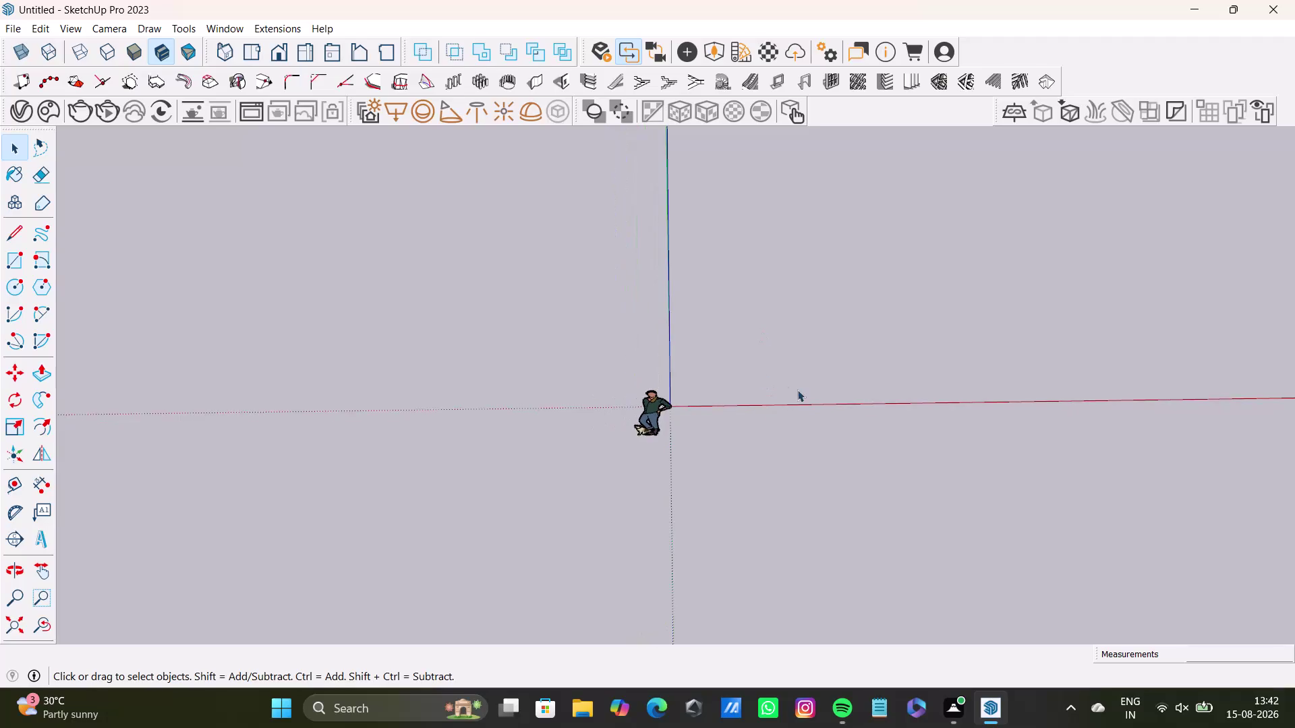
Orbit and zoom the SketchUp view to look down at the model origin and axes.
middle_drag(792, 390, 630, 297)
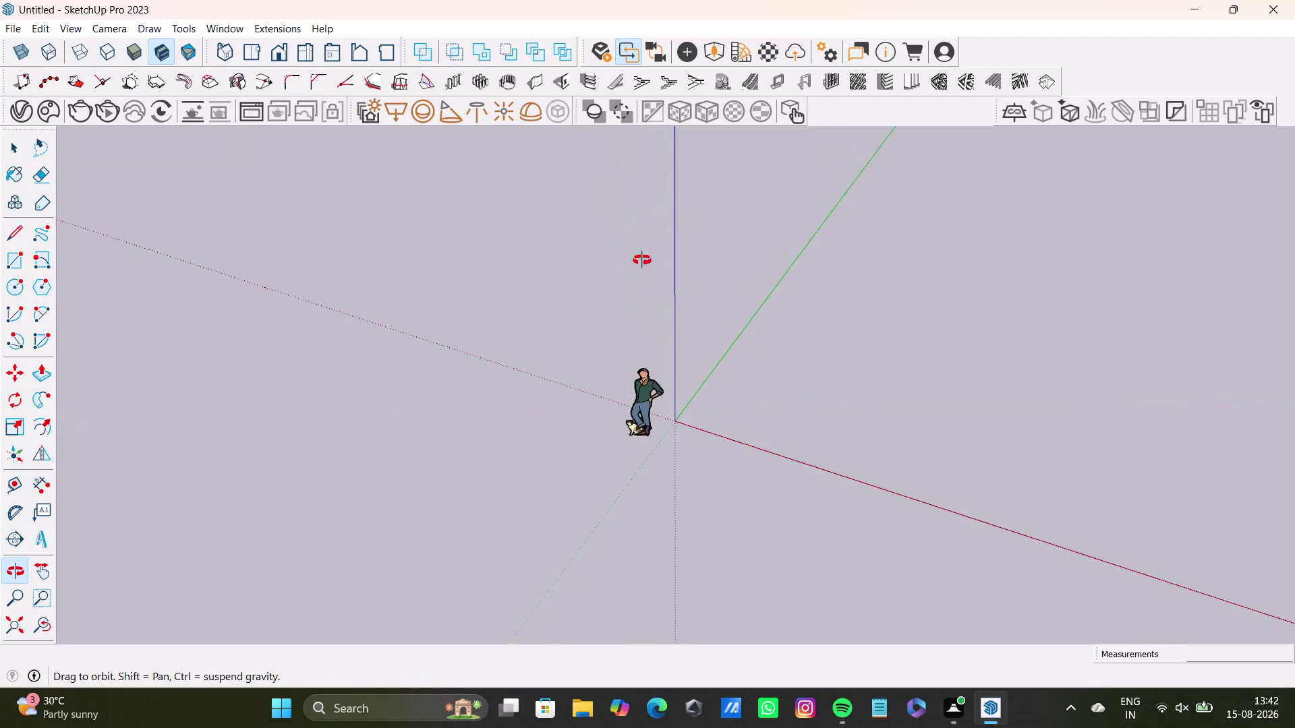
middle_drag(629, 296, 683, 219)
scroll(up, 3)
middle_drag(781, 271, 375, 247)
scroll(up, 3)
middle_drag(476, 301, 580, 240)
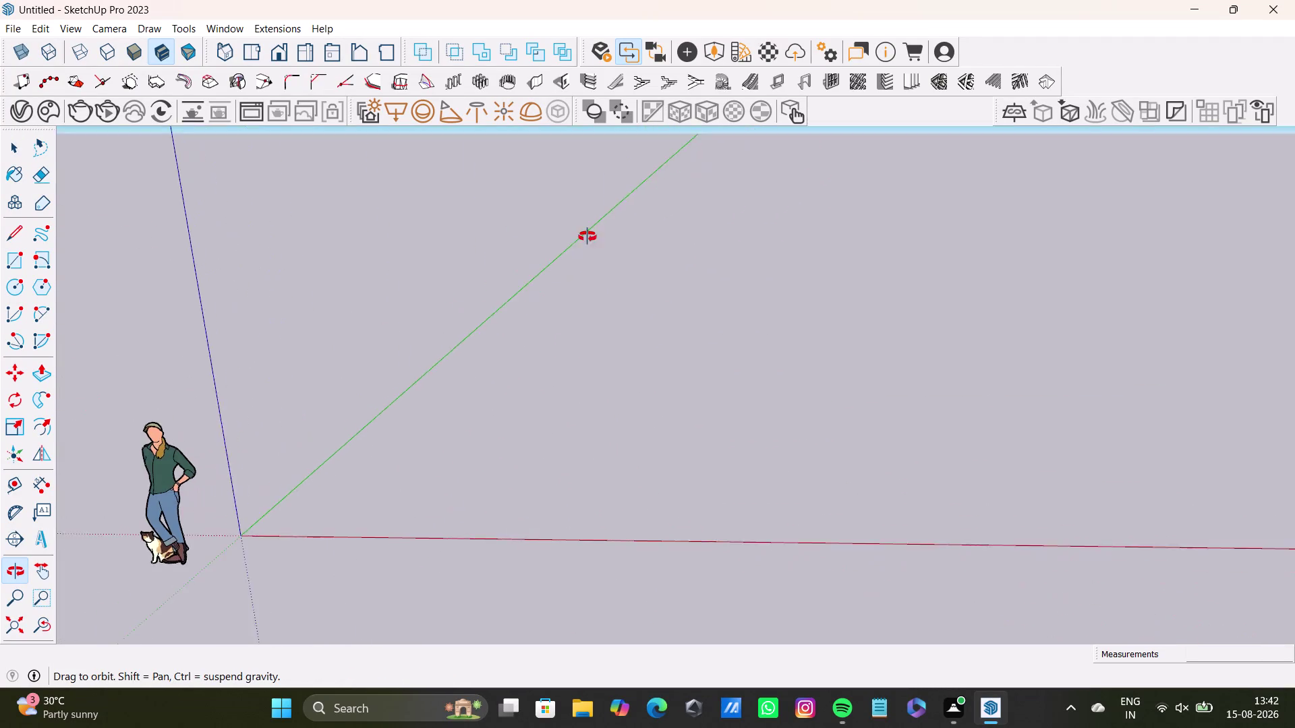
middle_drag(581, 240, 543, 455)
scroll(down, 3)
middle_drag(557, 421, 556, 294)
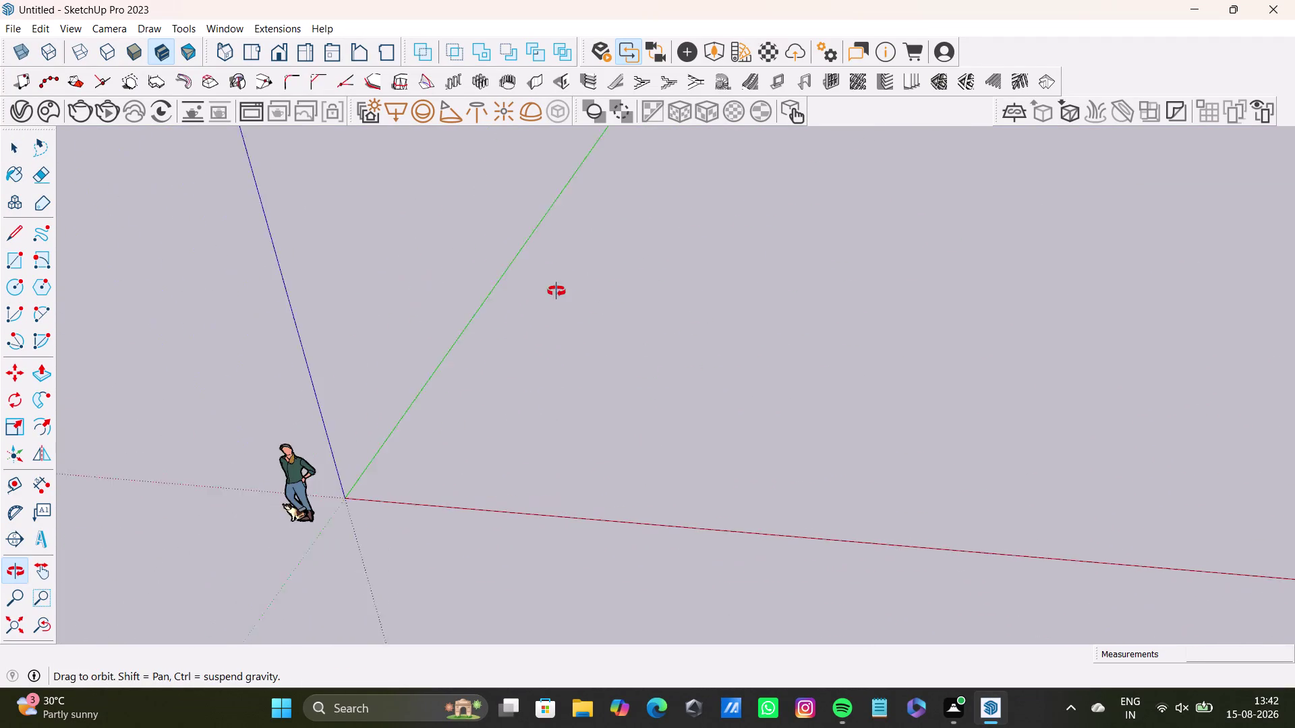
middle_drag(556, 294, 567, 225)
middle_drag(619, 303, 501, 280)
middle_drag(632, 396, 485, 384)
scroll(up, 3)
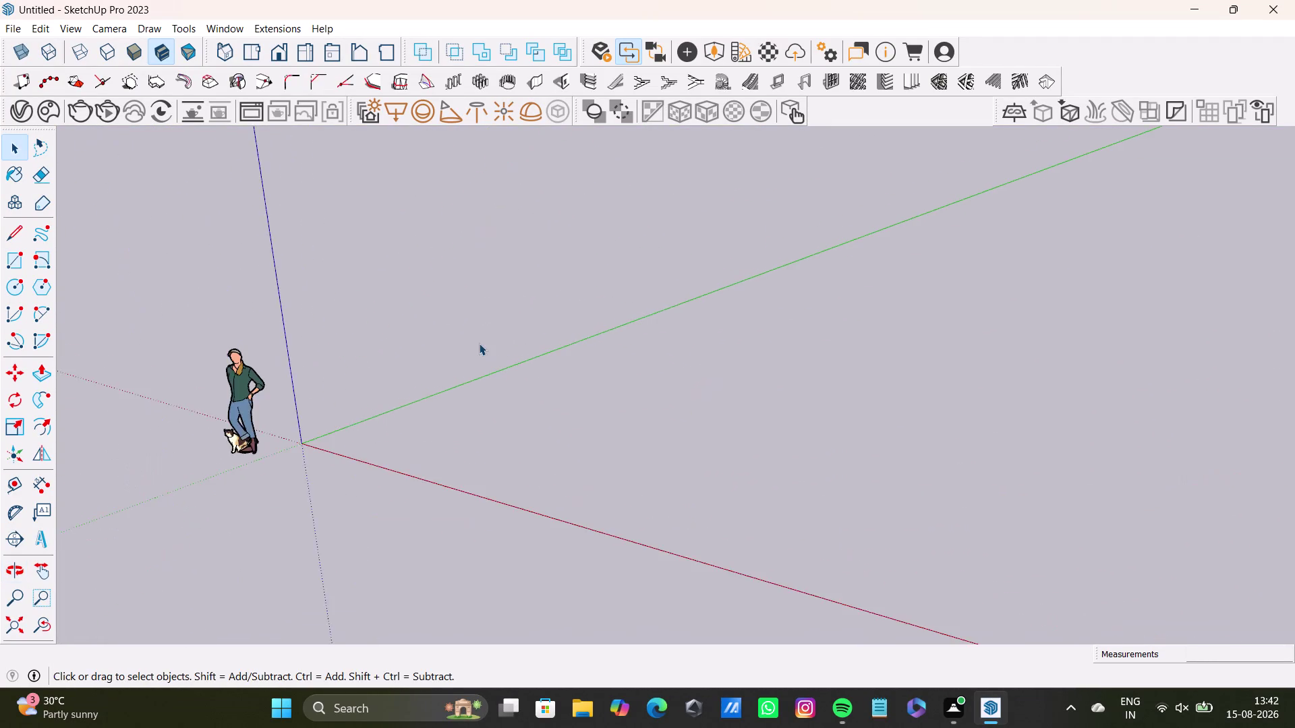
scroll(up, 3)
middle_drag(490, 345, 591, 273)
middle_drag(592, 300, 629, 477)
scroll(down, 3)
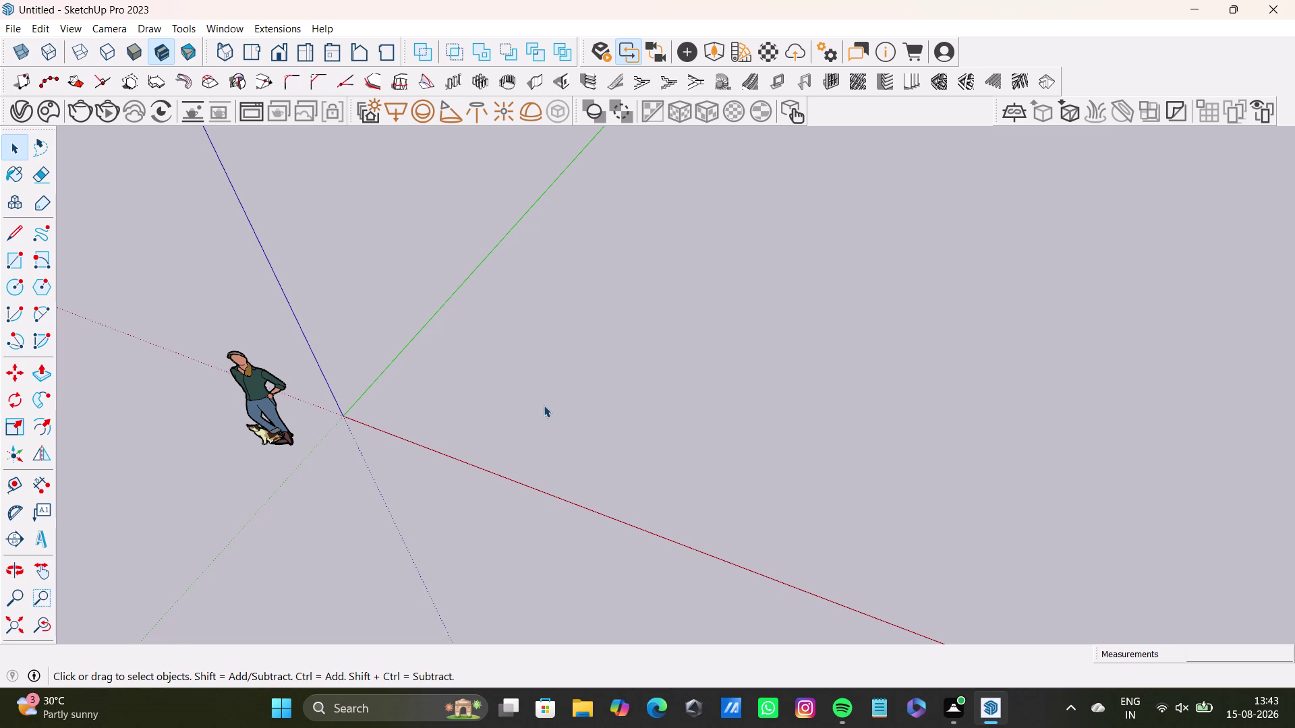
Search 'calc' from the taskbar and launch Calculator.
click(363, 710)
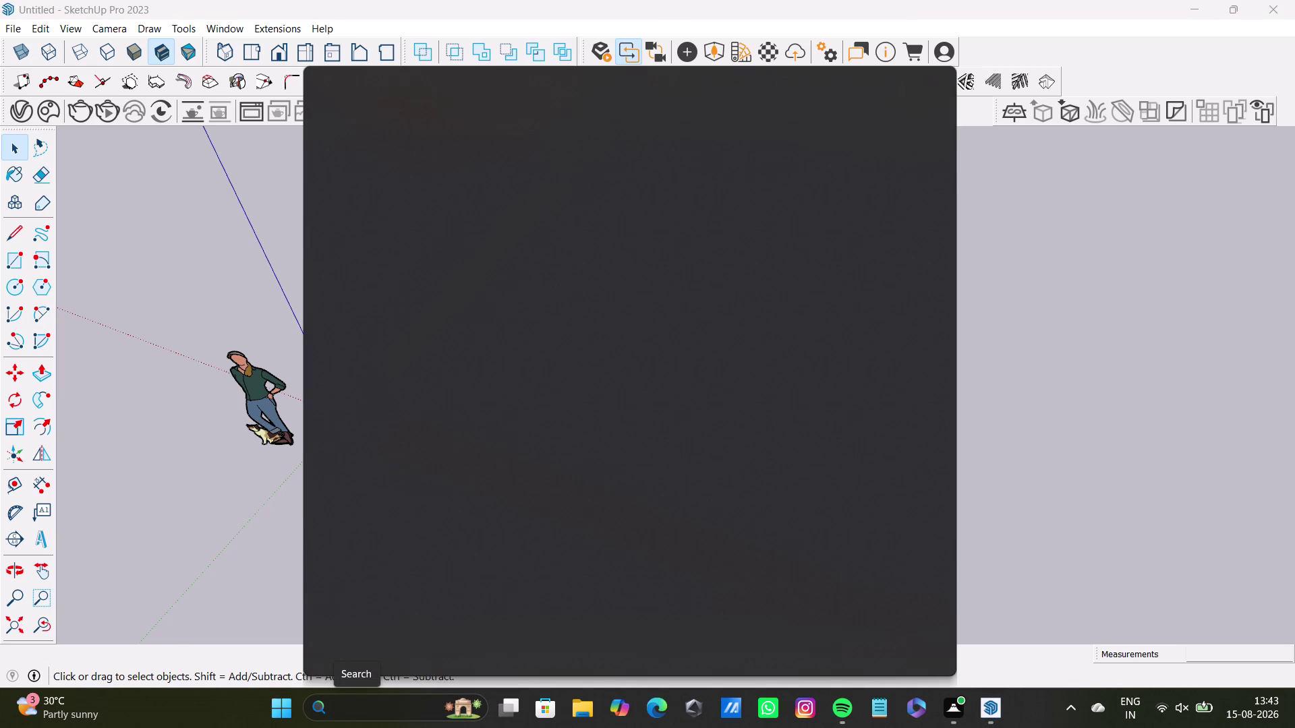
text(ca)
key(l)
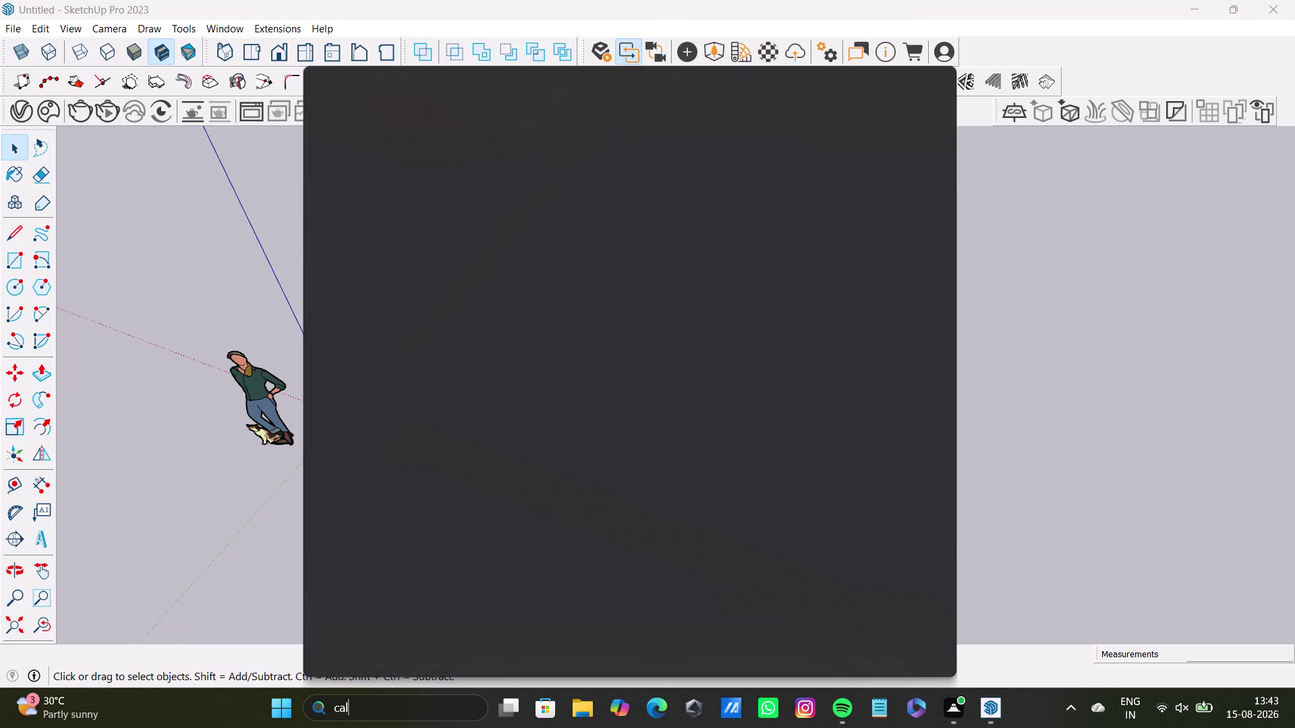
key(Return)
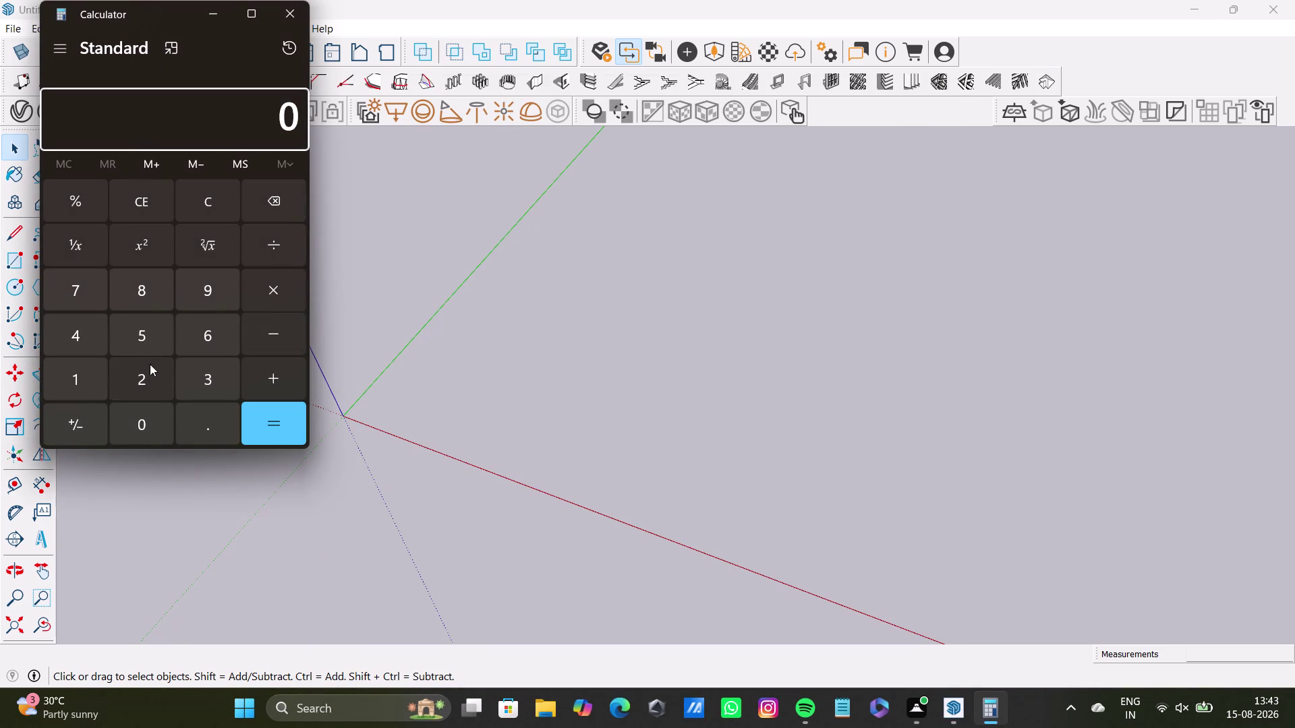
Enter 27 in Calculator, erasing the wrongly entered digits.
click(86, 385)
click(195, 389)
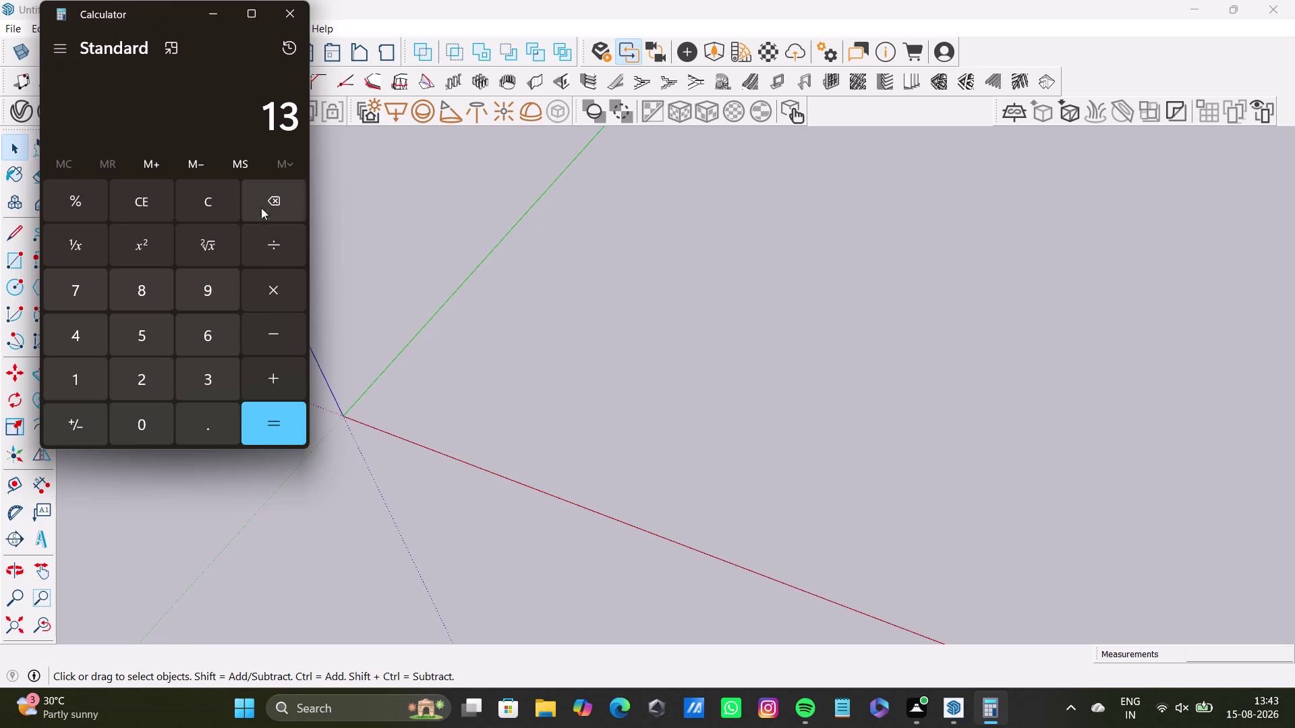
click(272, 387)
click(77, 373)
click(76, 317)
click(279, 378)
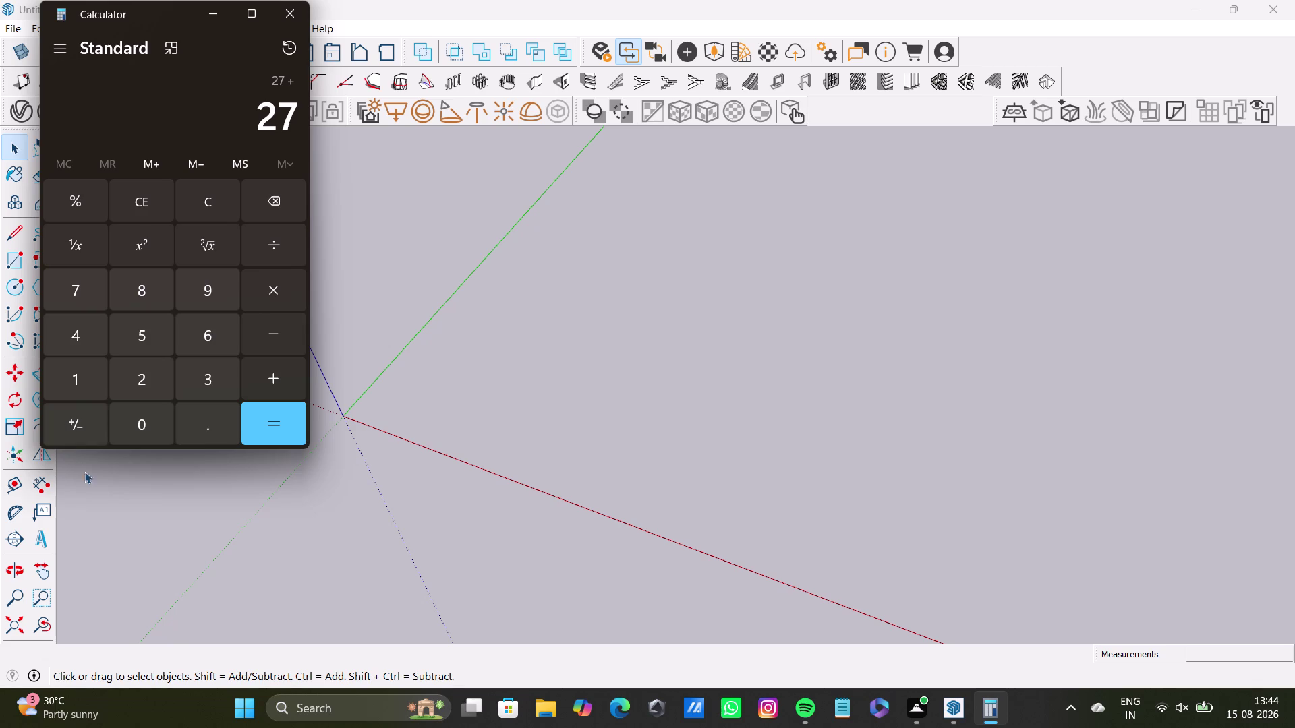
Add 13 to 27 and get the total of 40.
click(77, 382)
click(197, 372)
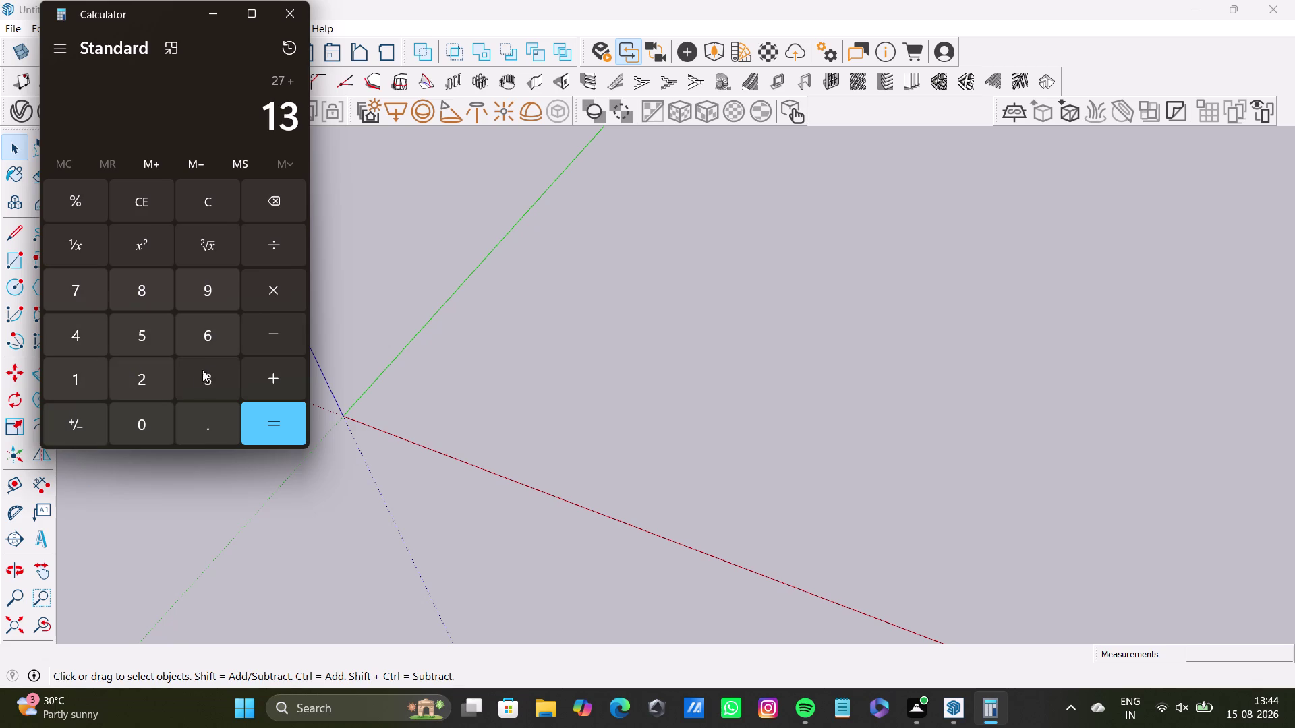
click(274, 422)
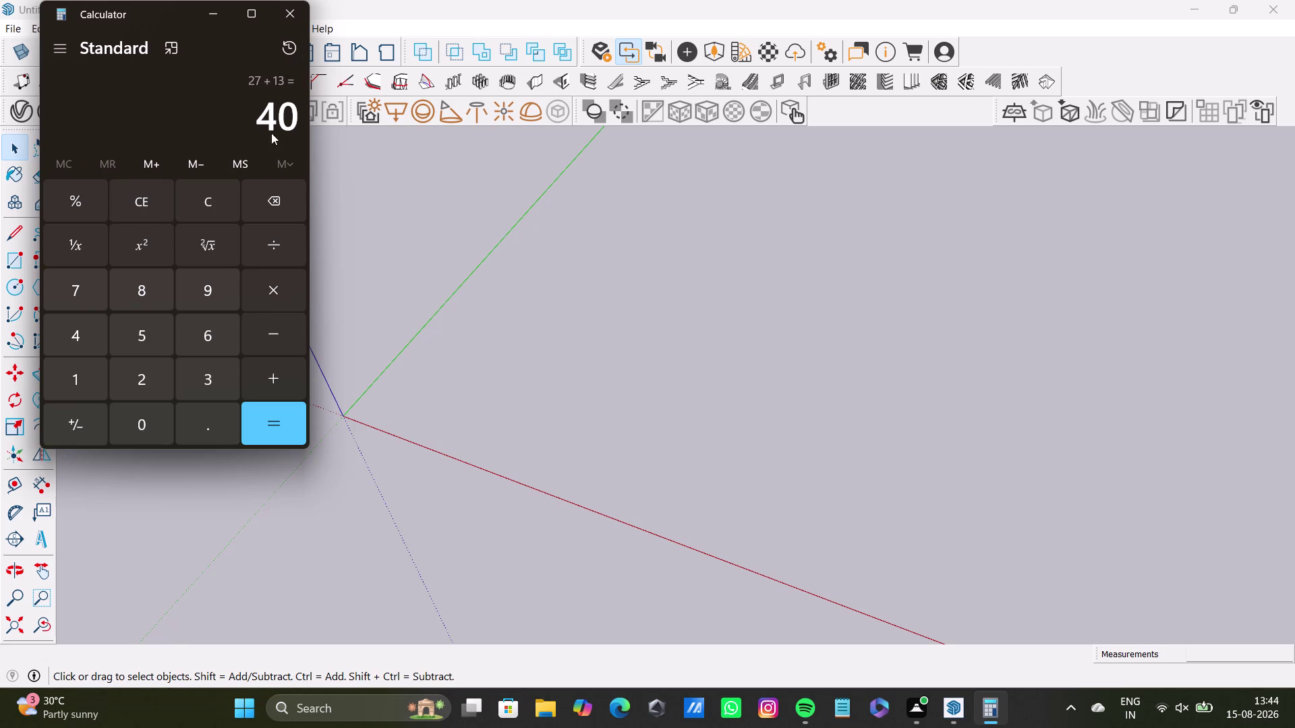
click(272, 198)
click(272, 199)
click(281, 160)
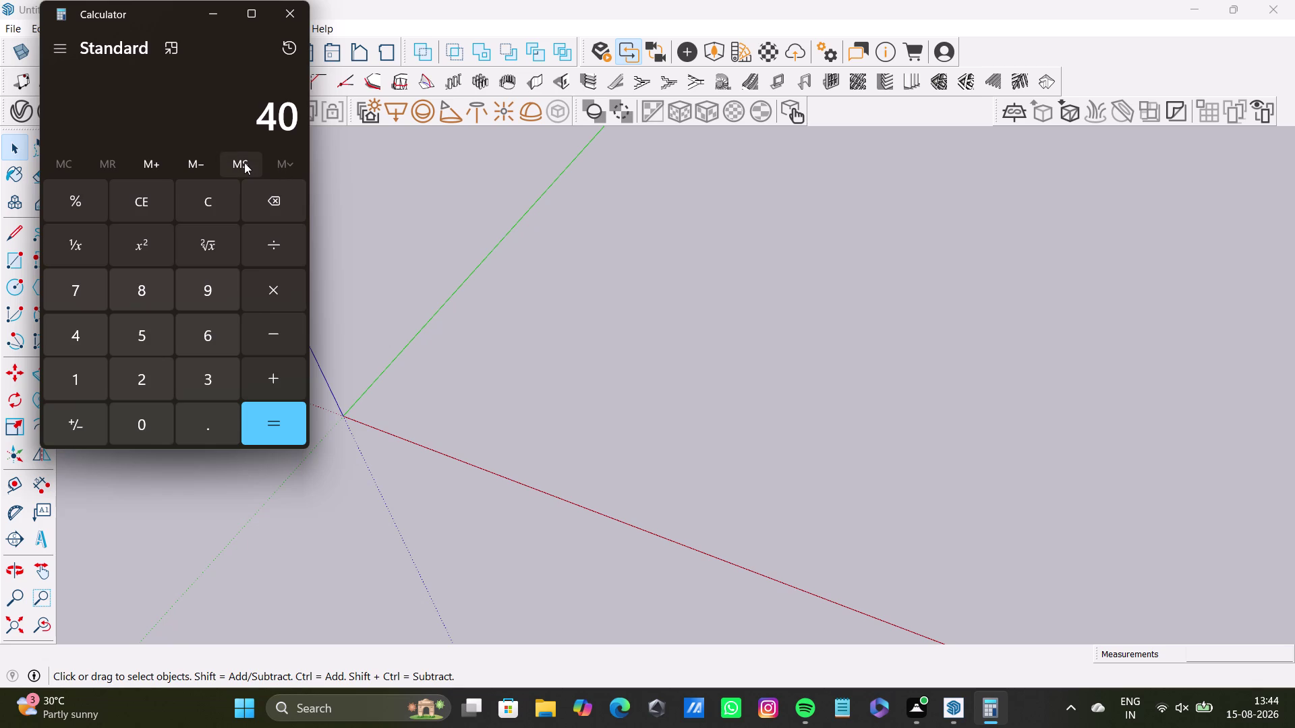
Save 40 to memory and move the compact, always-on-top calculator away from the model.
click(245, 162)
click(247, 164)
click(269, 111)
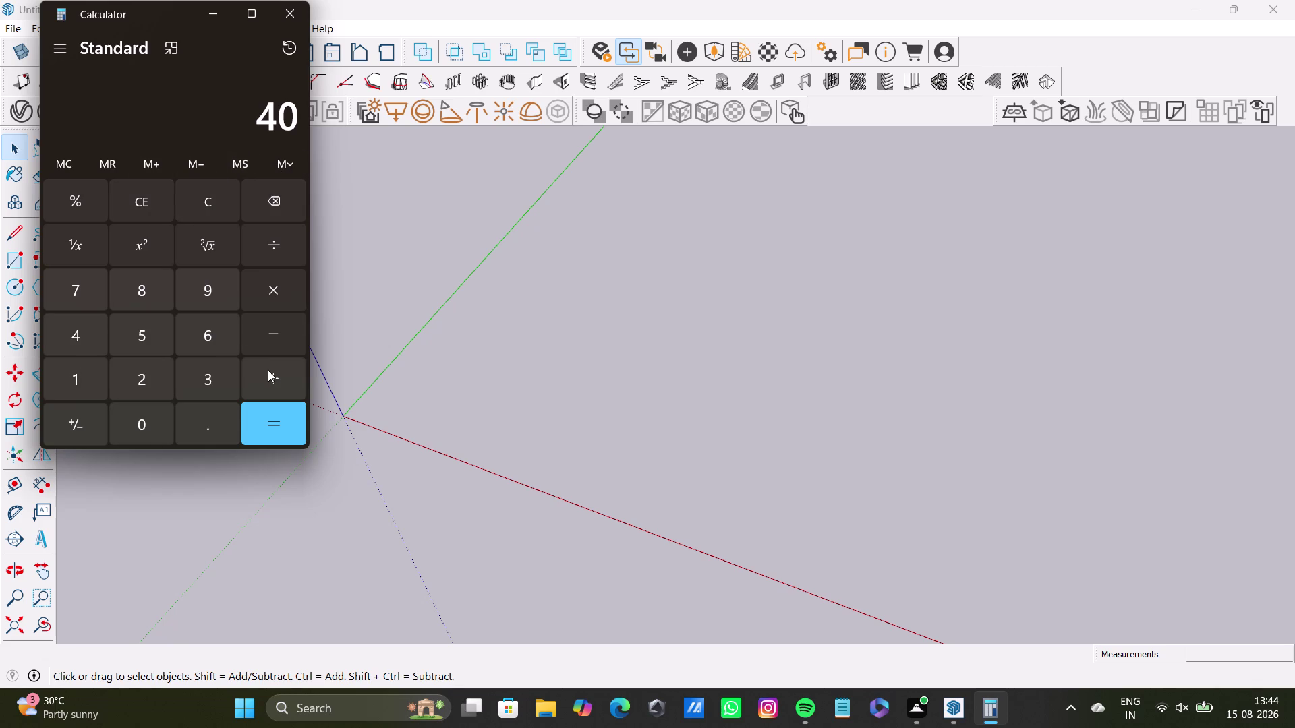
click(269, 373)
click(268, 196)
click(173, 42)
drag(1187, 45, 347, 104)
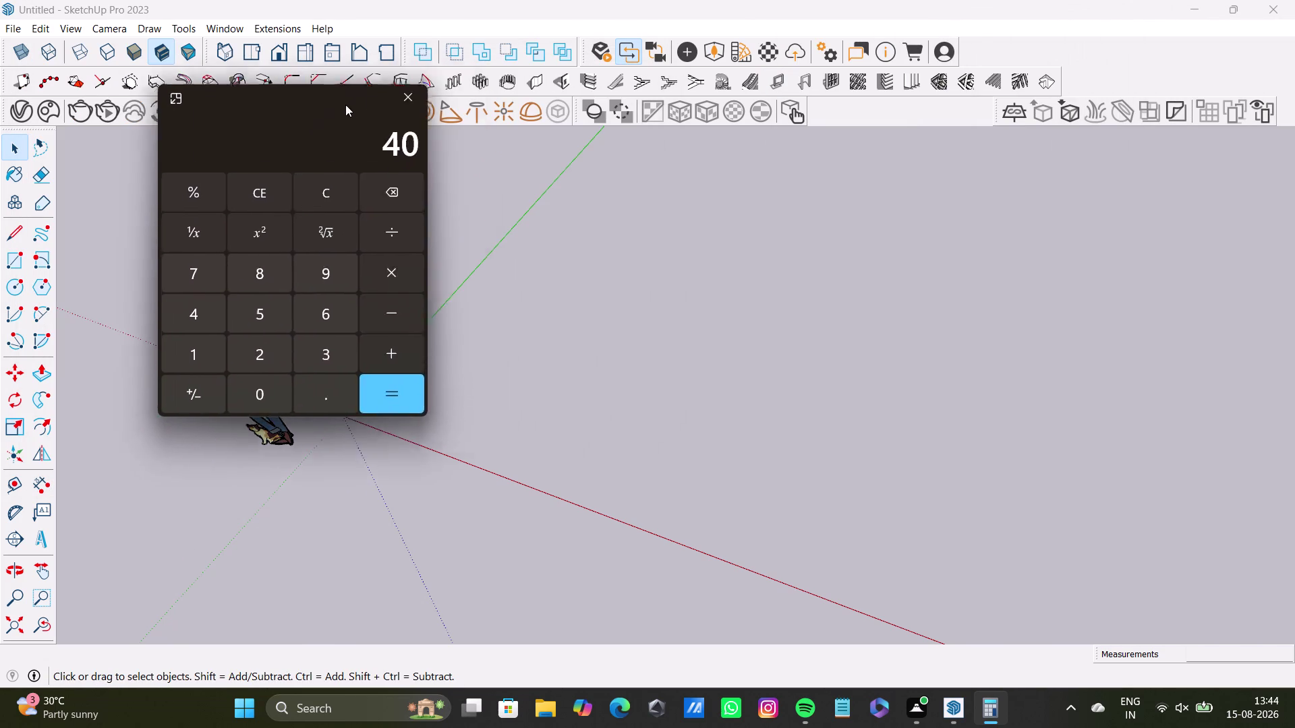
drag(347, 104, 202, 69)
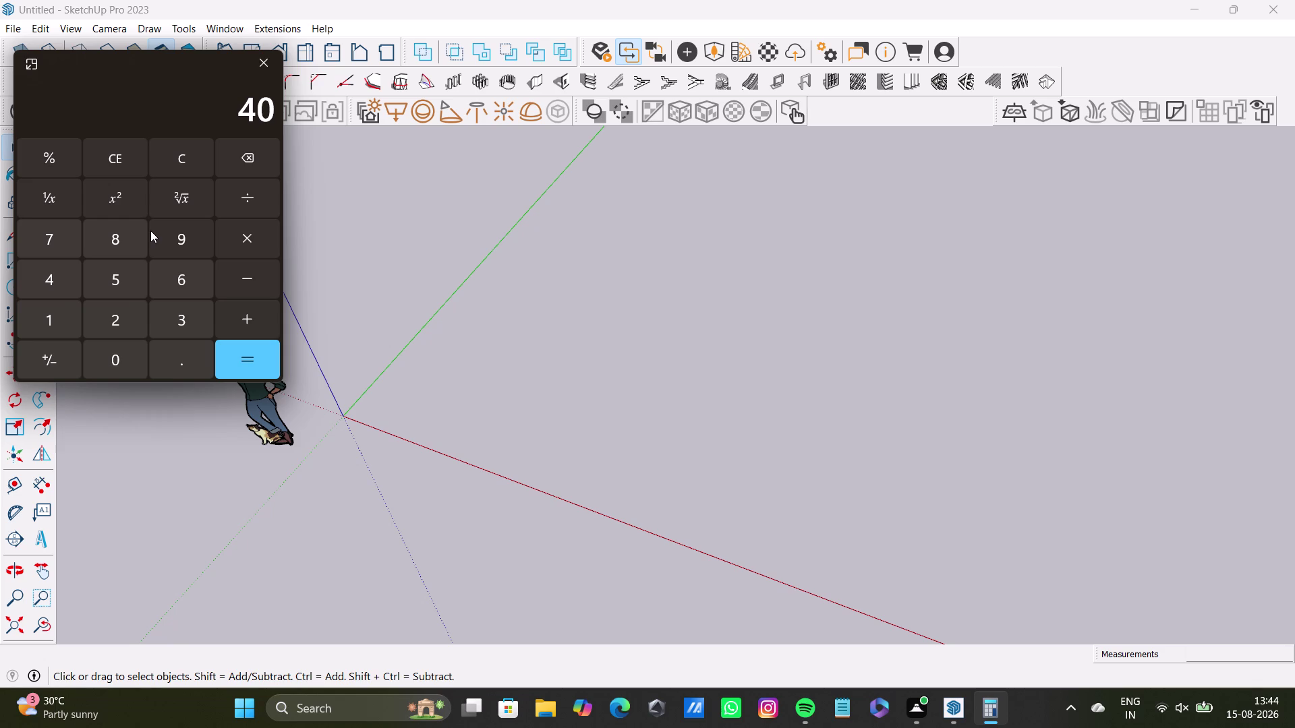
Add 13 to the stored 40 in Calculator, reaching 53.
click(124, 159)
drag(53, 318, 60, 316)
click(178, 316)
click(238, 313)
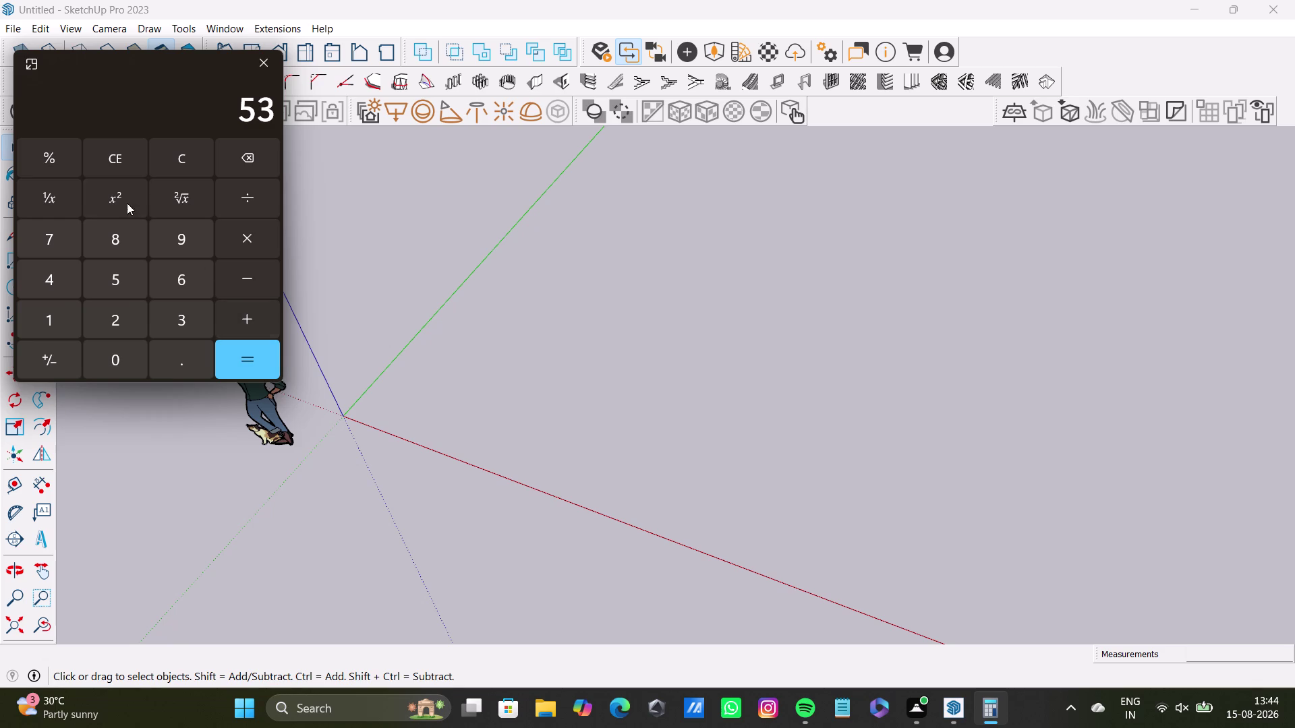
Clear Calculator and start entering the next dimension value.
click(45, 152)
triple_click(124, 156)
triple_click(174, 153)
drag(54, 332, 81, 331)
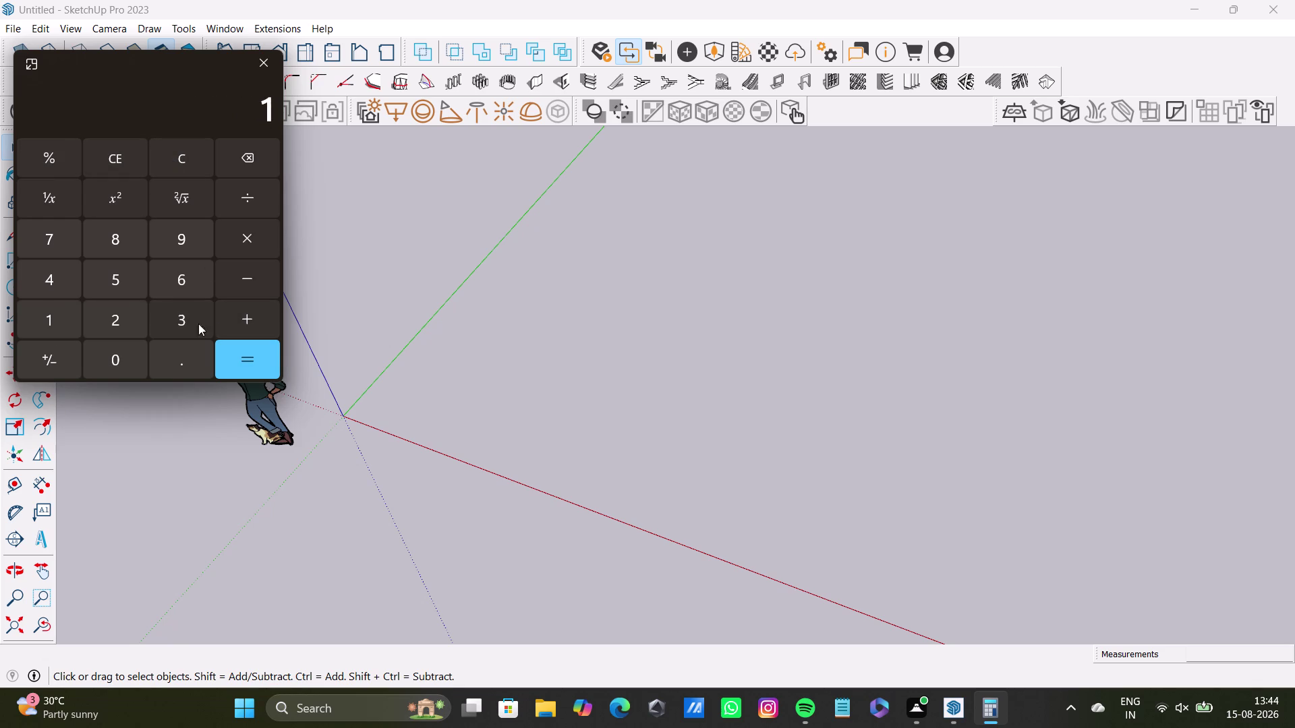
click(197, 321)
click(243, 323)
double_click(246, 155)
click(122, 153)
click(157, 157)
drag(40, 319, 54, 319)
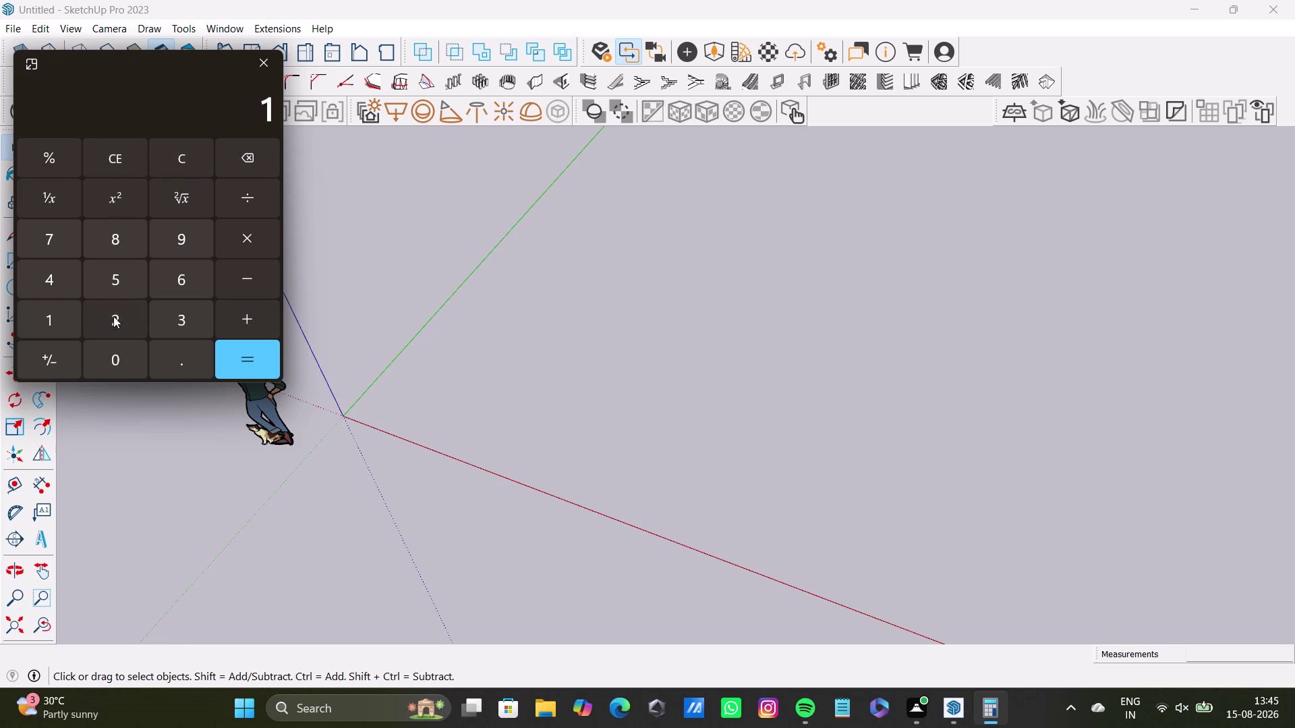
Enter 12 and then 9 as the next values.
click(115, 317)
click(241, 320)
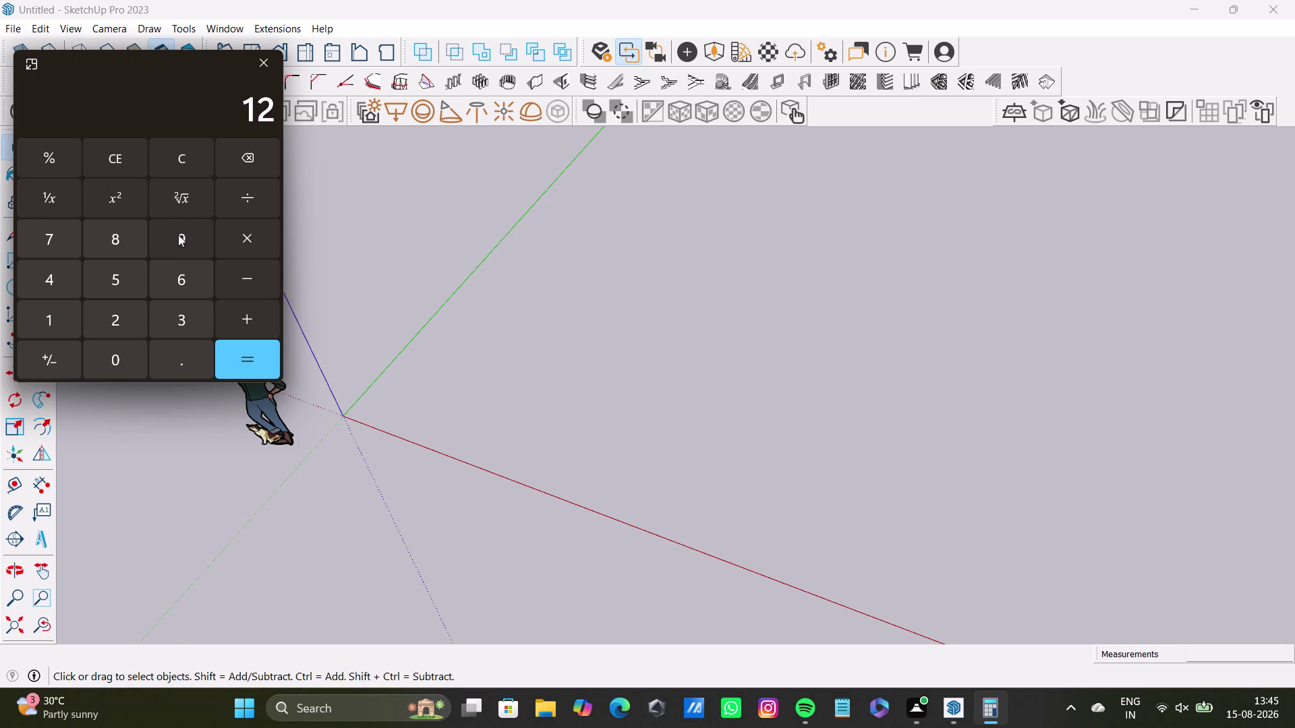
click(183, 238)
click(244, 317)
click(181, 238)
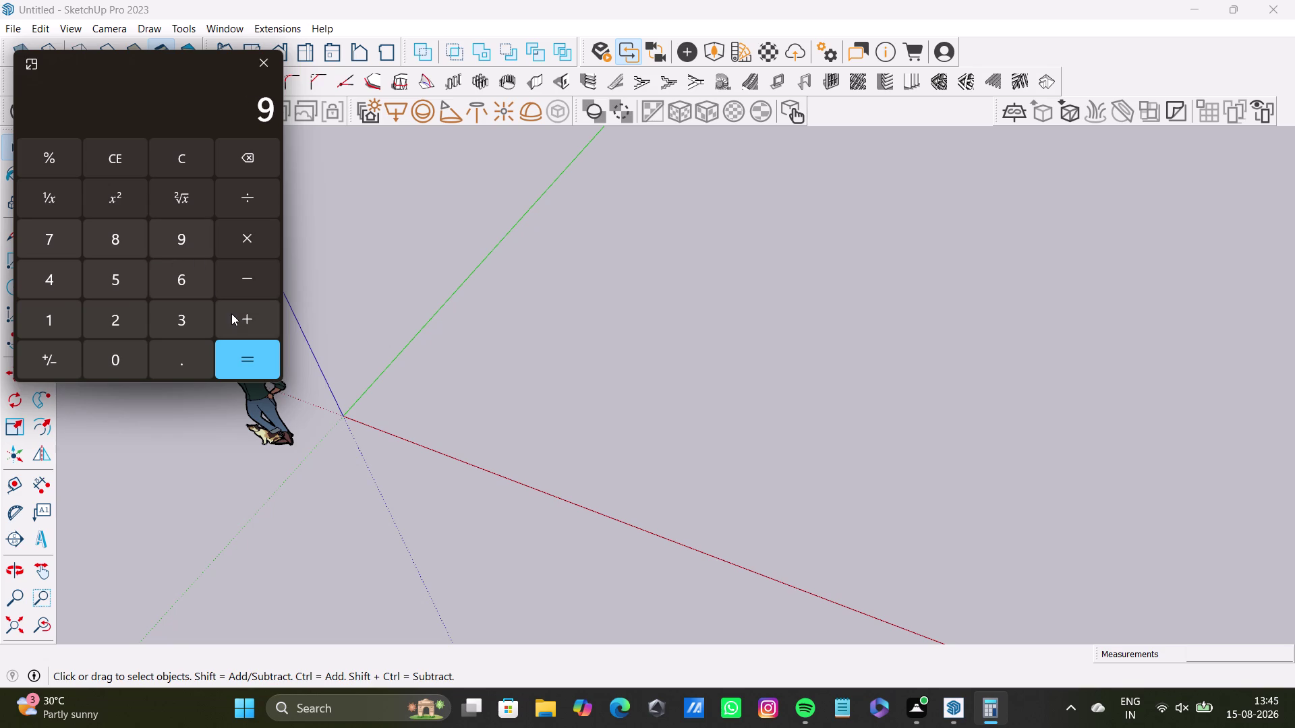
Add the numbers together, get the final result, and close Calculator.
click(237, 321)
click(57, 321)
click(131, 320)
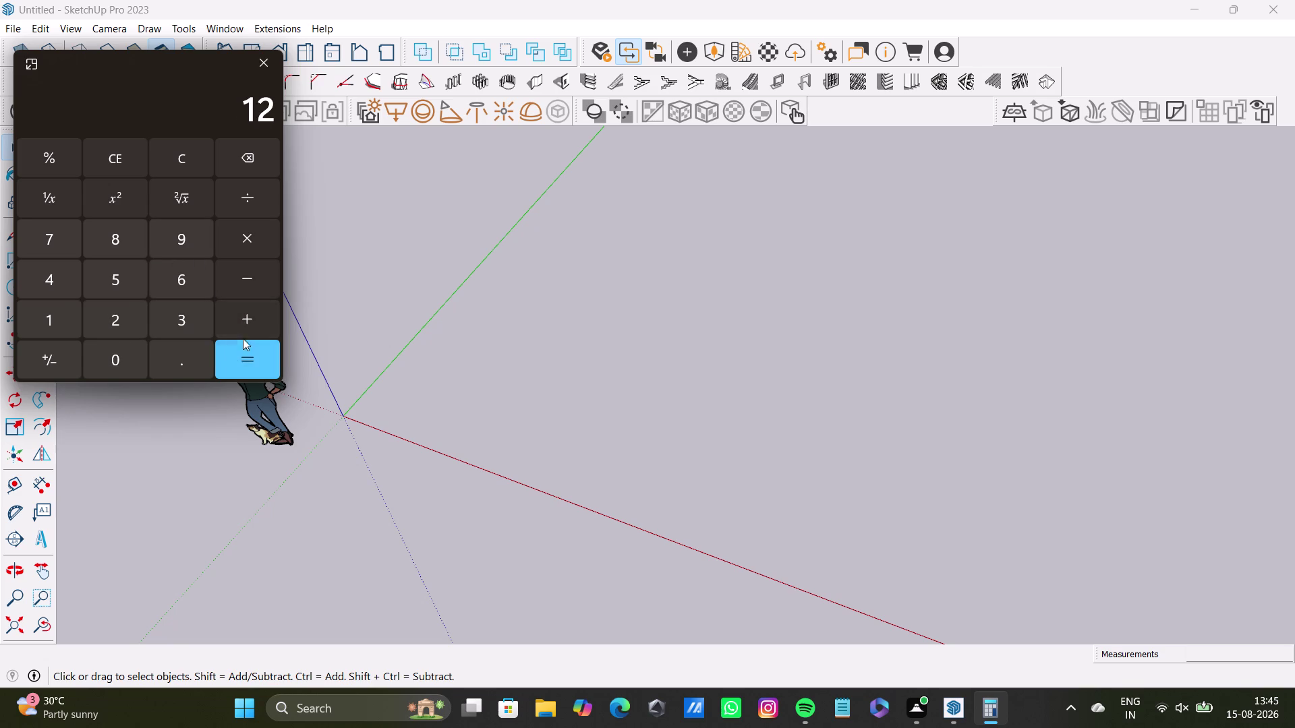
click(246, 357)
click(263, 63)
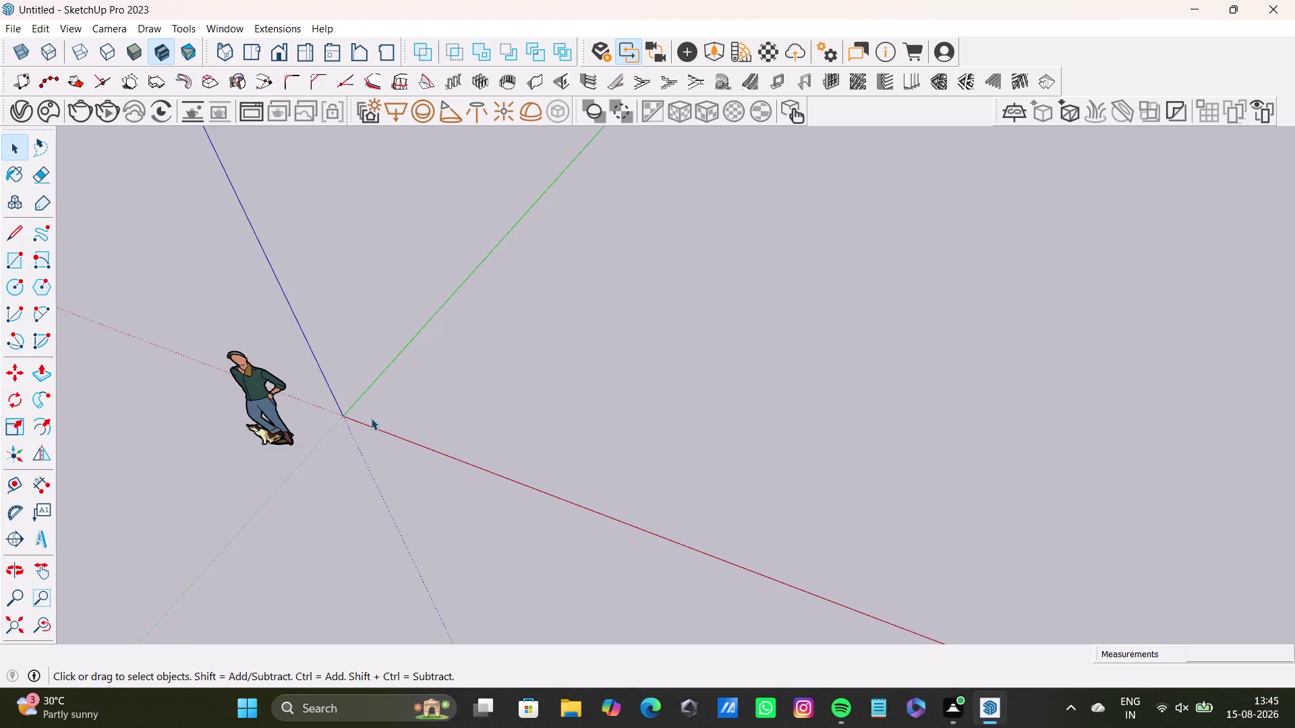
Orbit to frame the origin and axes, and select the Rectangle tool.
scroll(down, 3)
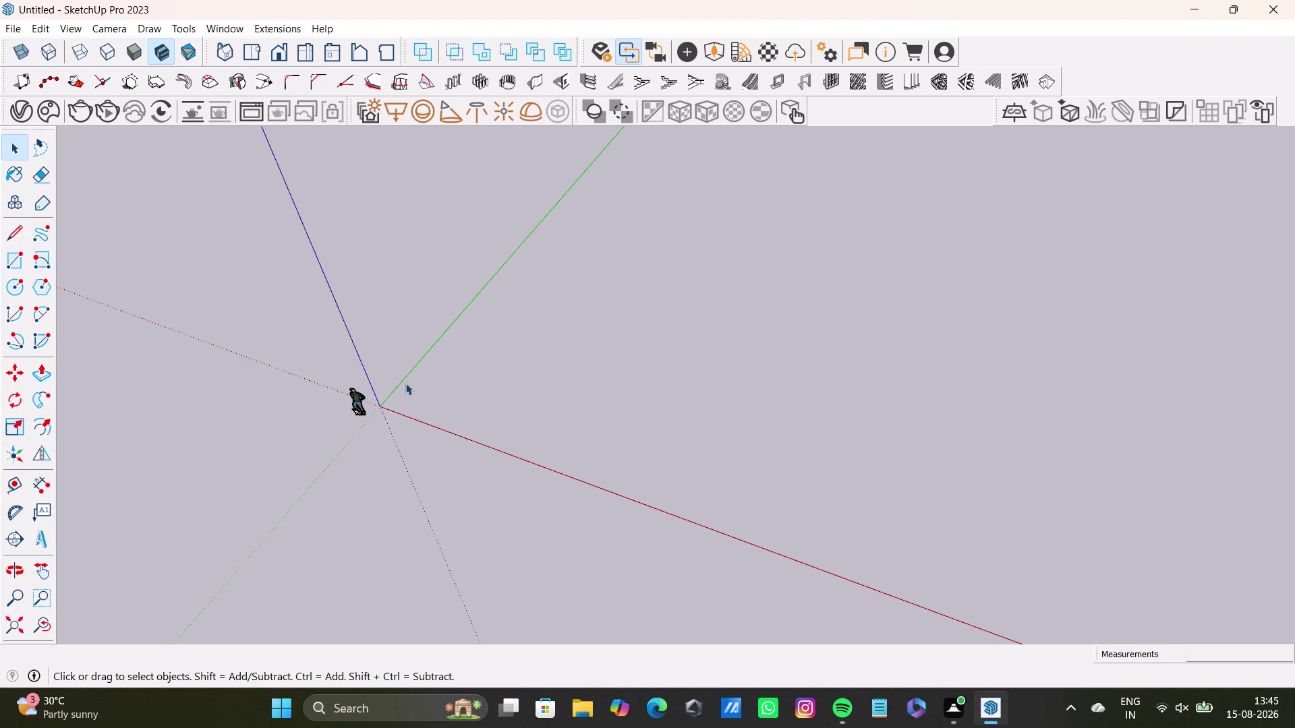
scroll(down, 3)
middle_drag(538, 403, 479, 418)
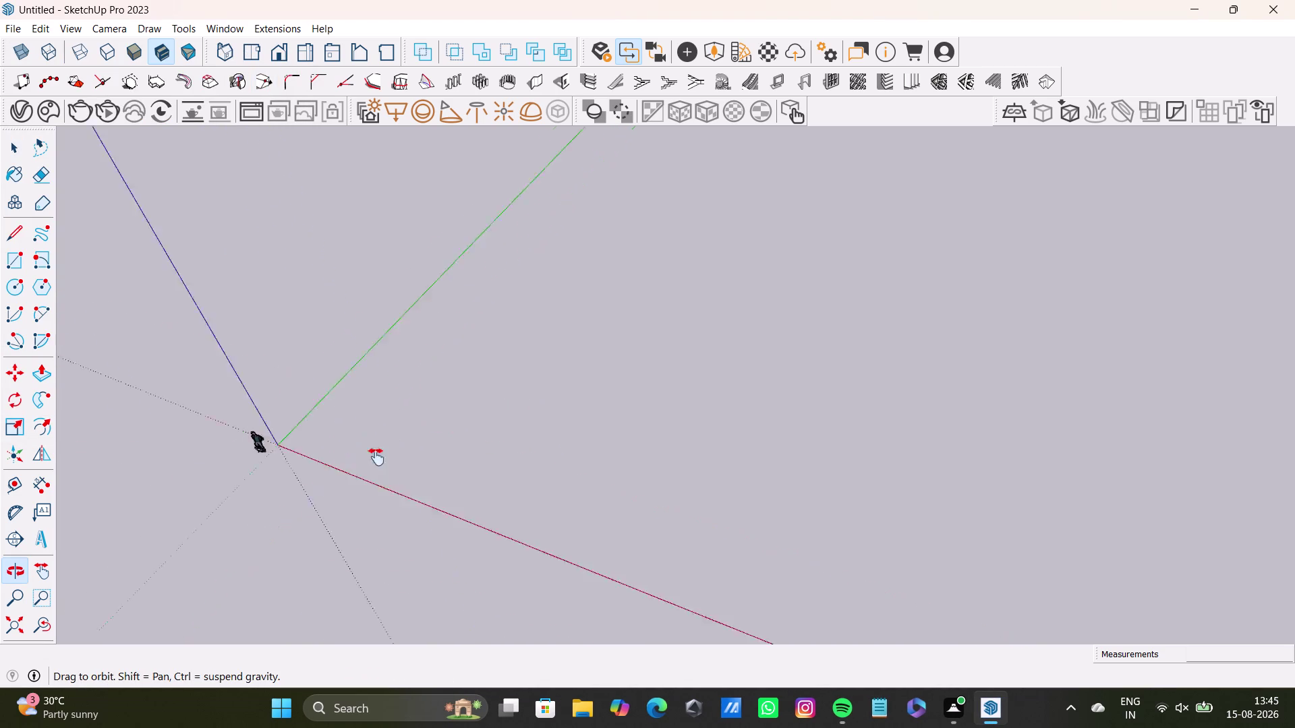
middle_drag(480, 418, 317, 522)
middle_drag(330, 511, 592, 340)
scroll(up, 3)
middle_drag(375, 337, 512, 153)
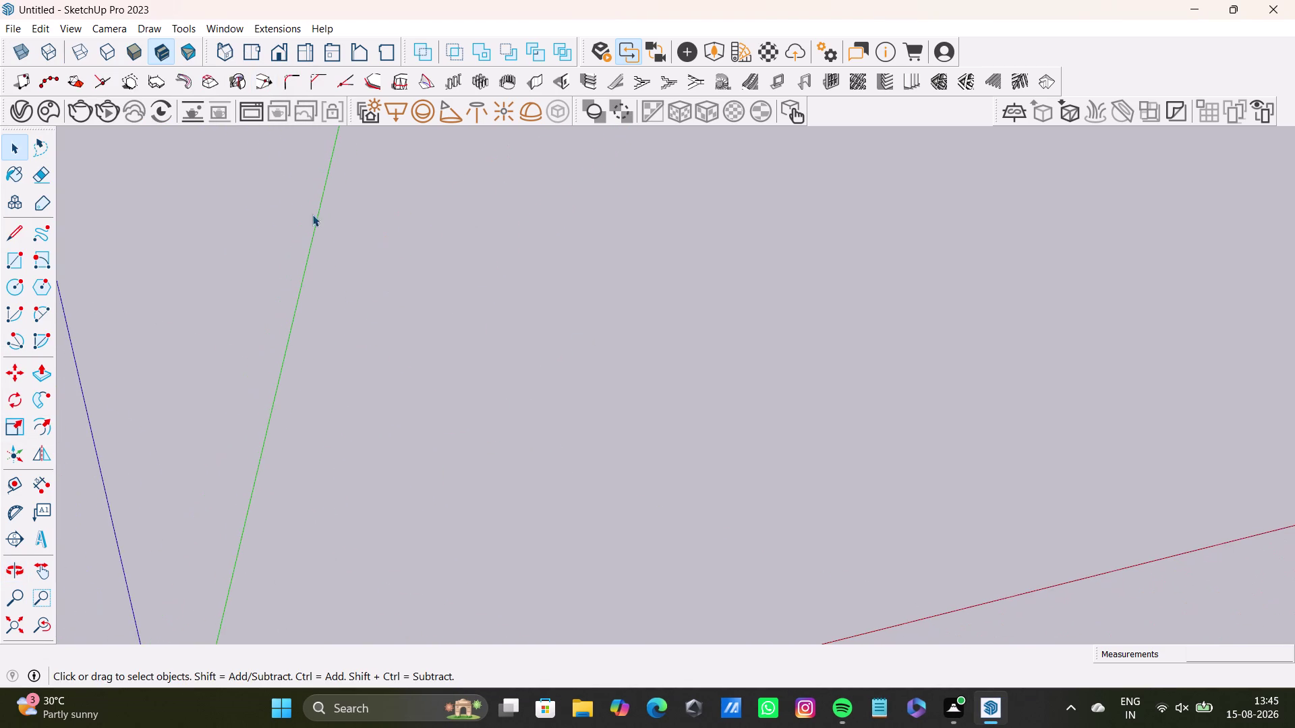
scroll(down, 3)
middle_drag(681, 464, 333, 335)
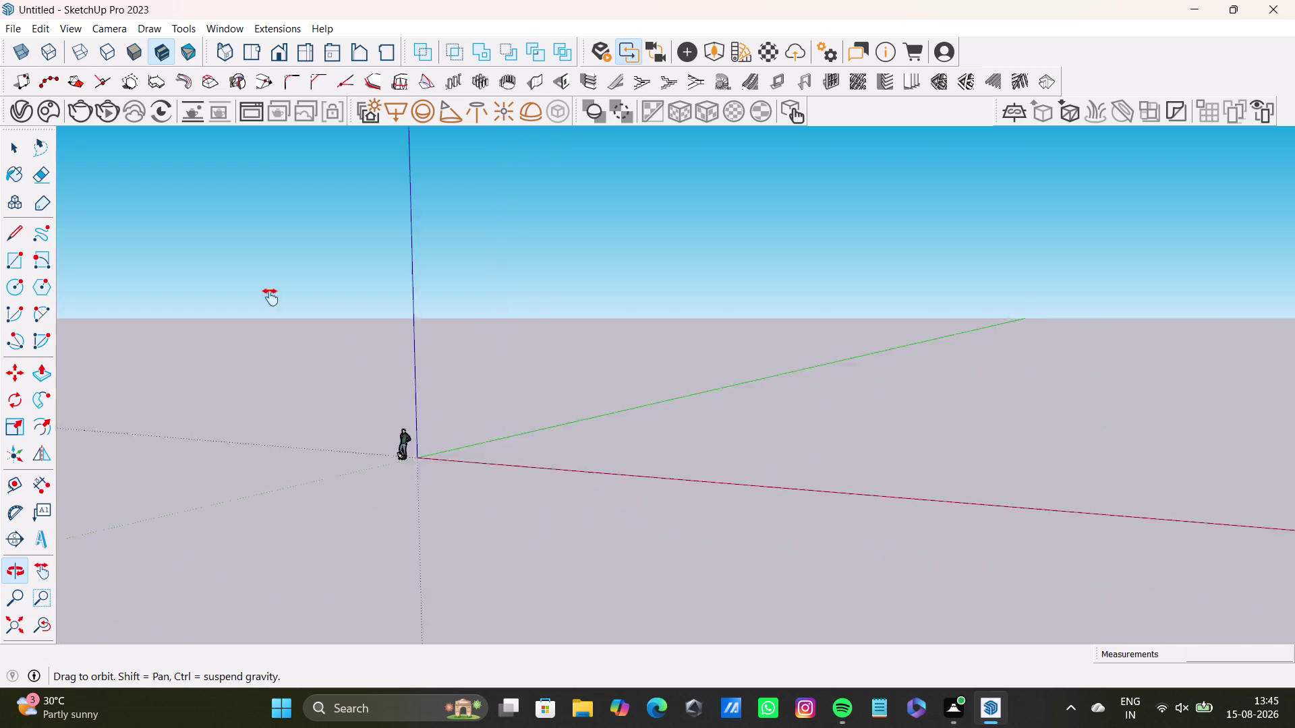
middle_drag(334, 335, 161, 235)
middle_drag(303, 340, 365, 420)
scroll(down, 3)
middle_drag(350, 352, 510, 483)
scroll(up, 3)
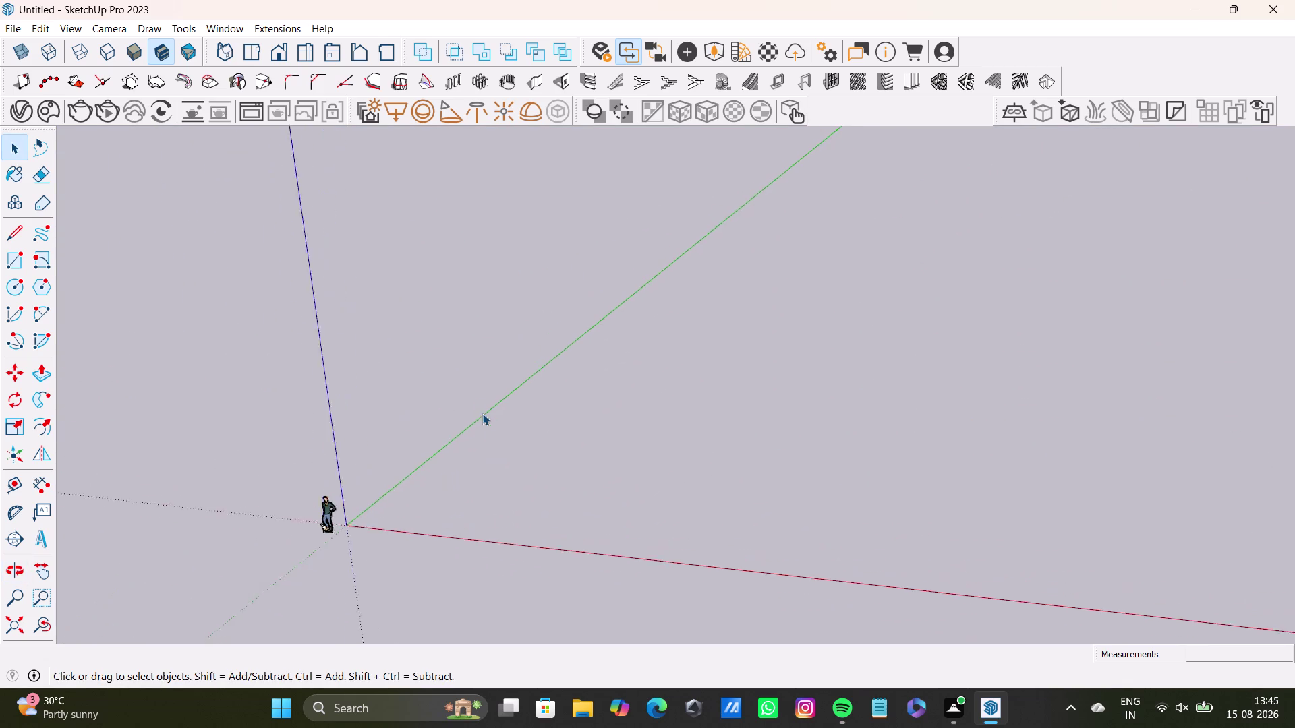
scroll(up, 3)
middle_drag(465, 344, 413, 267)
middle_drag(432, 299, 603, 363)
middle_drag(566, 368, 480, 320)
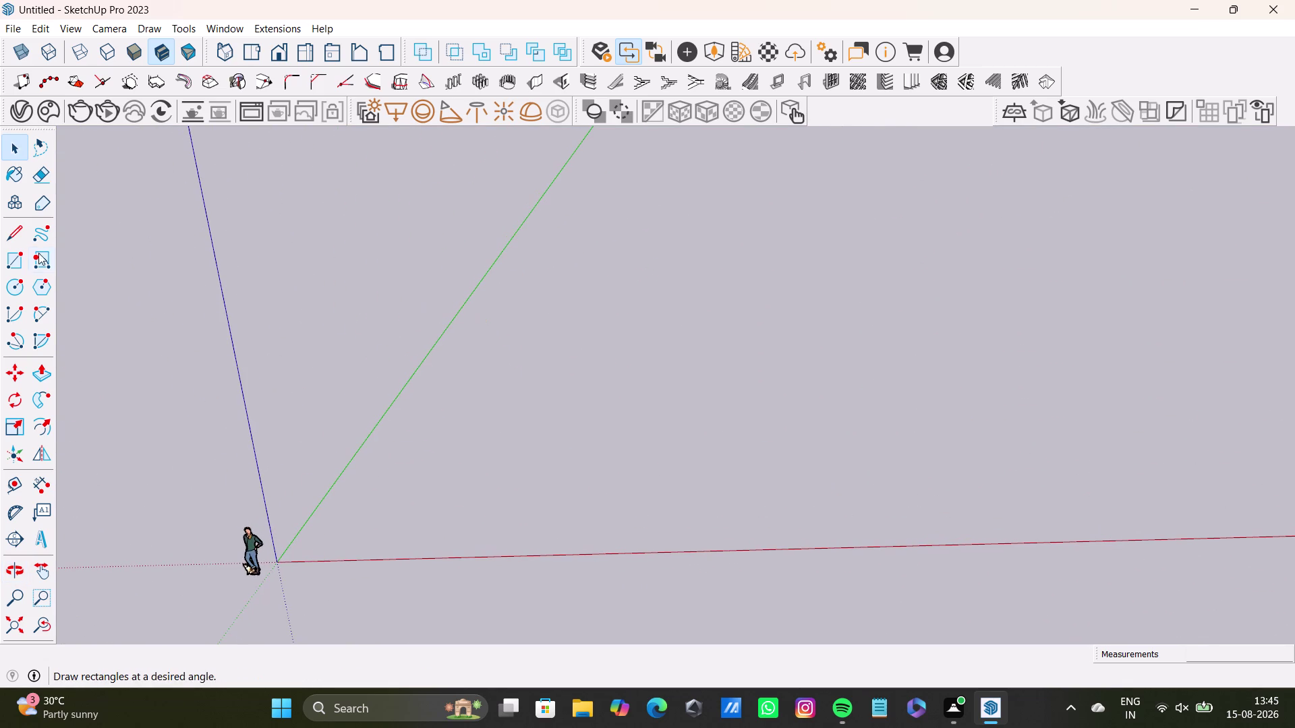
click(12, 267)
scroll(up, 3)
middle_drag(435, 467, 448, 369)
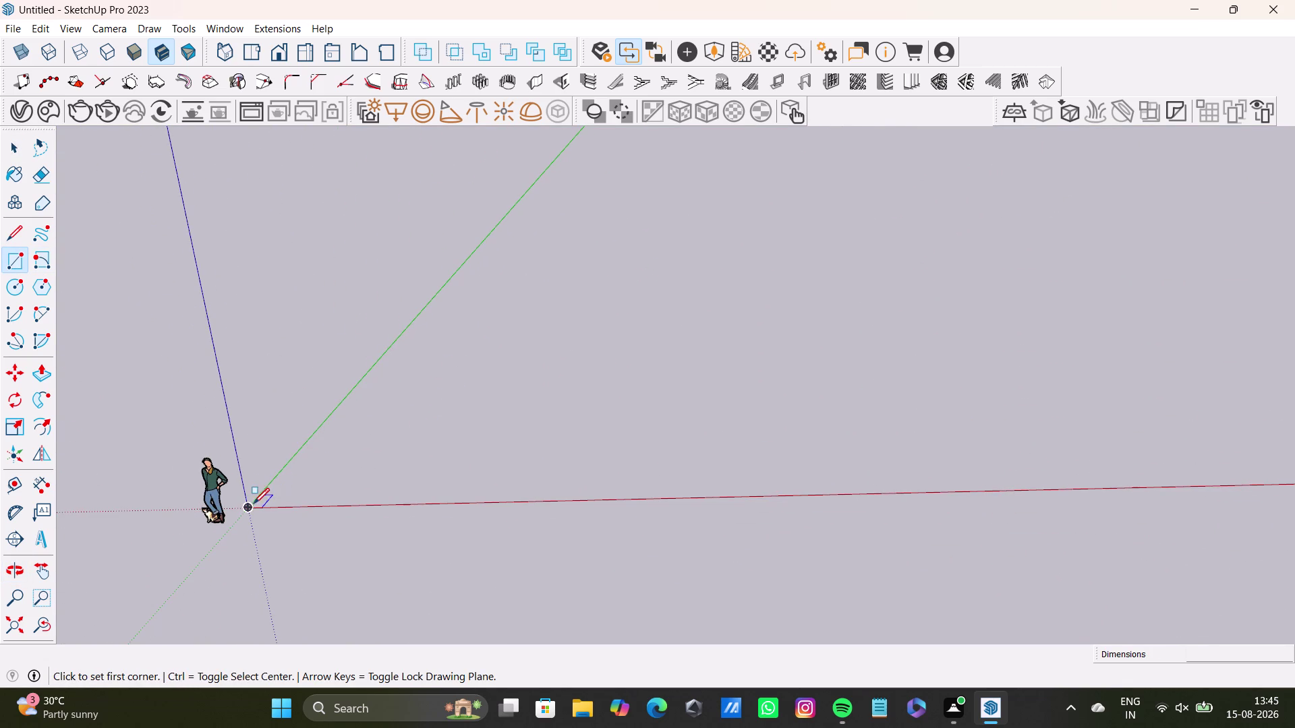
Start the floor rectangle at the origin and clear the mistyped size entry.
drag(253, 506, 281, 492)
key(2)
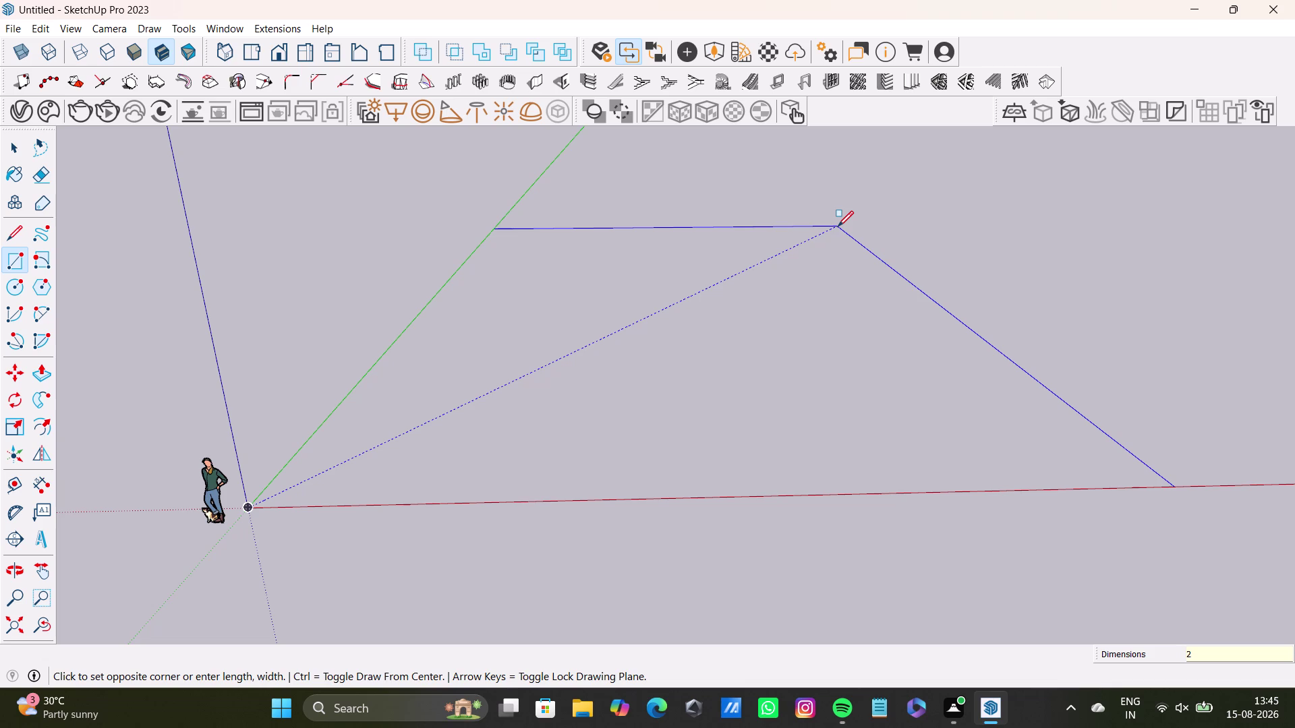
text(=45')
key(comma)
key(BackSpace)
key(BackSpace)
key(BackSpace)
key(BackSpace)
key(BackSpace)
key(BackSpace)
key(BackSpace)
key(BackSpace)
key(ctrl+4)
key(5)
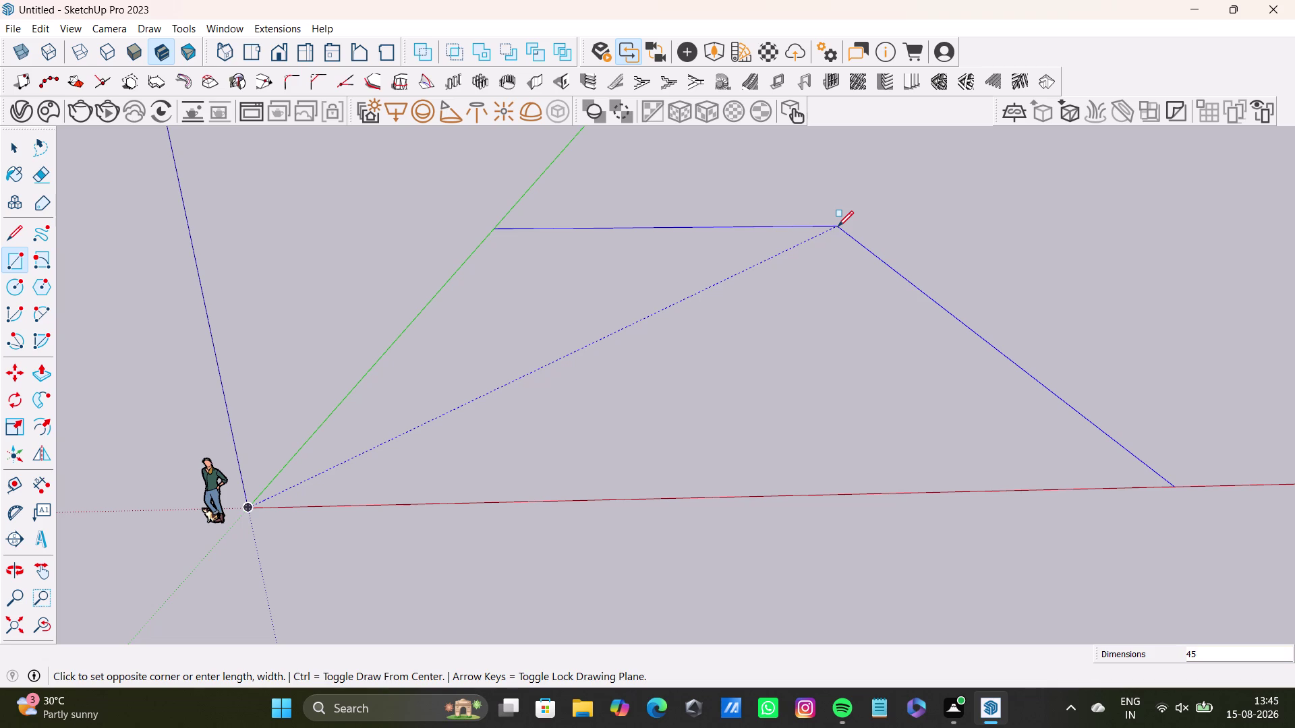
Enter 45',45' to complete the square floor face, then orbit to view it.
key(apostrophe)
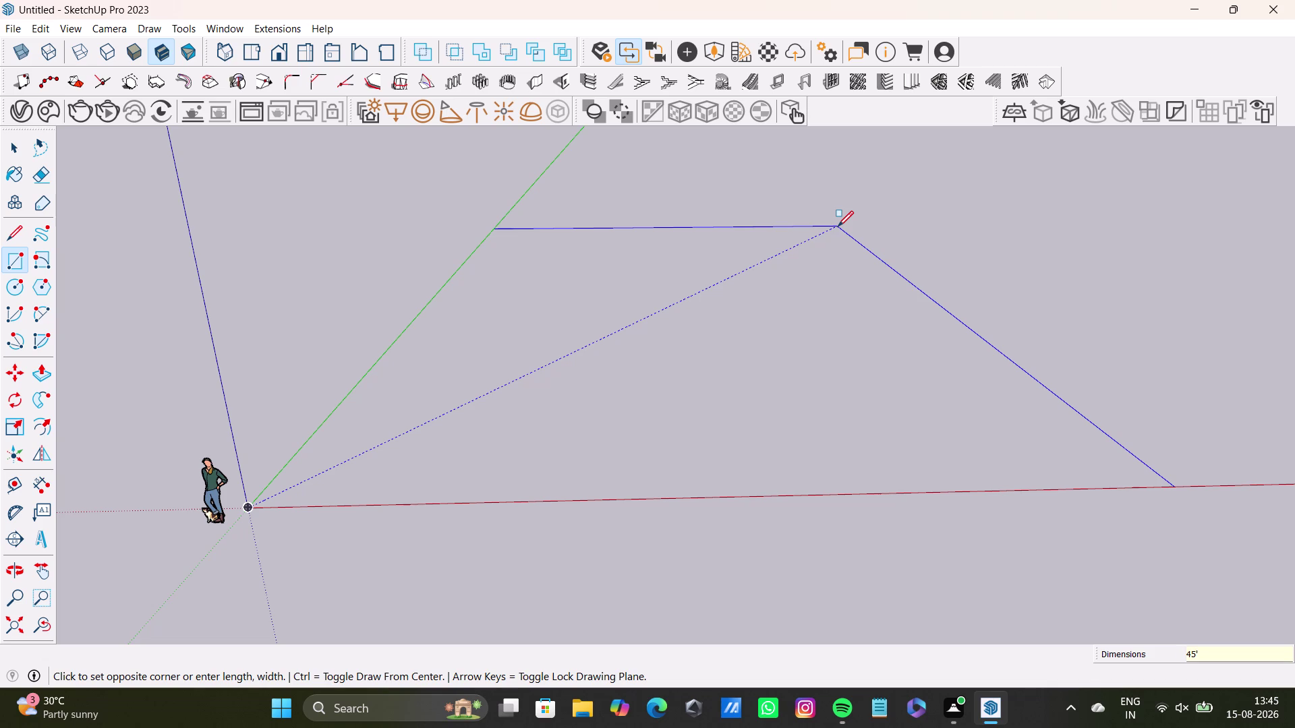
text(45)
key(BackSpace)
key(5)
key(apostrophe)
key(Return)
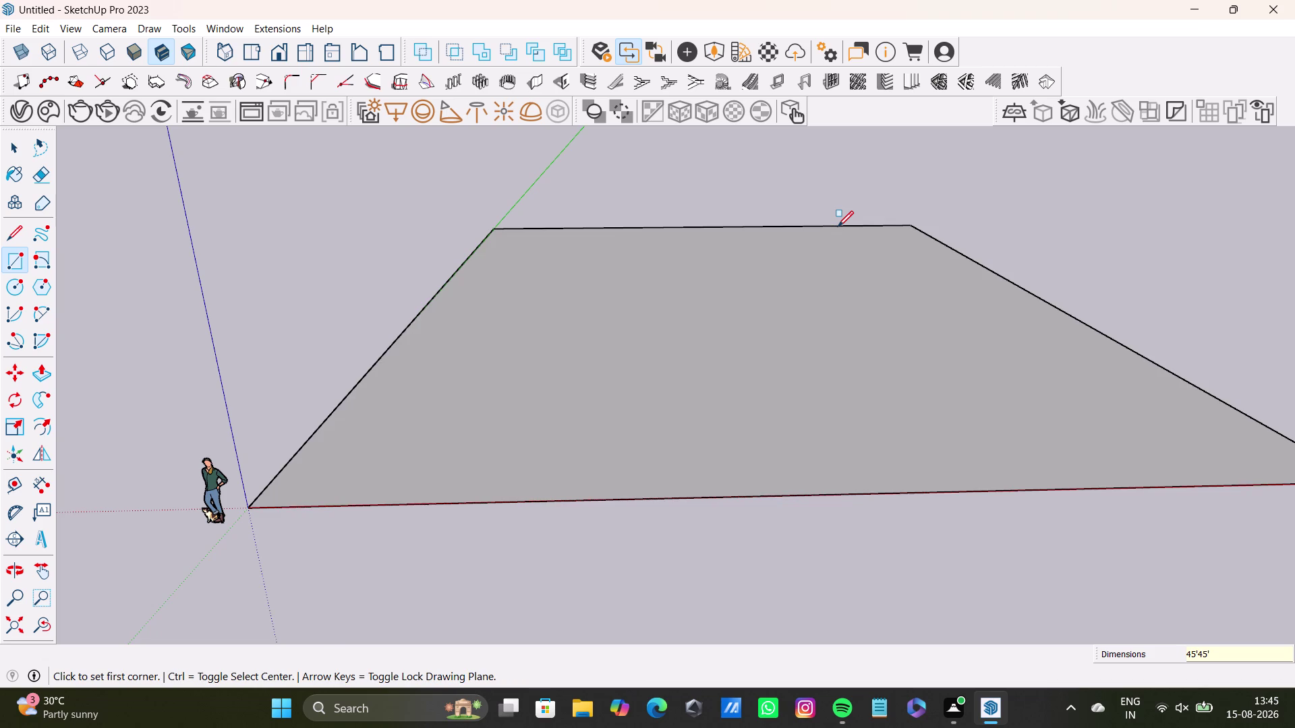
scroll(down, 3)
scroll(up, 3)
scroll(down, 3)
middle_drag(767, 342, 768, 503)
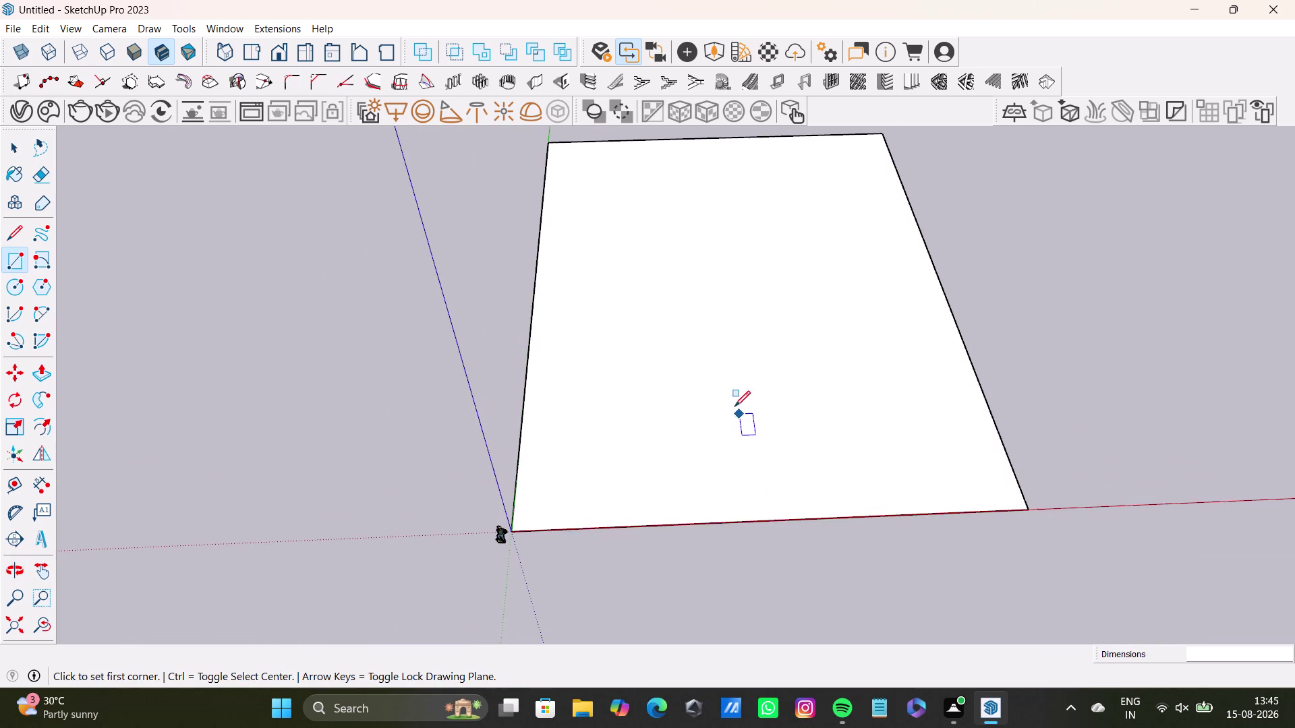
Orbit around the 45' floor face to an overhead angle.
scroll(up, 3)
scroll(down, 3)
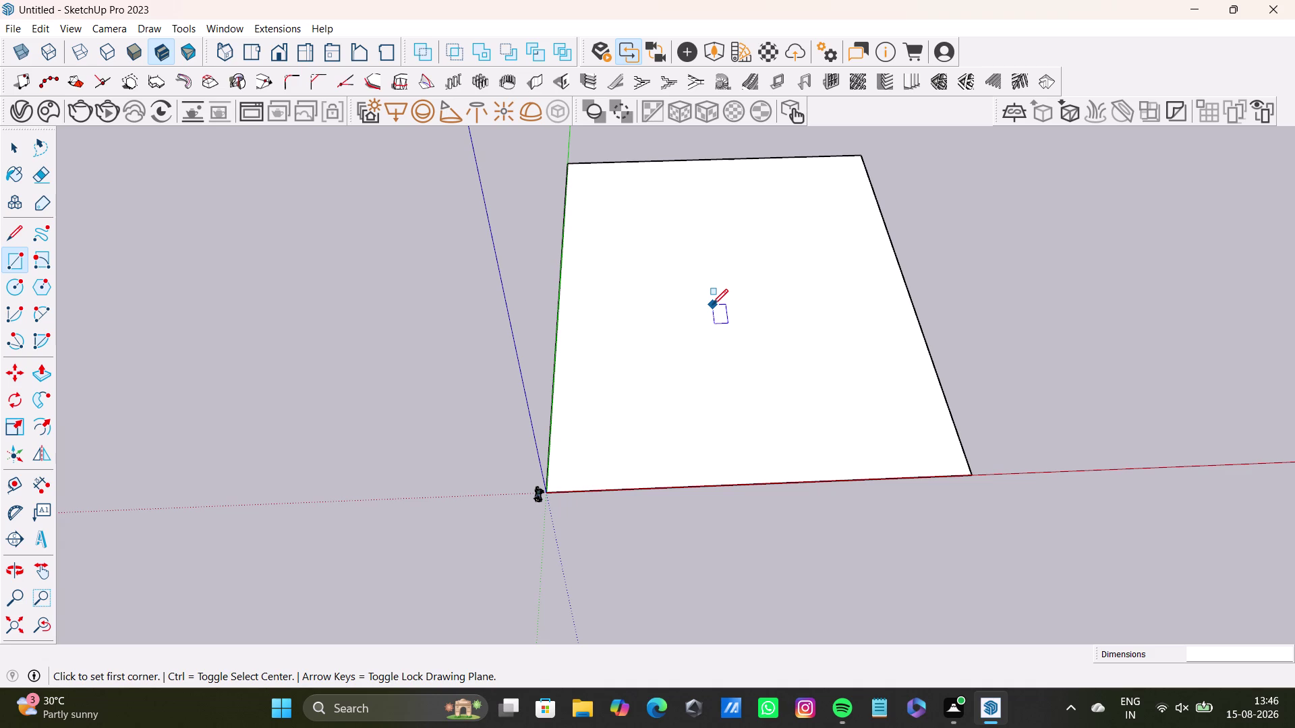
scroll(down, 3)
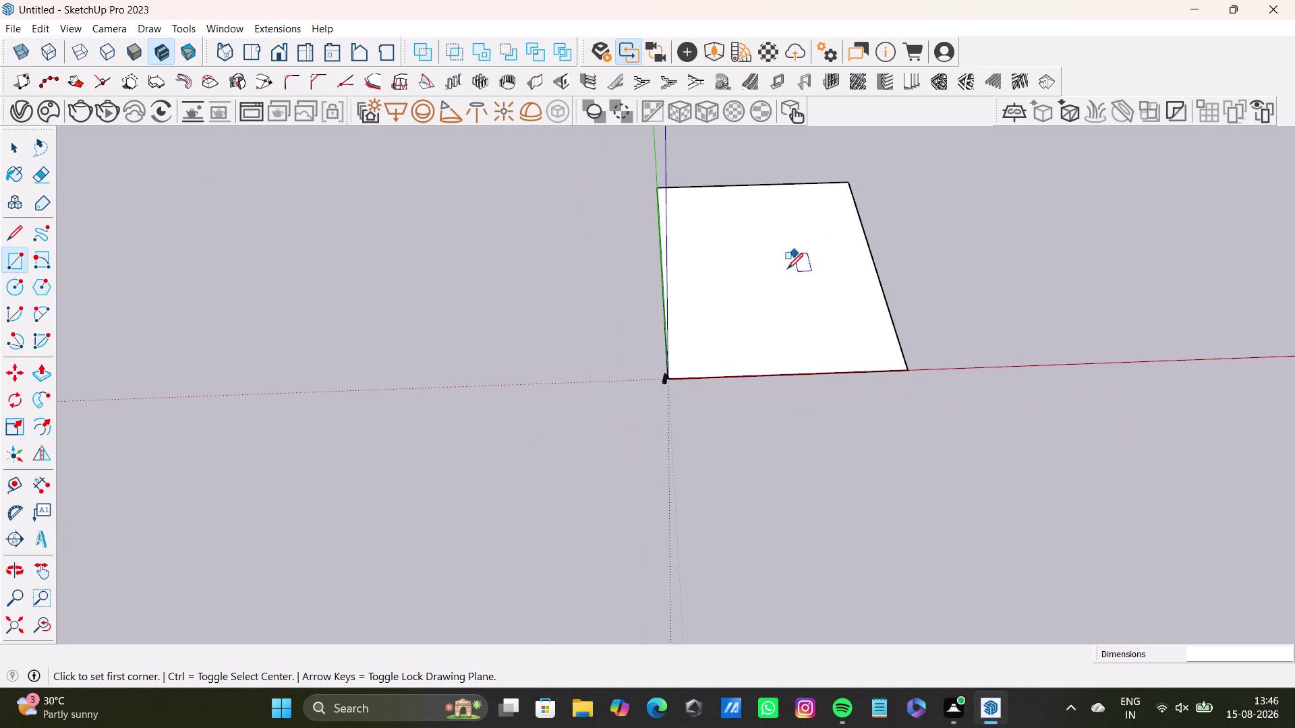
middle_drag(757, 336, 806, 387)
scroll(up, 3)
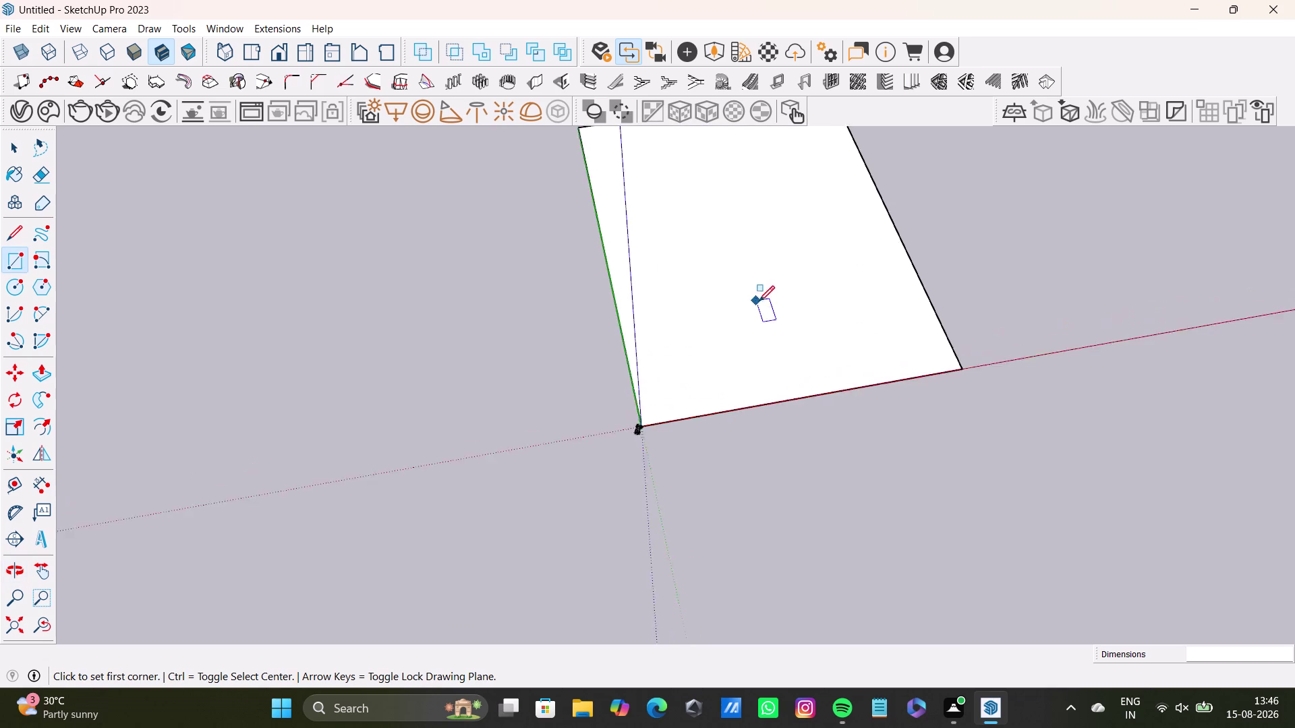
scroll(up, 3)
middle_drag(794, 336, 459, 359)
middle_drag(709, 332, 477, 336)
middle_drag(600, 392, 784, 242)
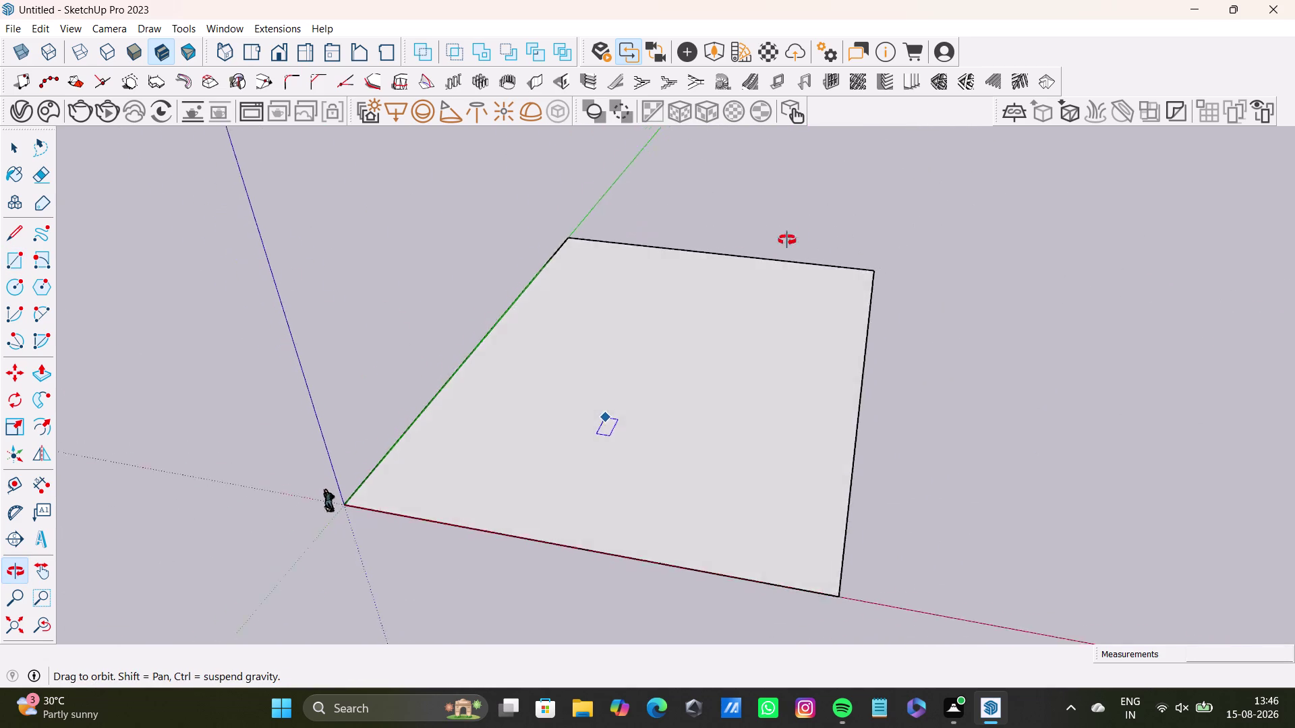
middle_drag(784, 241, 806, 236)
middle_drag(639, 359, 781, 327)
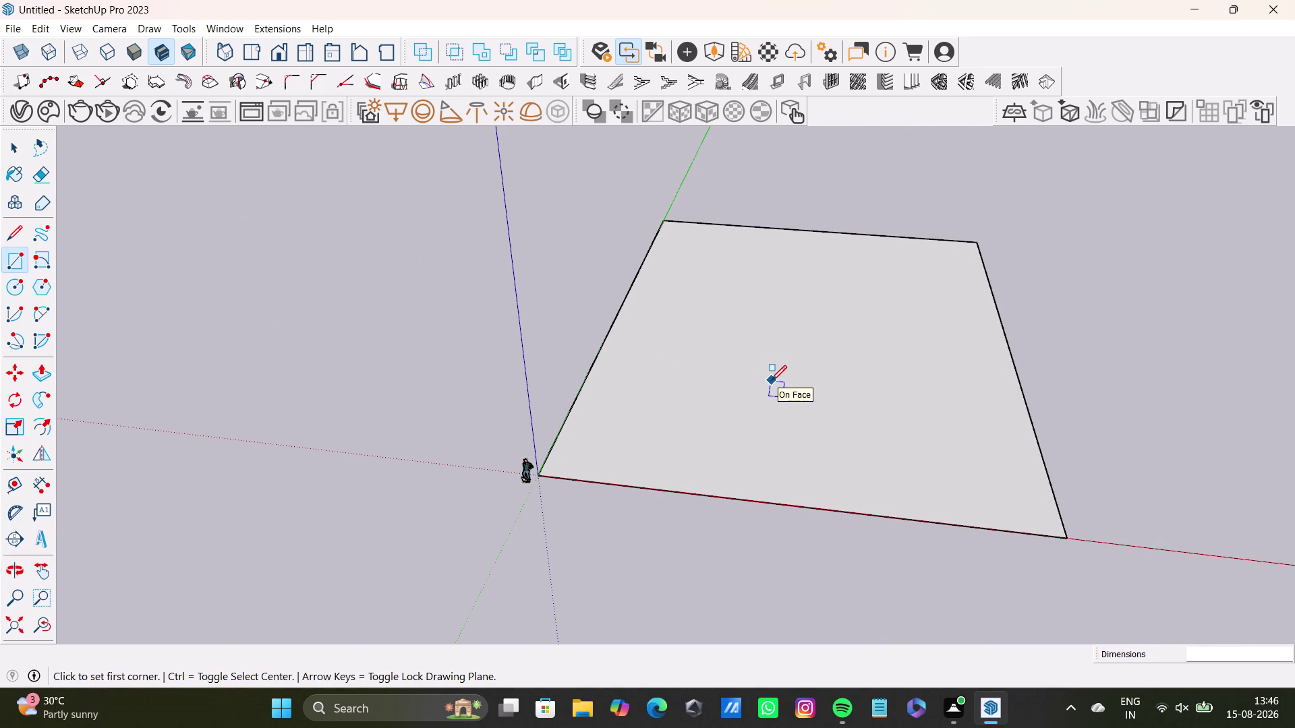
Offset the floor face edges inward by 9" and orbit closer to a corner.
key(f)
click(777, 357)
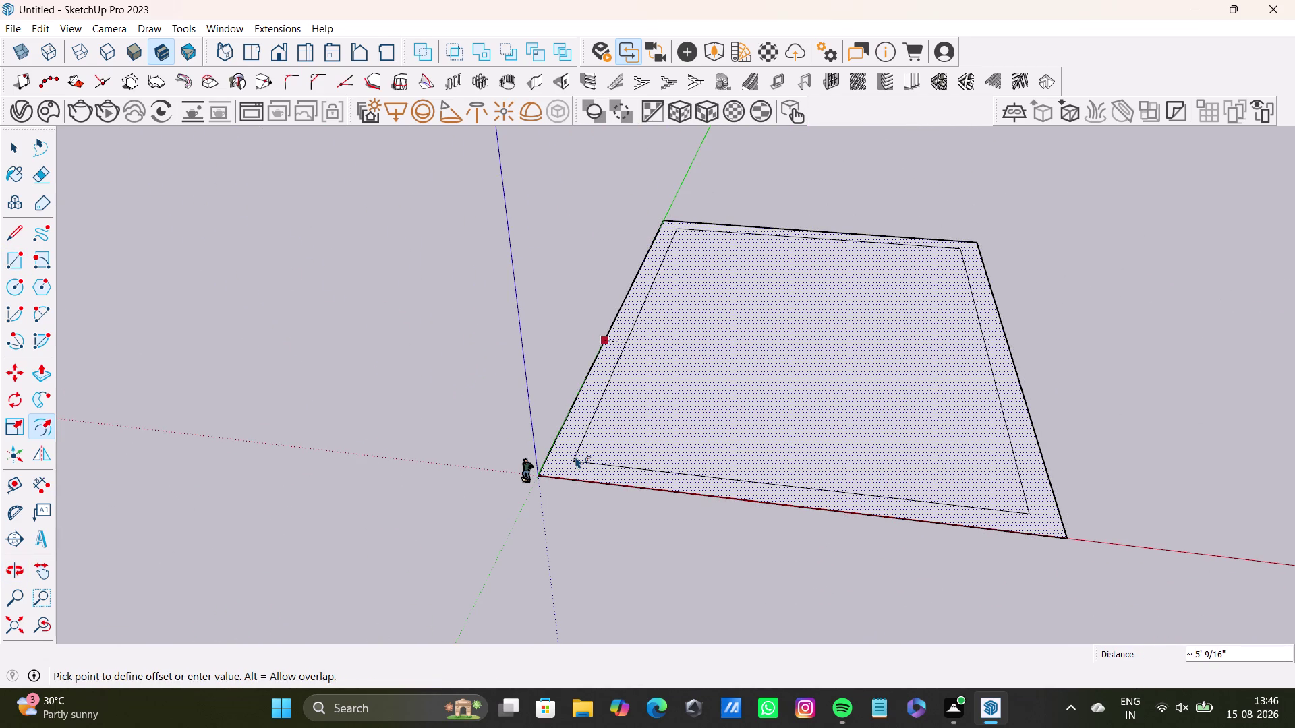
text(9")
key(Return)
key(space)
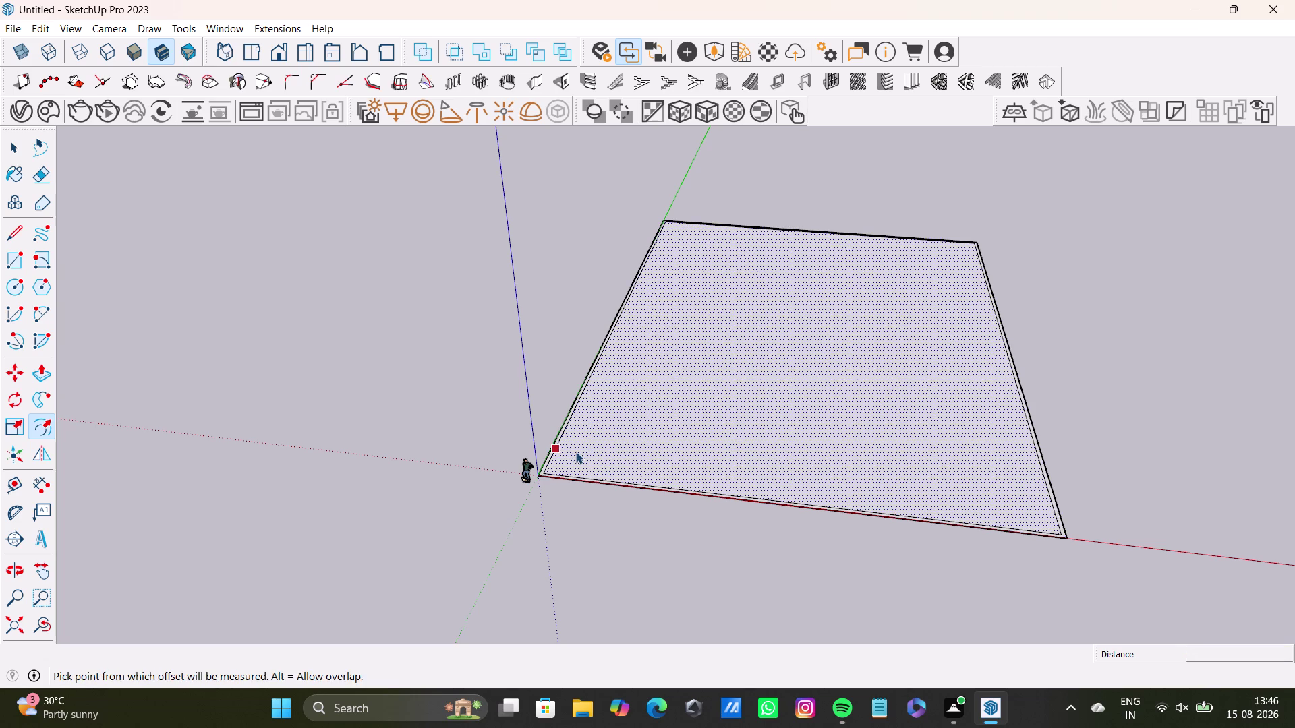
scroll(up, 3)
middle_drag(608, 517, 699, 534)
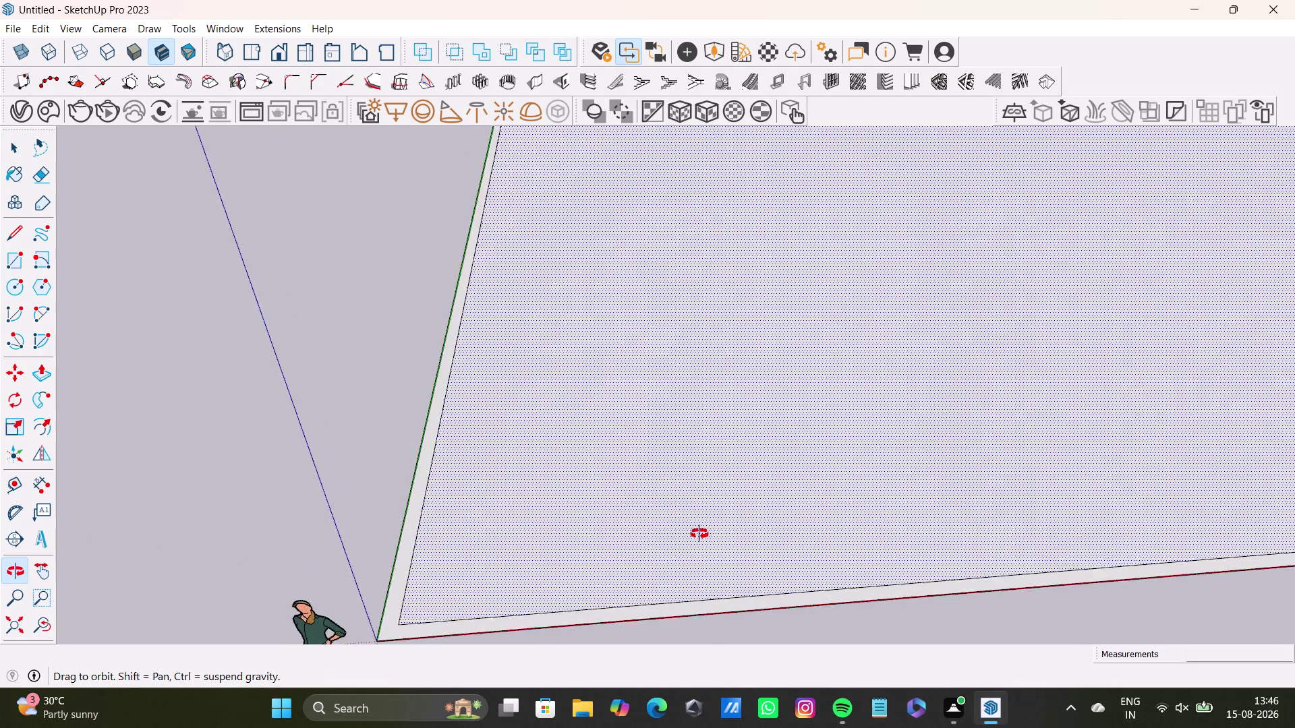
middle_drag(699, 534, 644, 534)
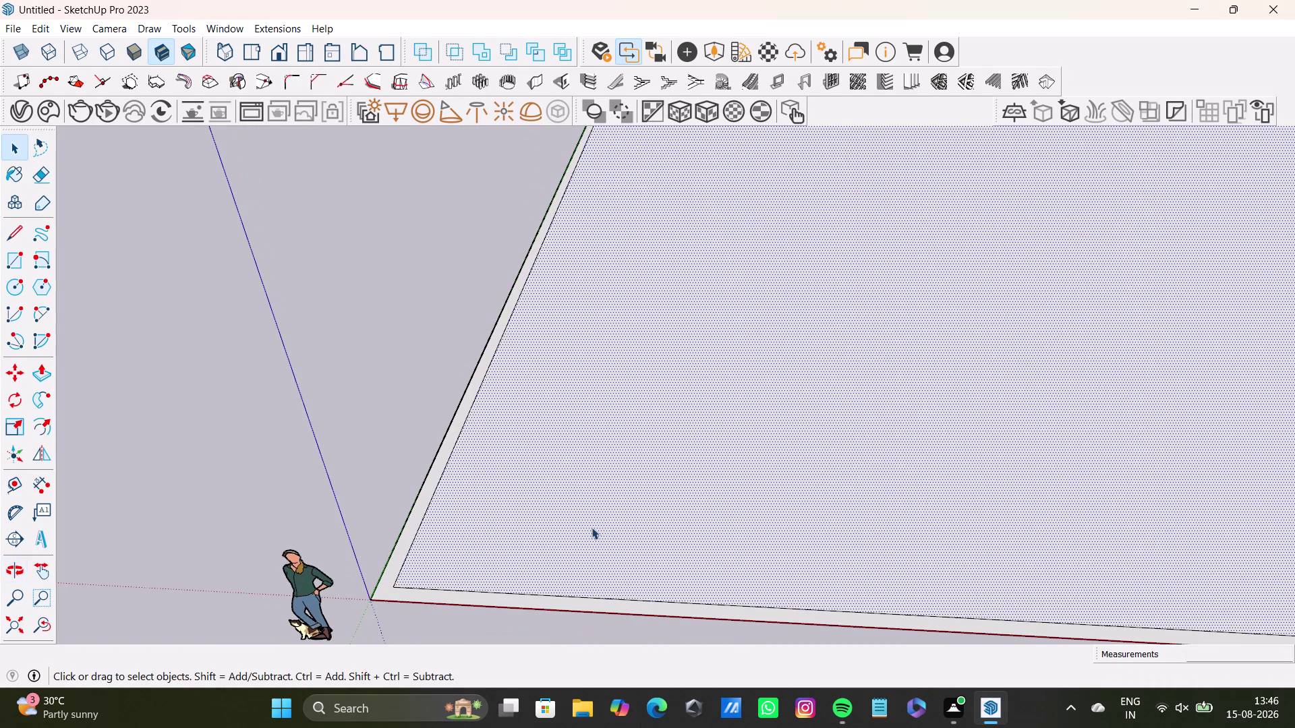
Place a guide line 13'6" from the floor edge with the Tape Measure tool.
key(t)
drag(592, 597, 598, 590)
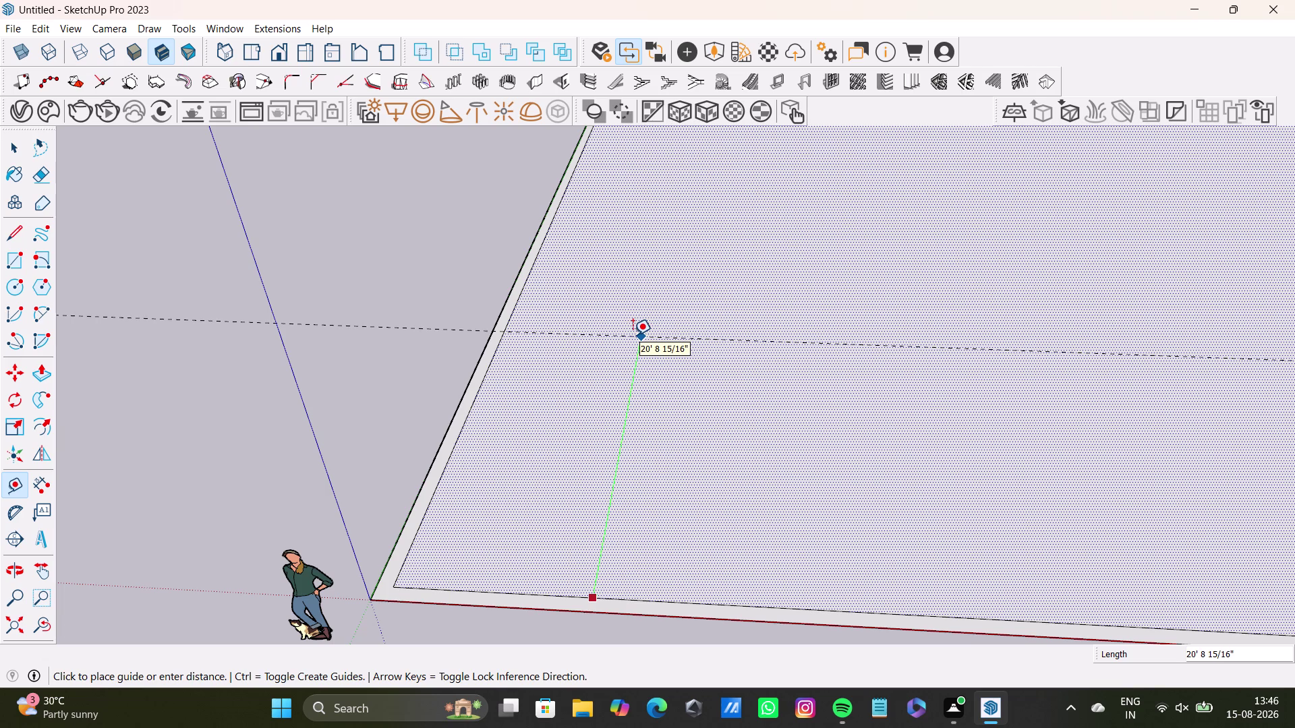
scroll(down, 3)
scroll(down, 3)
middle_drag(635, 335, 642, 392)
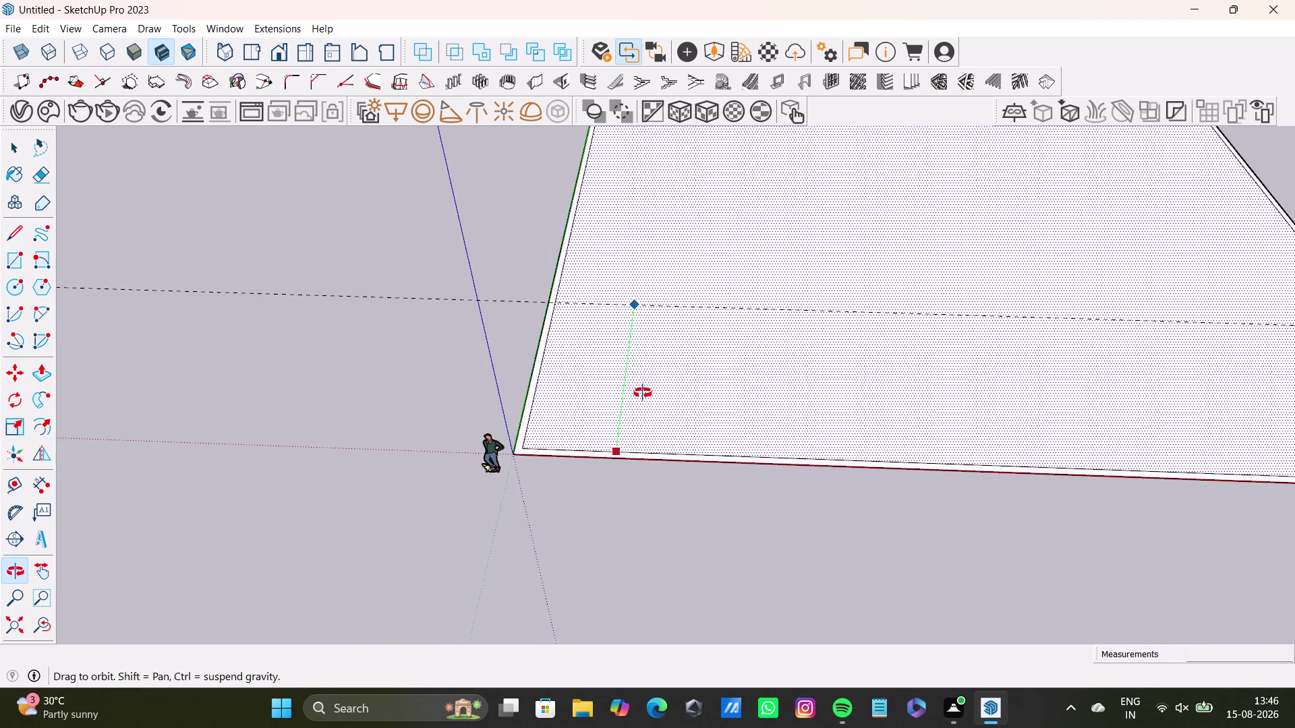
middle_drag(642, 392, 623, 475)
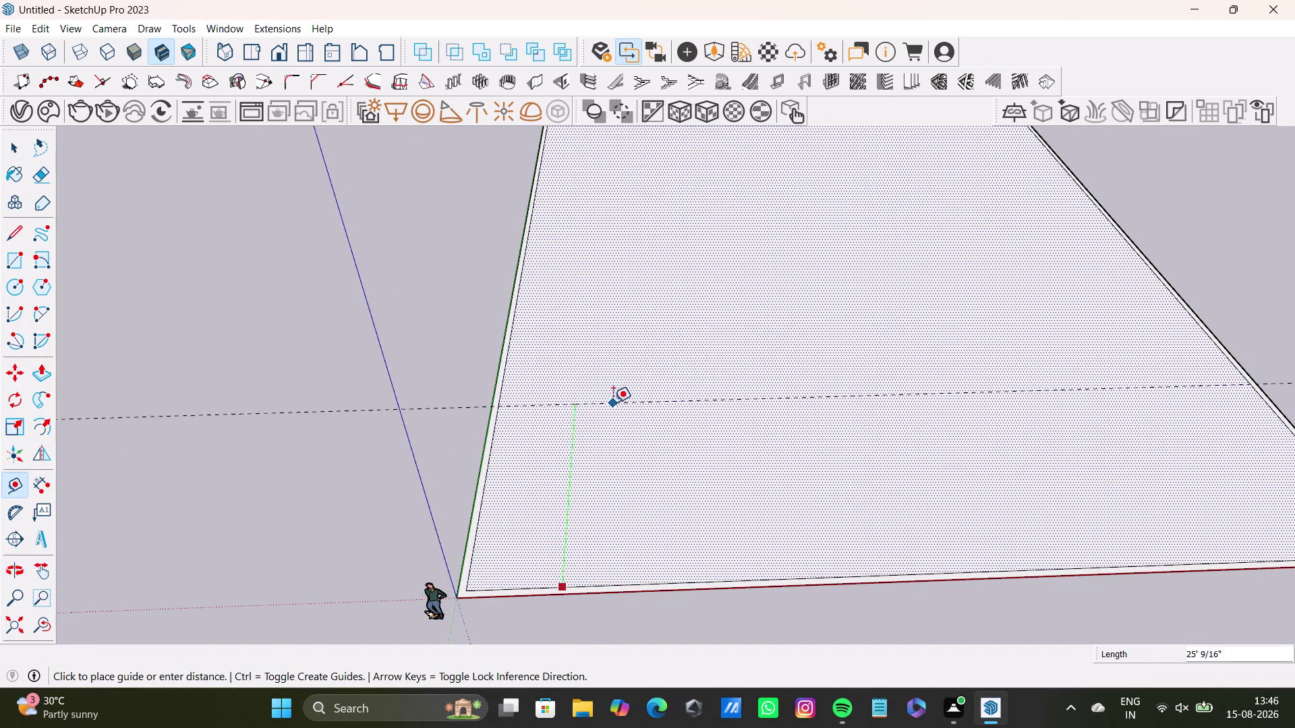
key(Left)
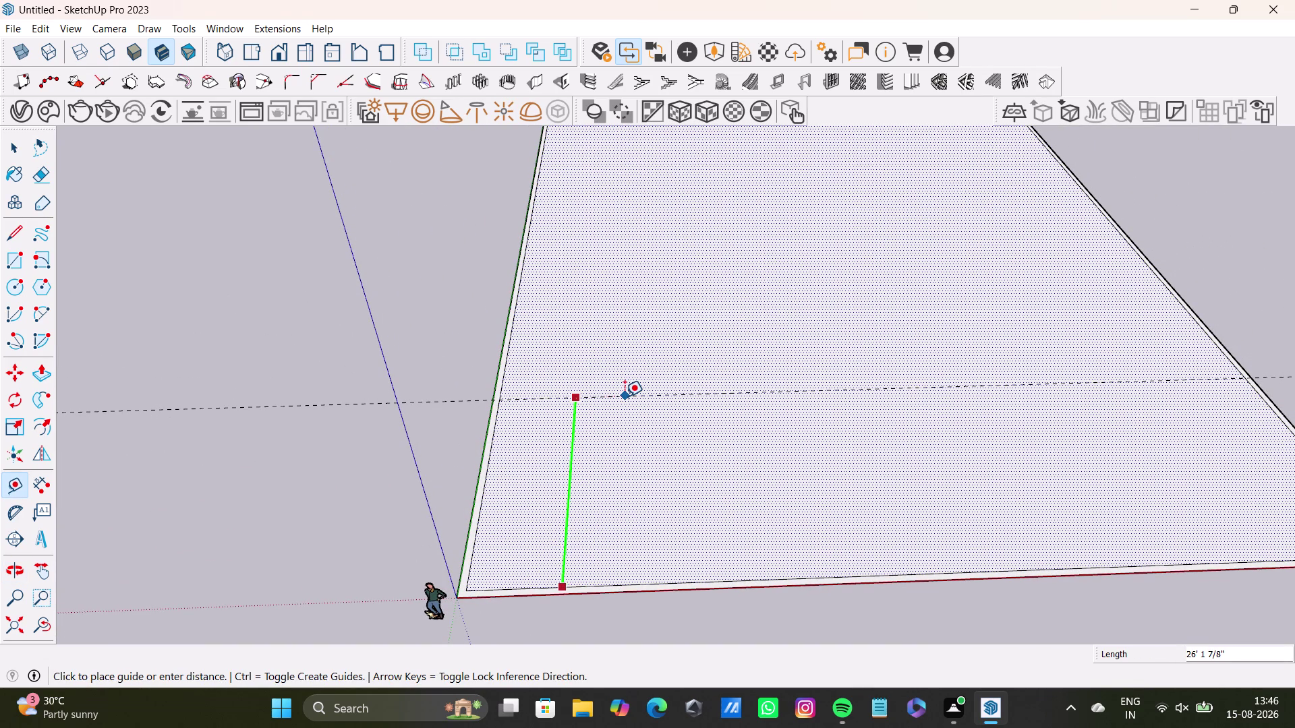
middle_drag(636, 405, 509, 391)
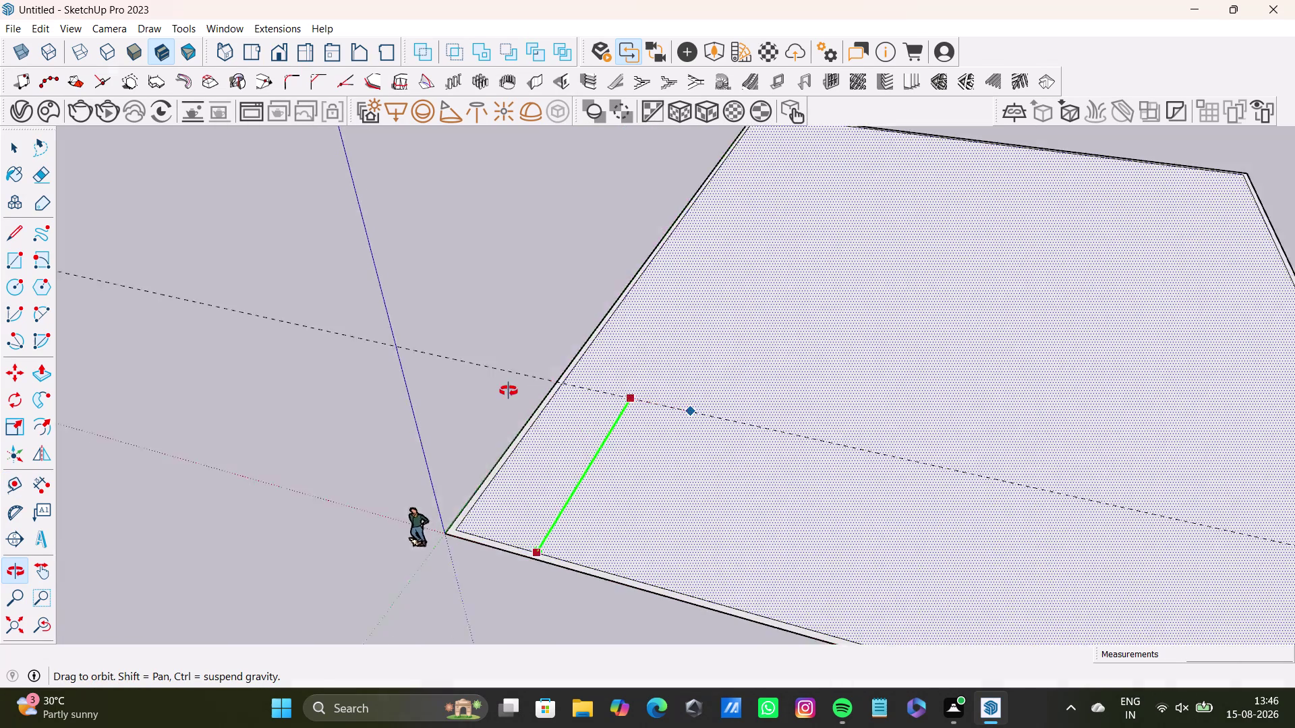
middle_drag(510, 391, 532, 443)
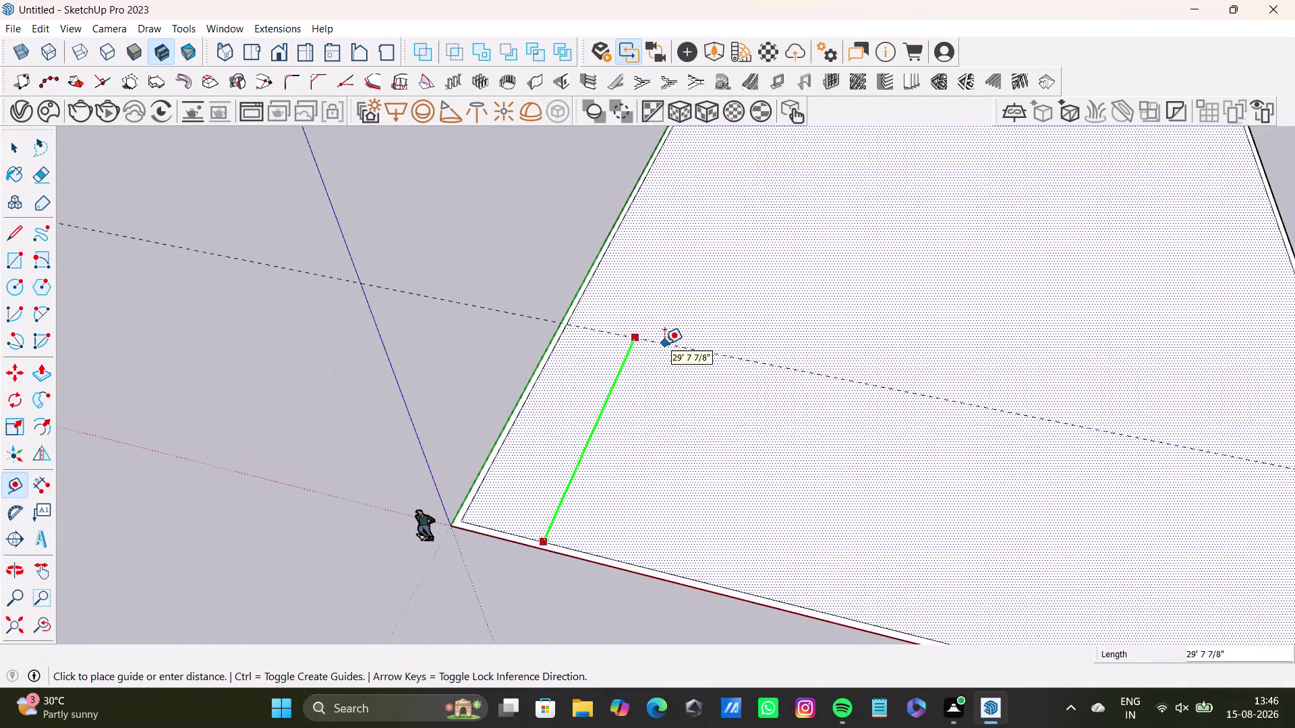
text(13')
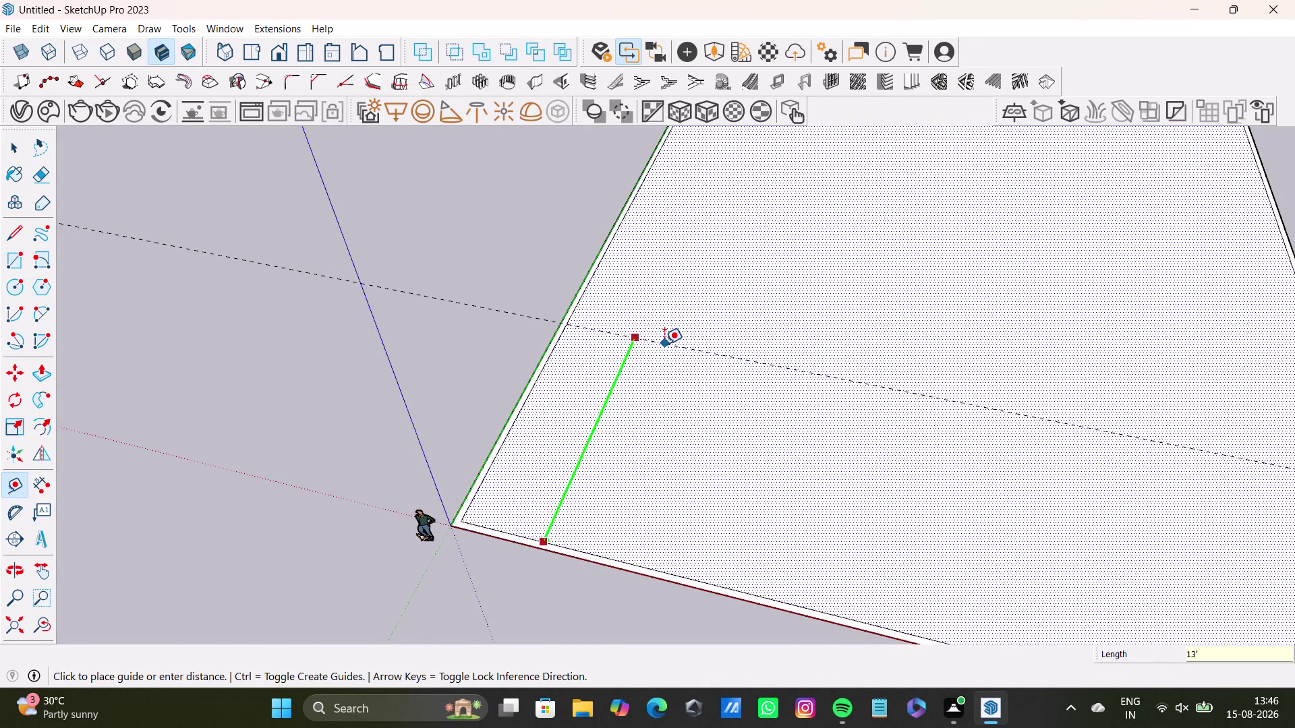
text(6)
text(")
key(Return)
Add a parallel guide 6" from the 13'6" guide.
click(632, 420)
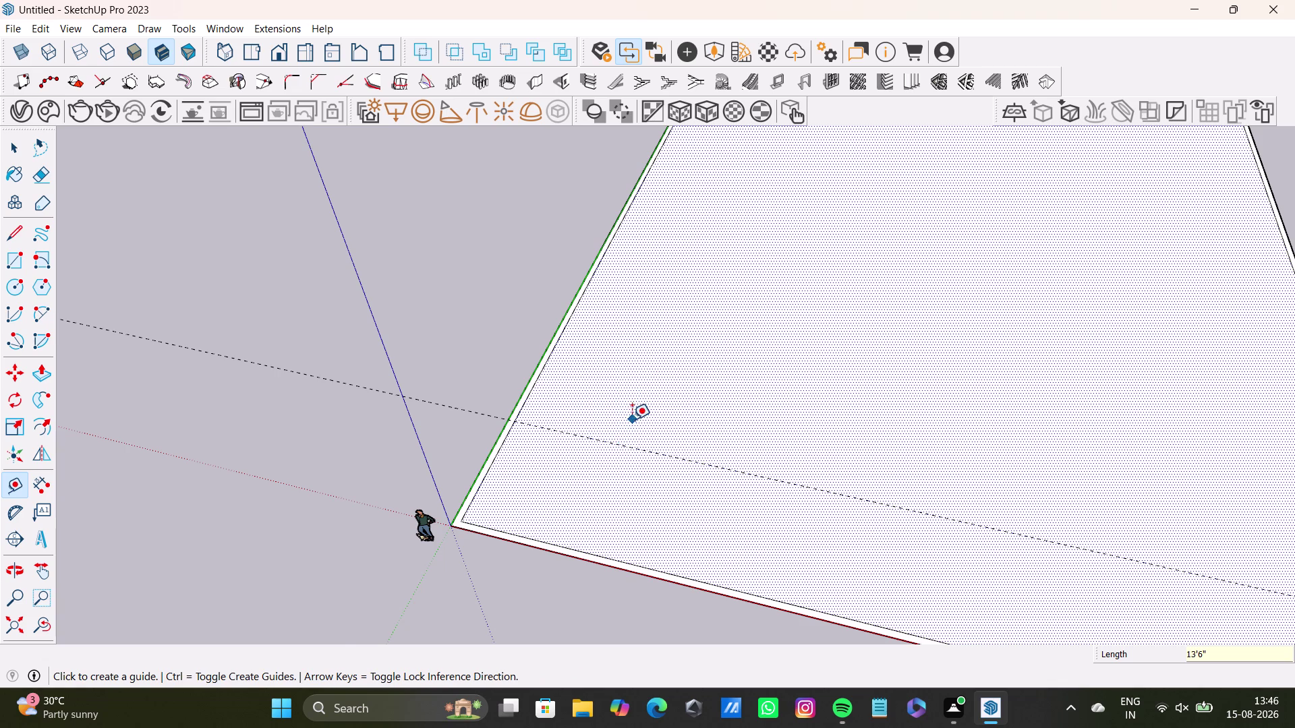
click(603, 441)
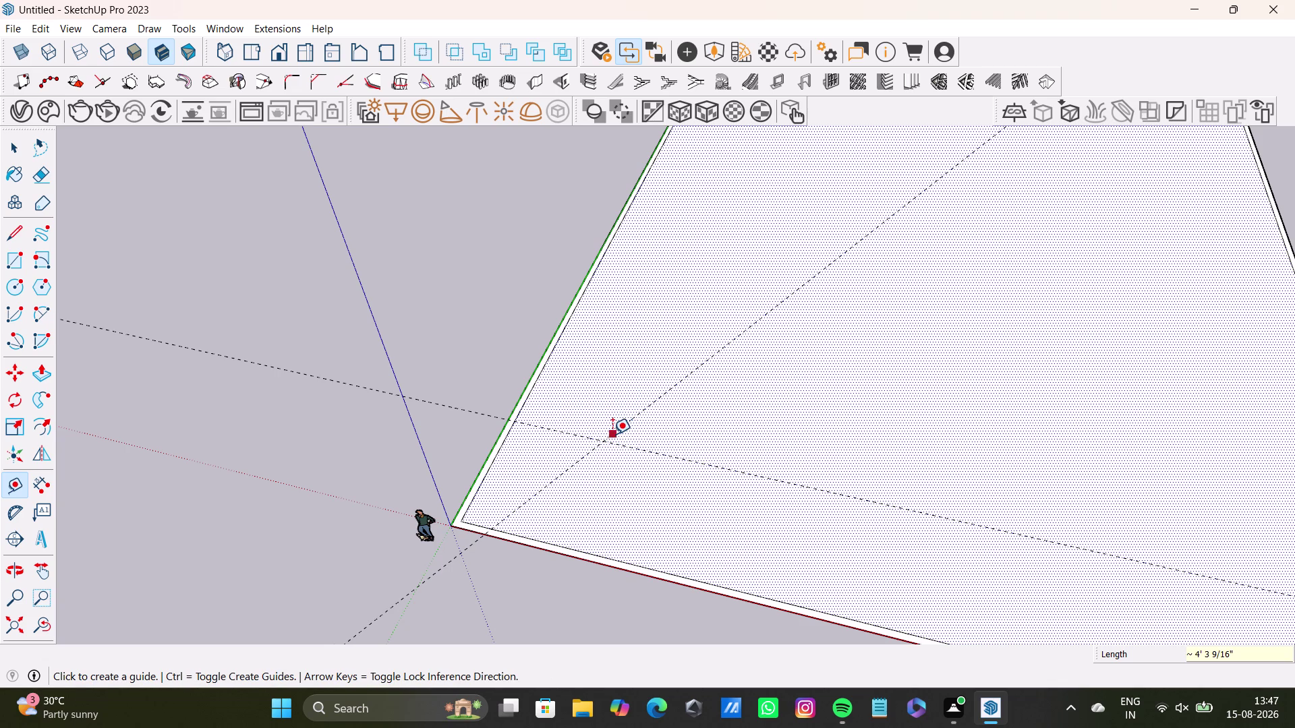
key(ctrl+z)
click(605, 444)
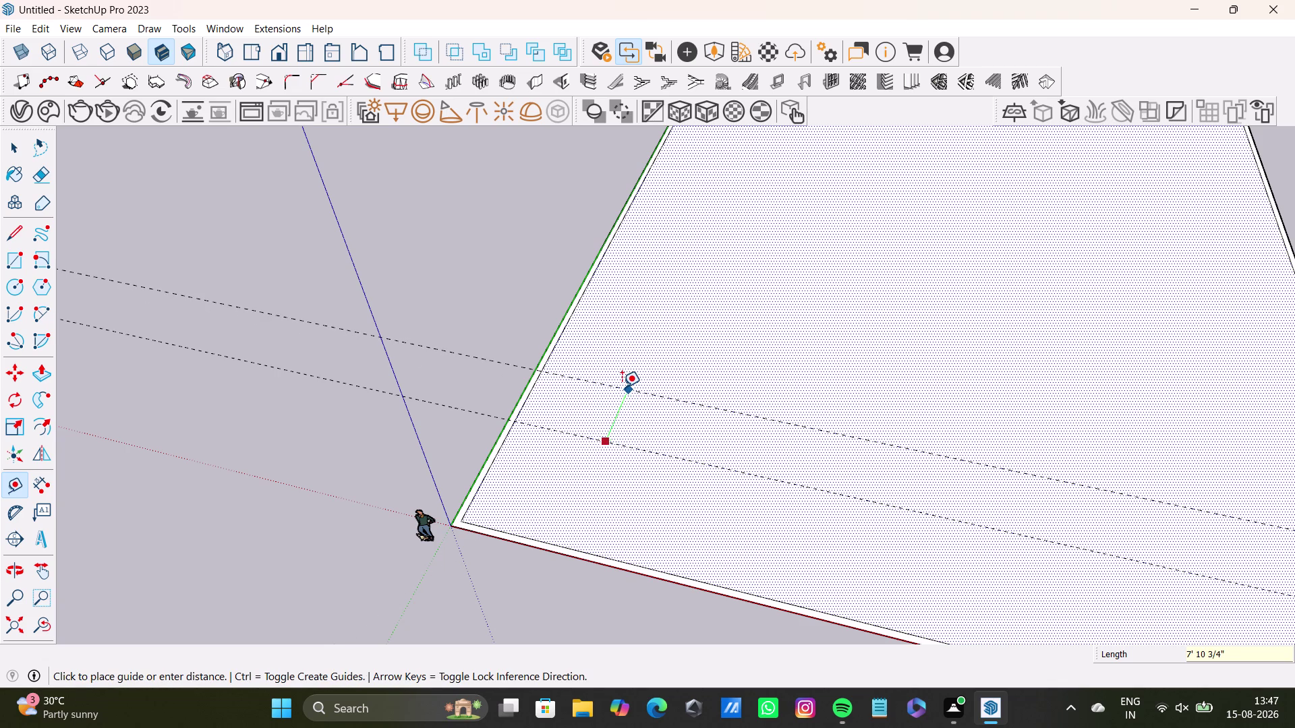
text(6")
key(Return)
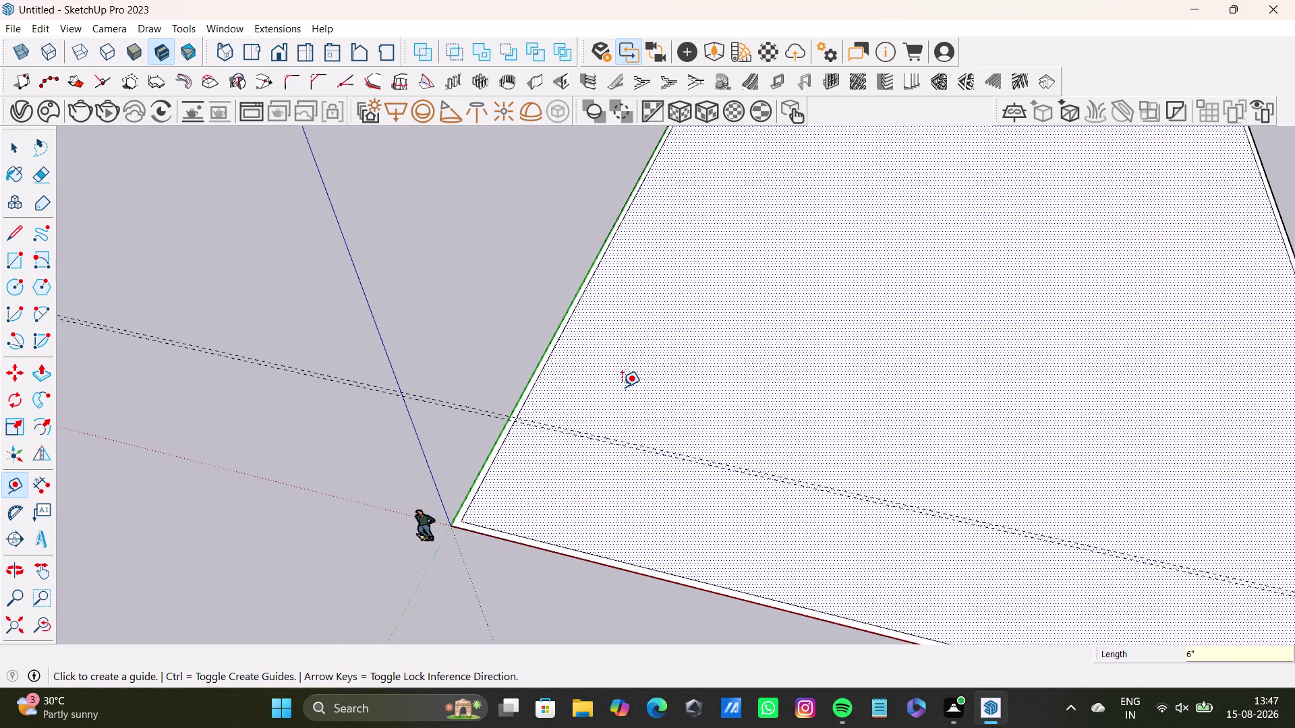
Place a crossing guide 12'5" from the side floor edge, plus a parallel guide 6" away.
click(501, 443)
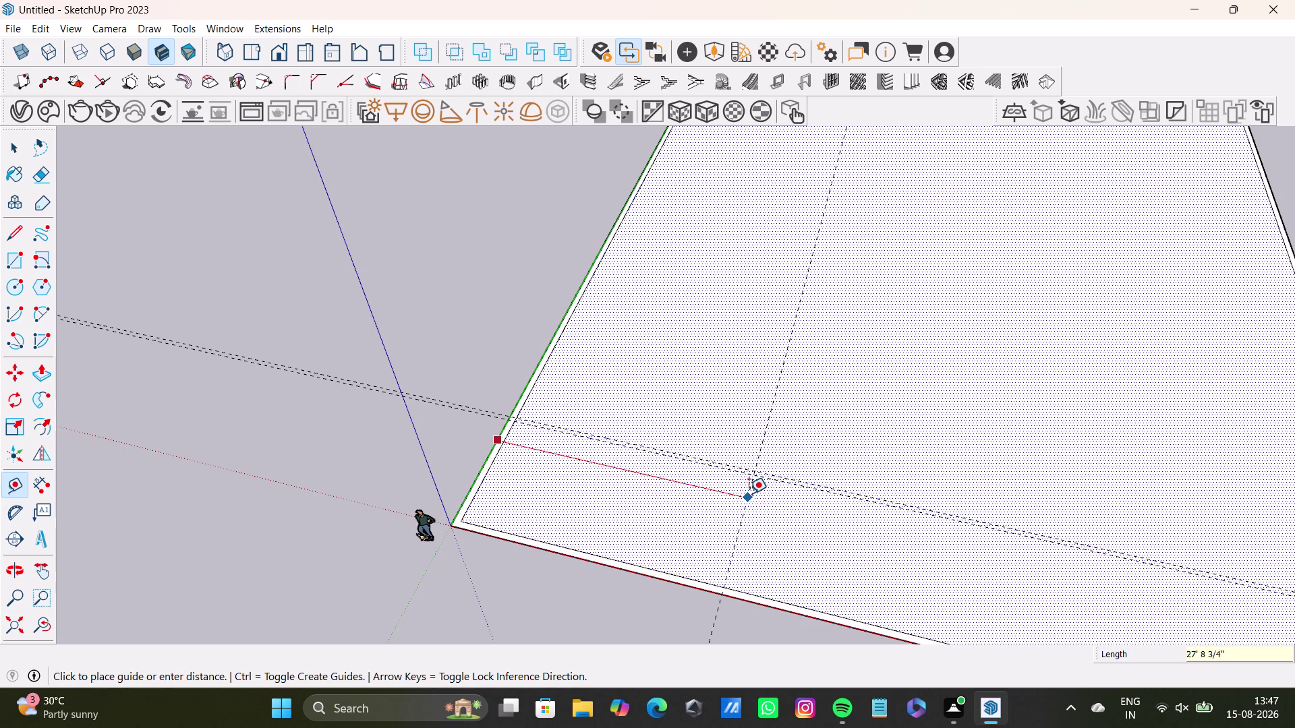
text(12)
key(apostrophe)
key(5)
key(shift+quotedbl)
key(Return)
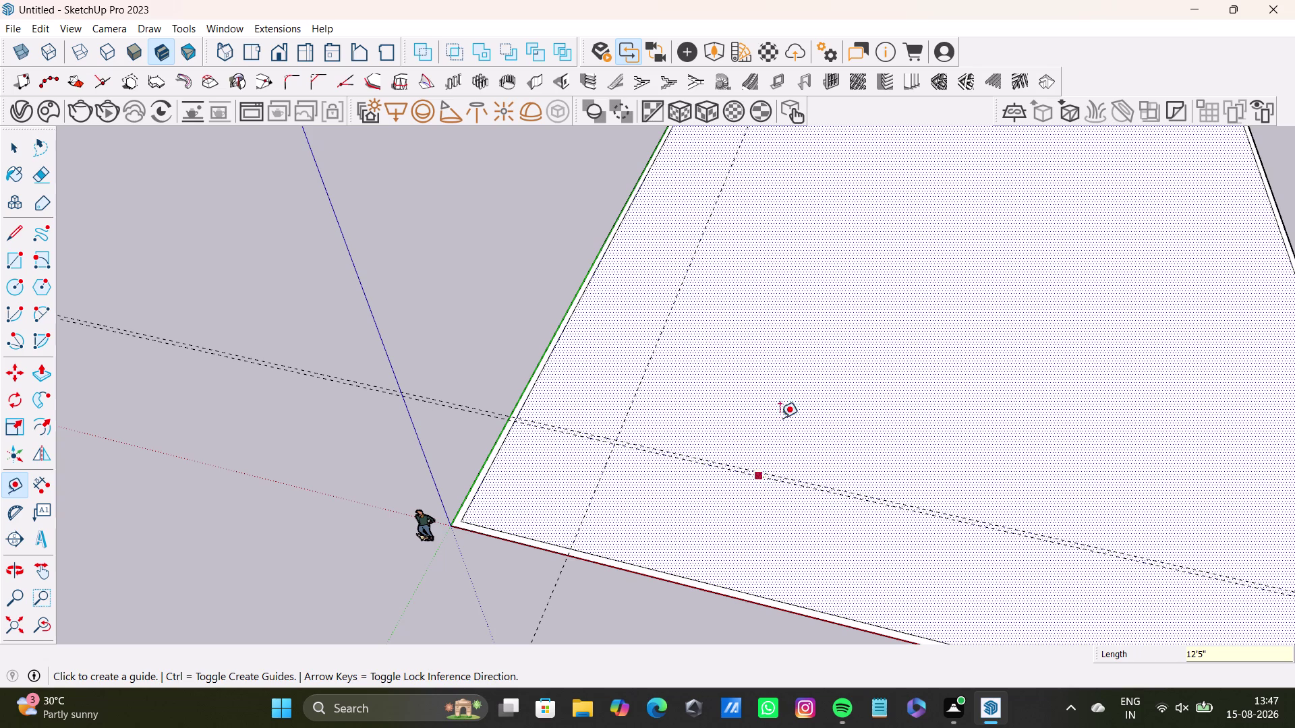
scroll(up, 3)
drag(594, 494, 601, 494)
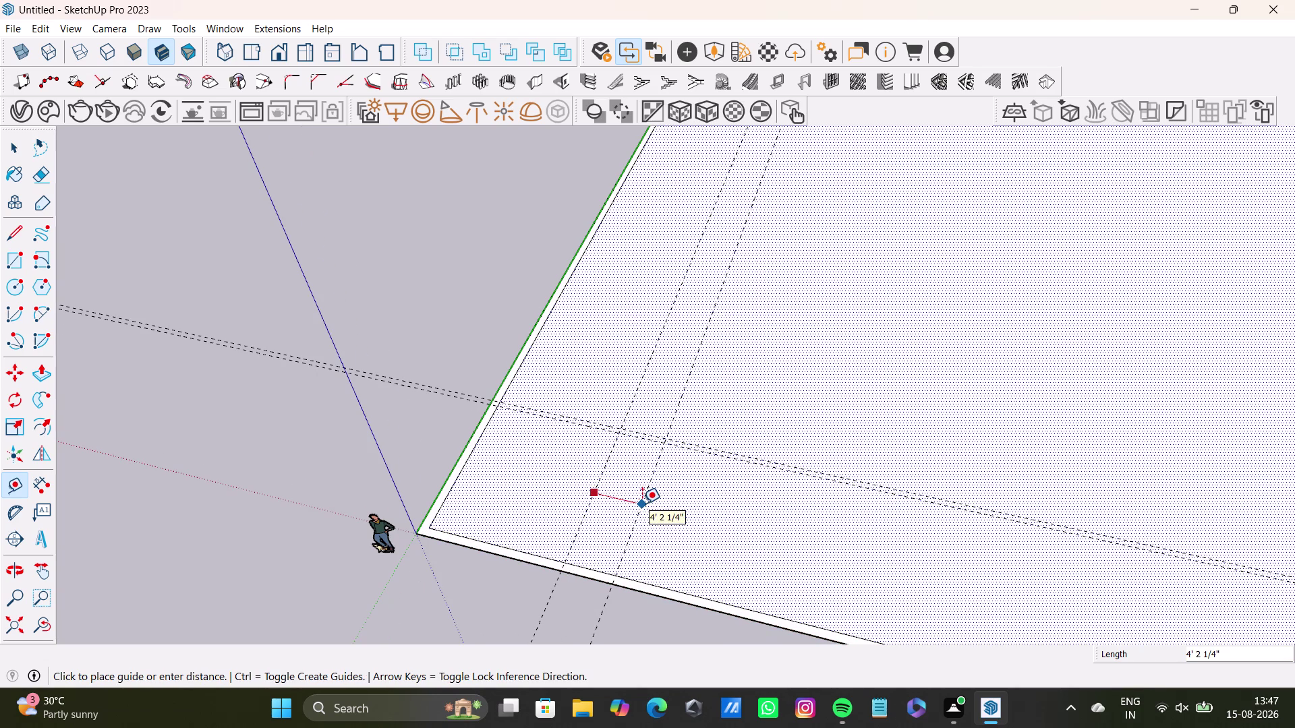
text(6")
key(Return)
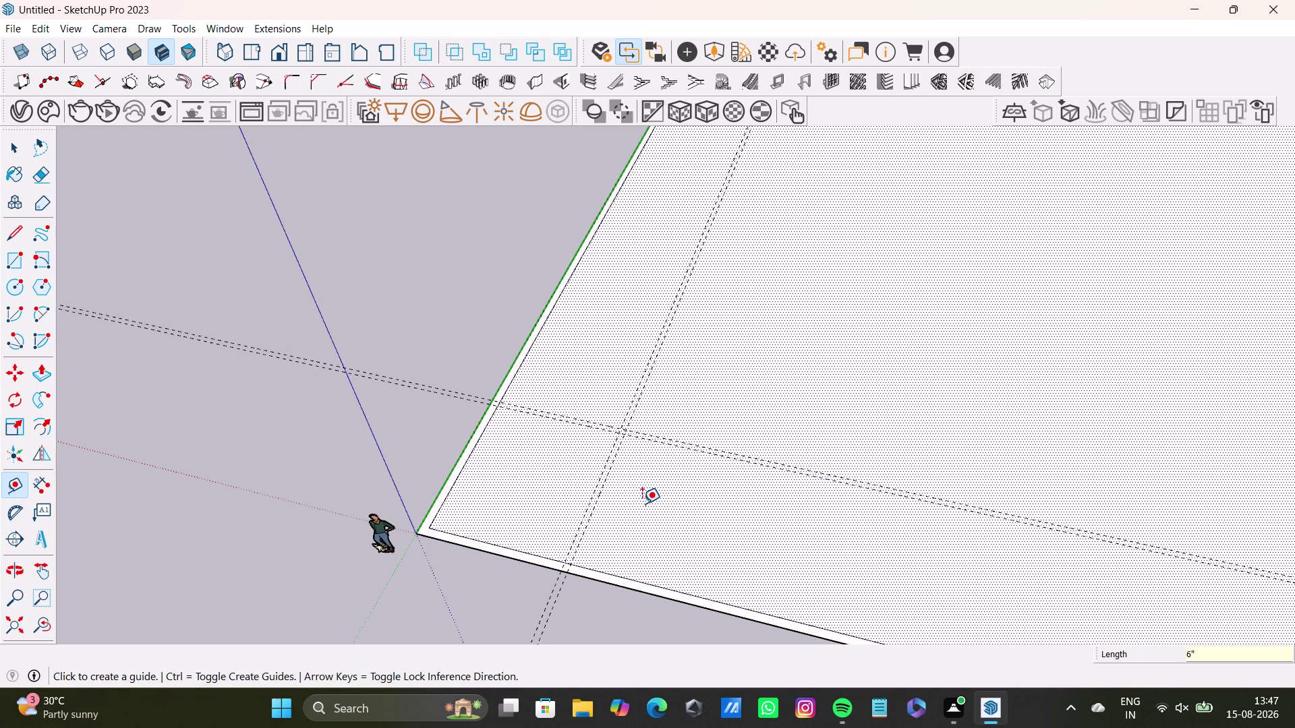
scroll(up, 3)
Place a guide 4'6" from an existing guide.
click(596, 401)
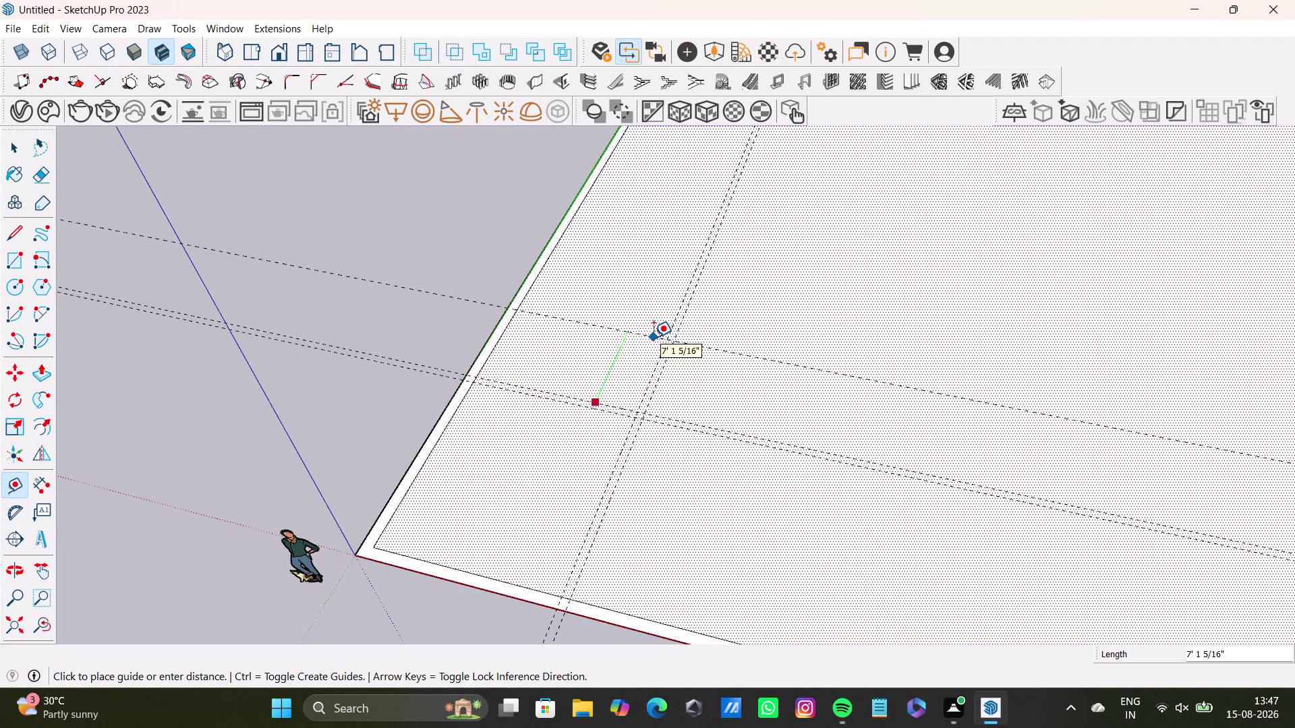
key(4)
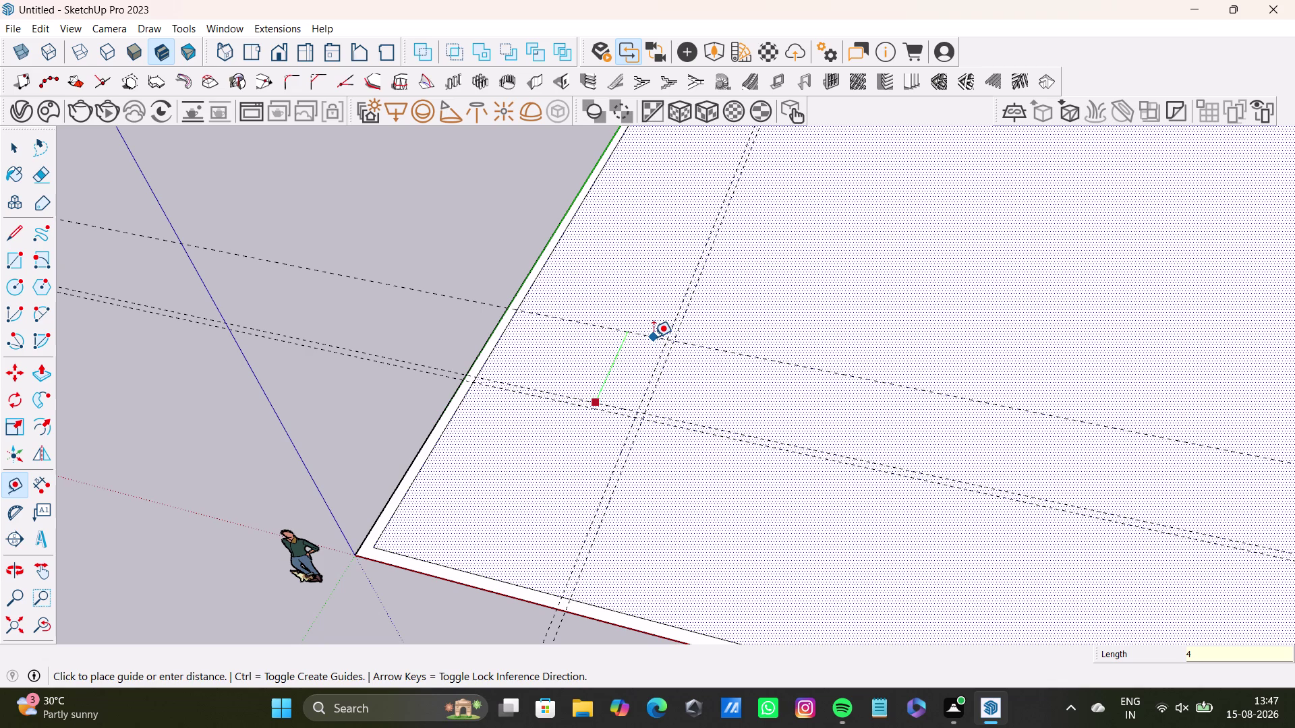
key(apostrophe)
key(6)
key(shift+quotedbl)
key(Return)
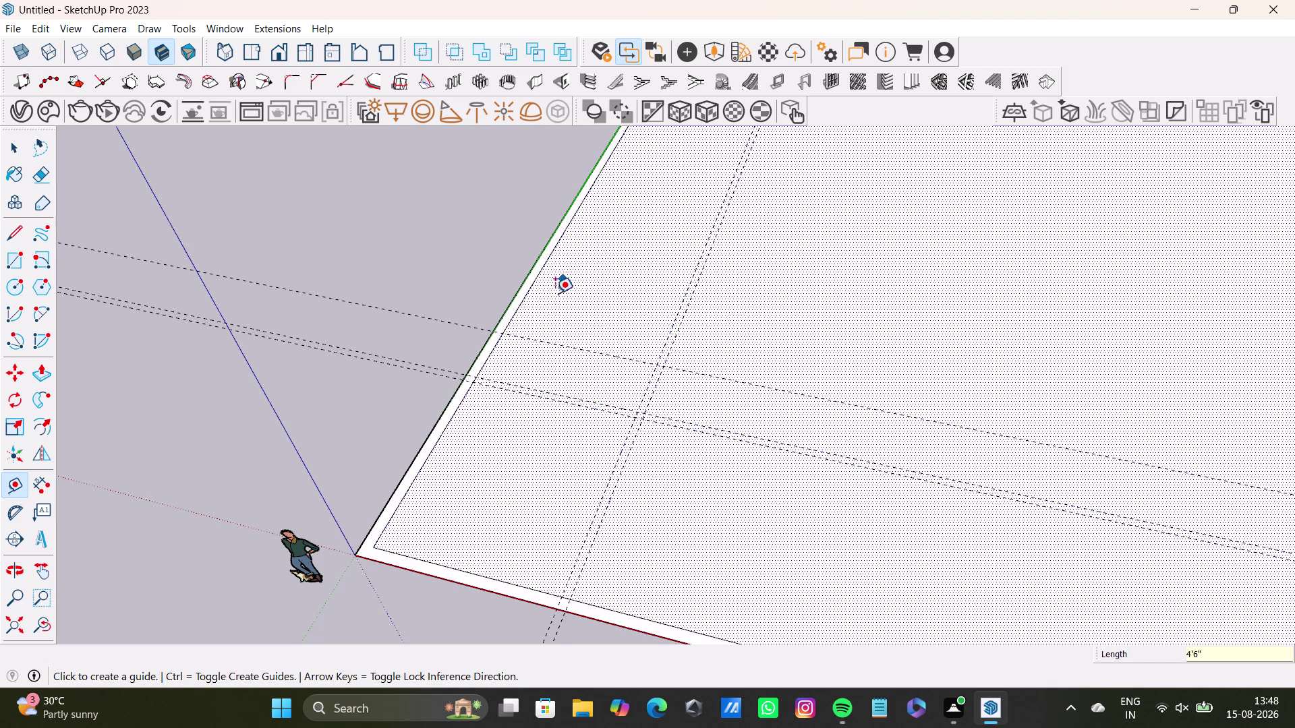
Orbit closer to the guide grid and start a new guide from the inner left wall edge.
scroll(up, 3)
middle_click(576, 427)
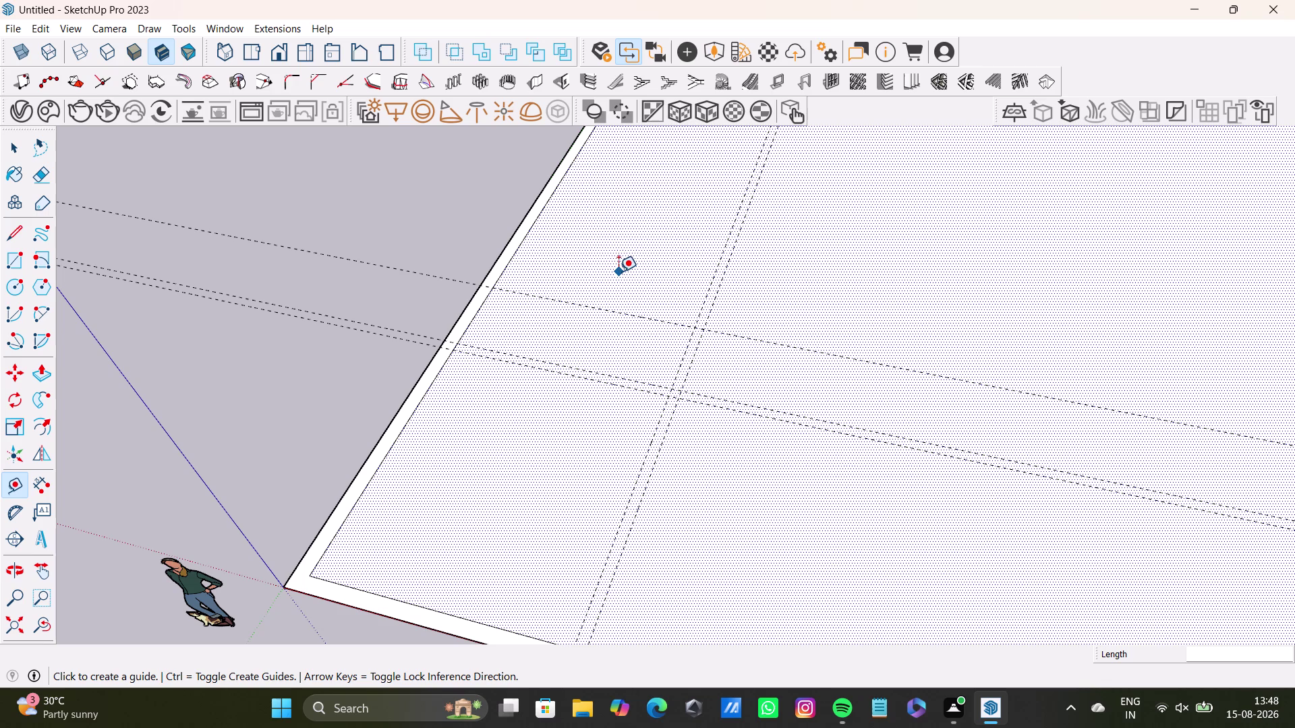
scroll(up, 3)
scroll(up, 3)
middle_drag(607, 379, 690, 325)
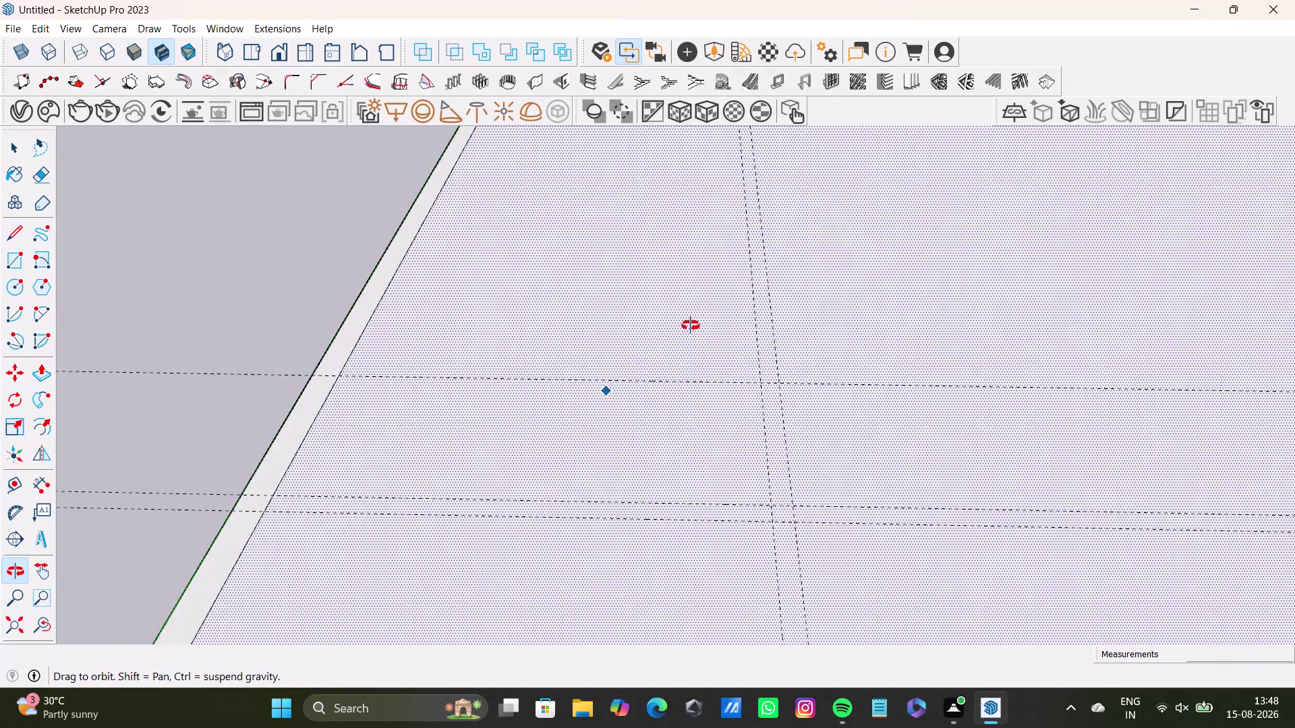
middle_drag(691, 326, 675, 441)
click(330, 389)
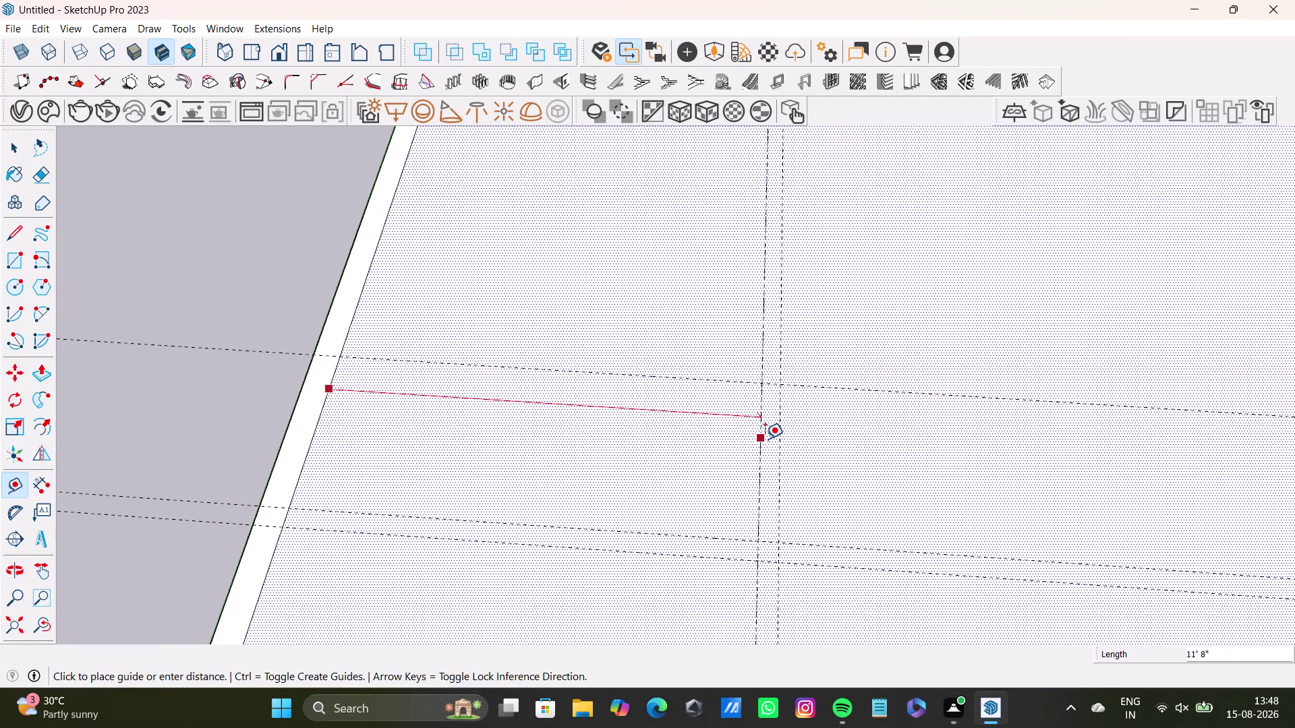
key(space)
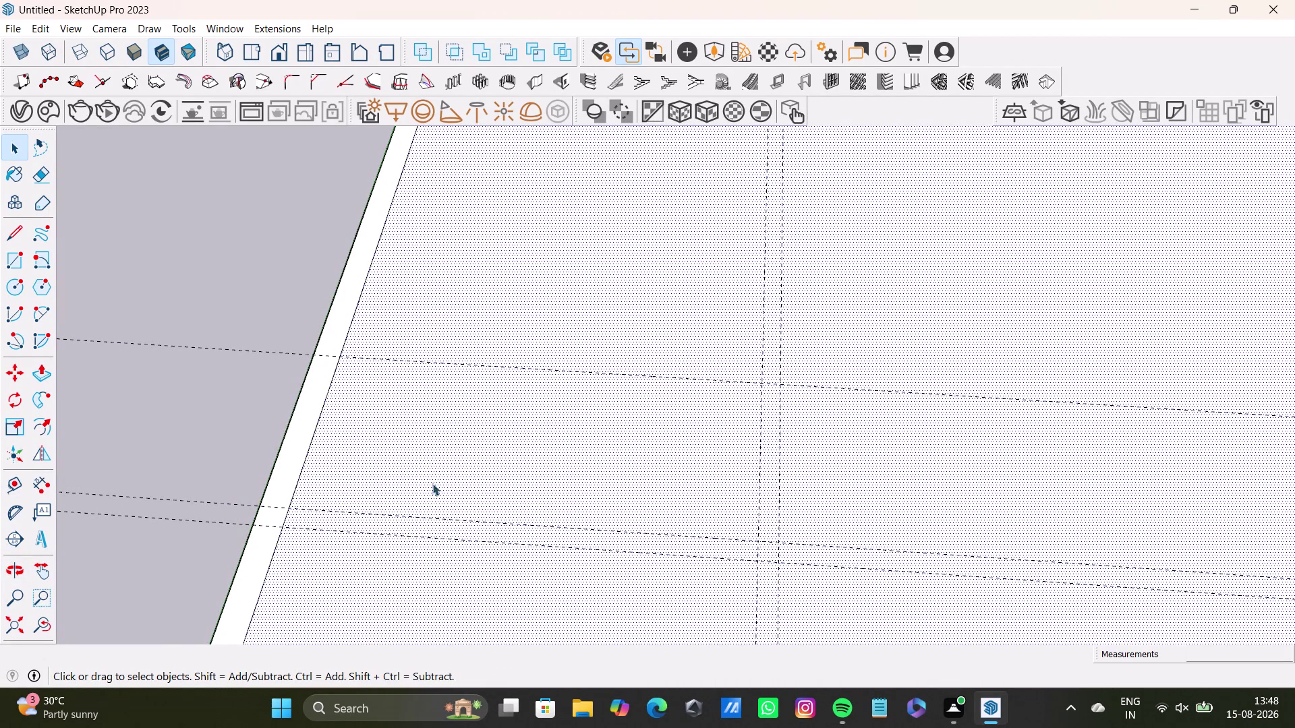
key(t)
key(Return)
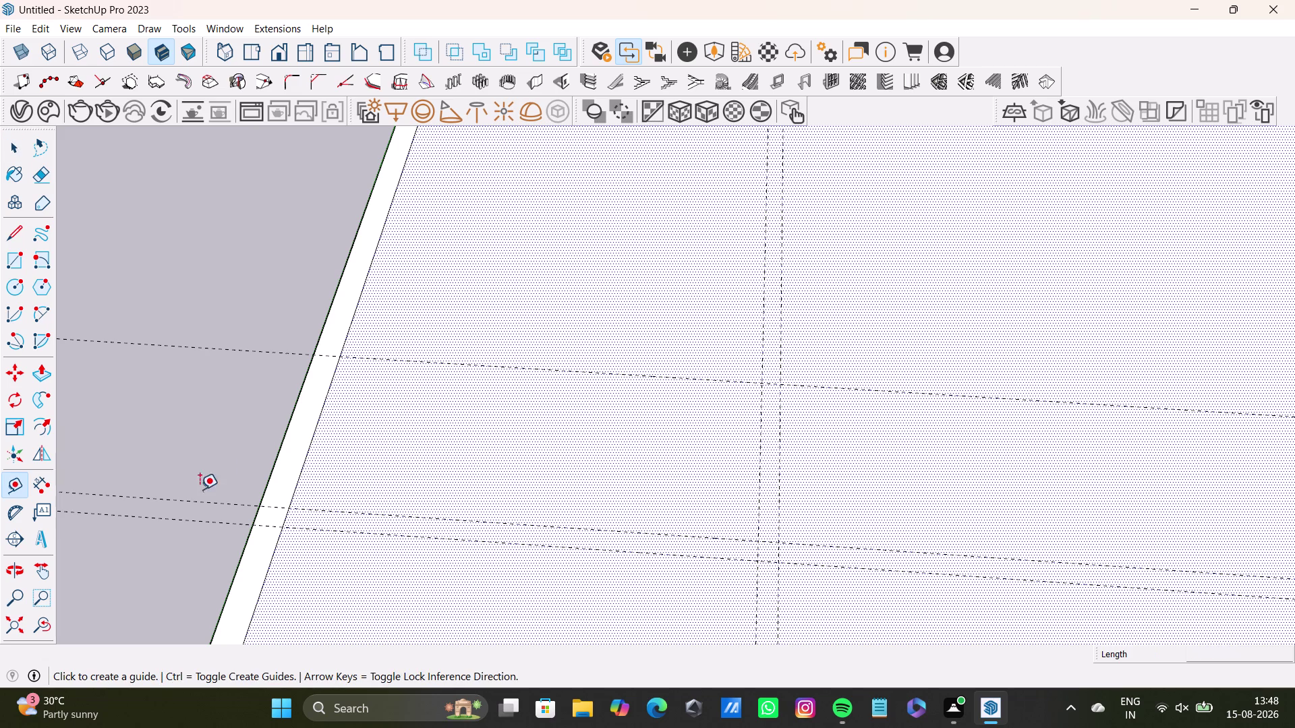
click(326, 408)
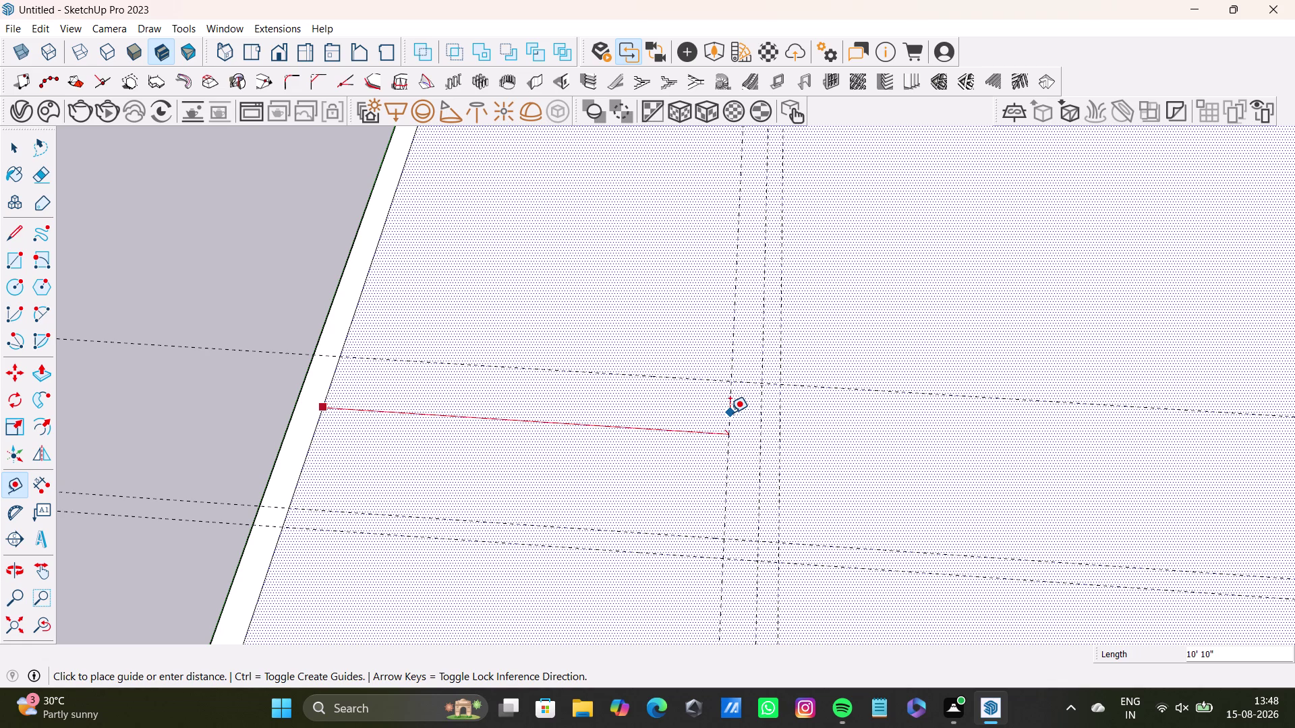
Place a guide 9'2" from the inner left wall.
text(9'2)
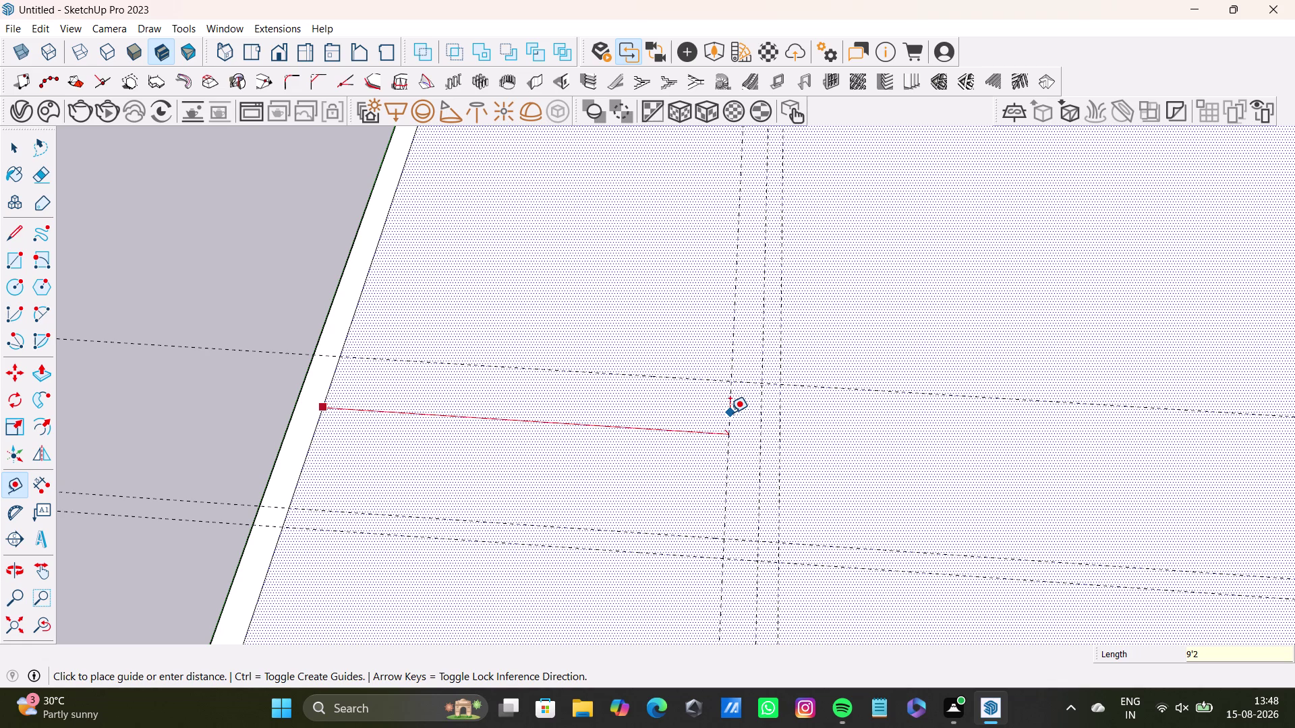
key(shift+quotedbl)
key(Return)
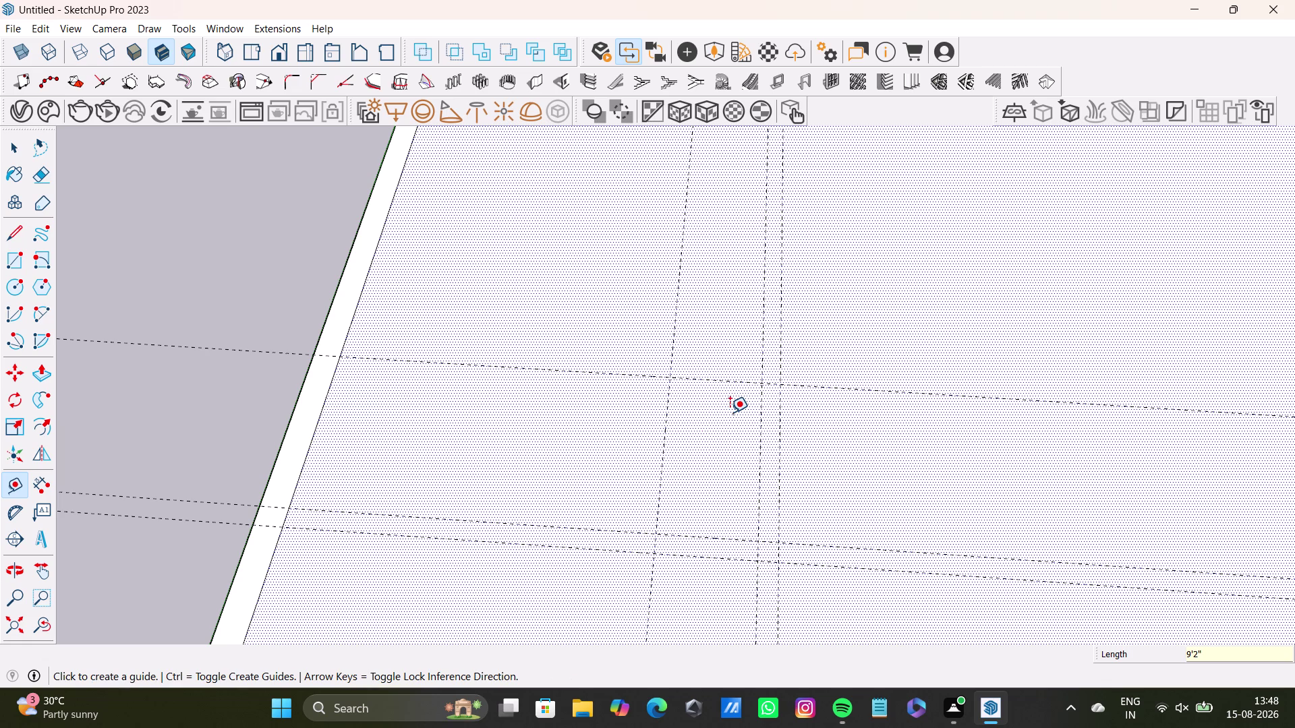
scroll(up, 3)
Orbit out to the floor corner and pull another guide off the inner left wall.
click(656, 465)
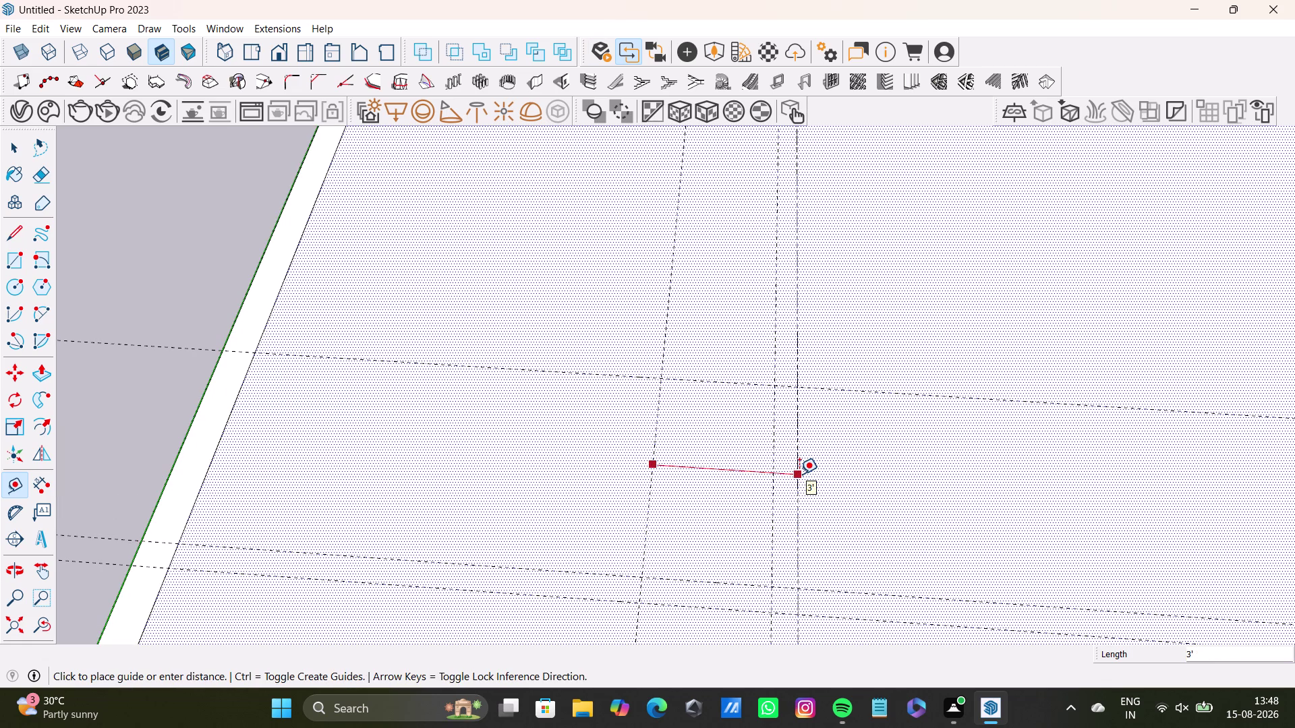
scroll(down, 3)
middle_drag(800, 483, 799, 534)
scroll(down, 3)
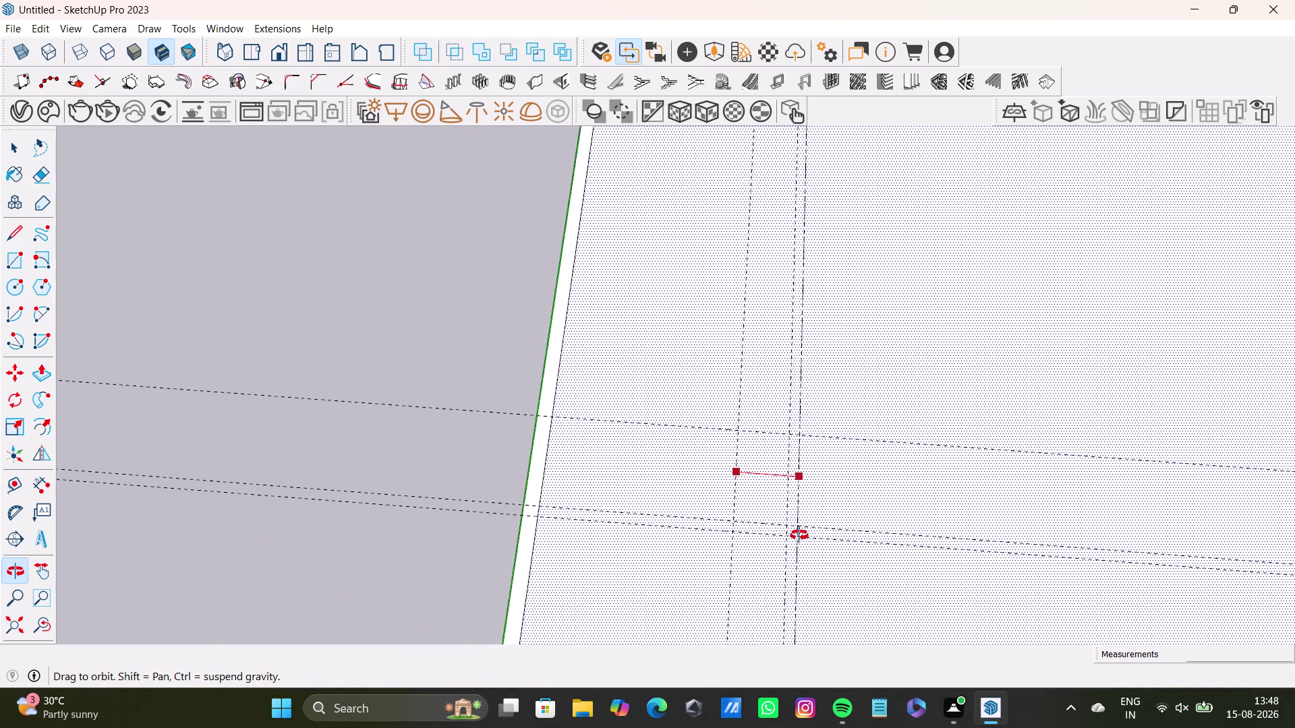
middle_drag(800, 534, 738, 282)
scroll(down, 3)
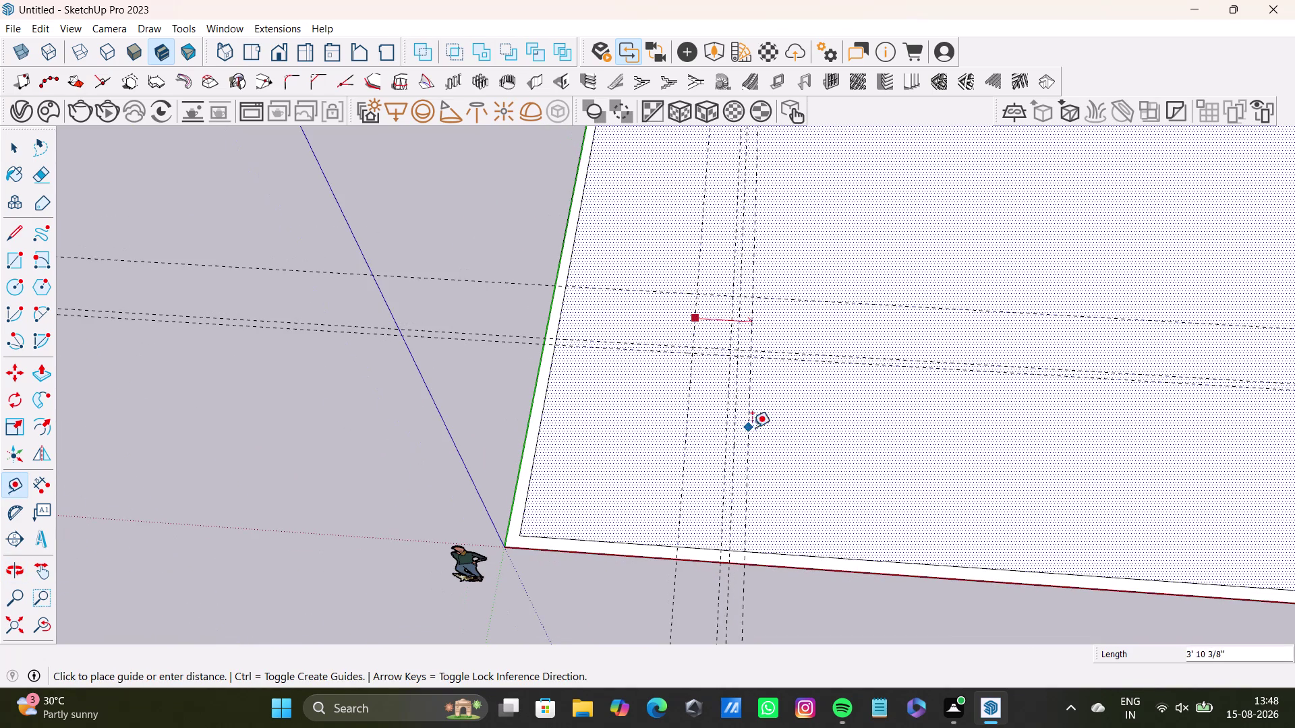
key(space)
key(t)
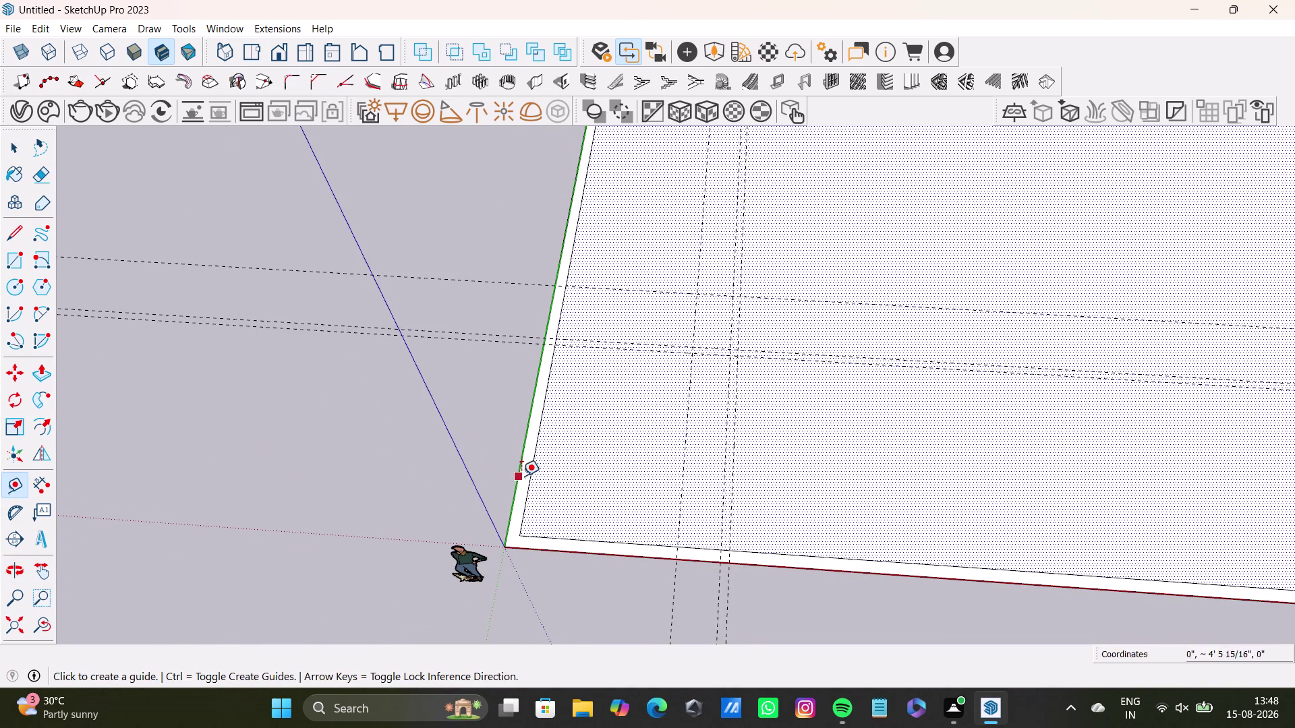
drag(528, 471, 543, 469)
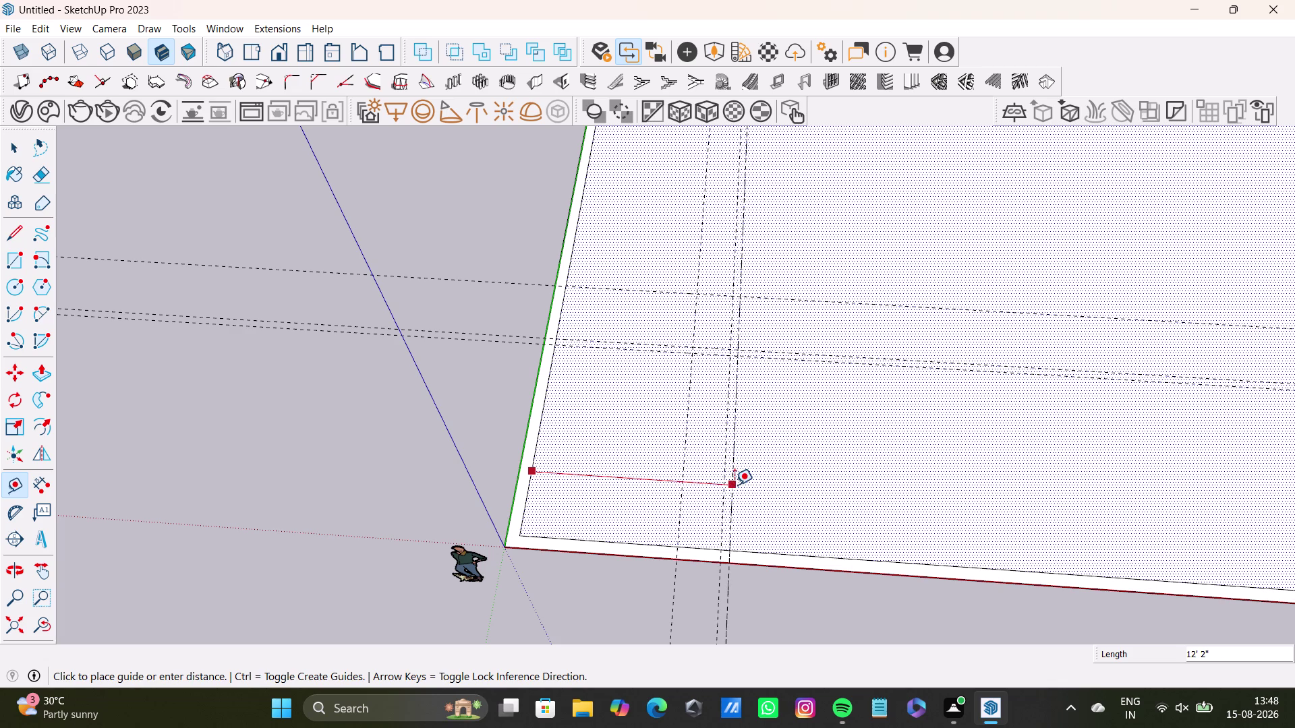
Undo the last six placed guide lines.
key(ctrl+z)
key(ctrl+z)
key(ctrl+z)
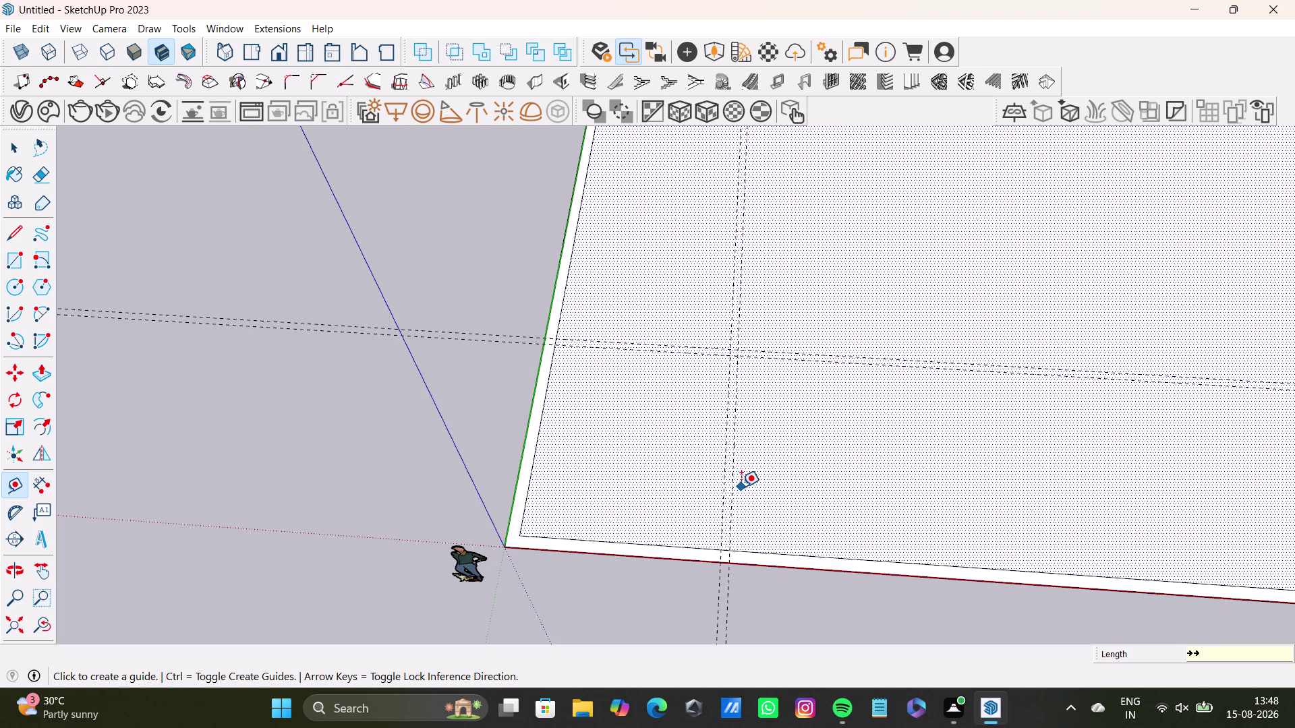
key(ctrl+z)
key(ctrl+z)
key(ctrl+z)
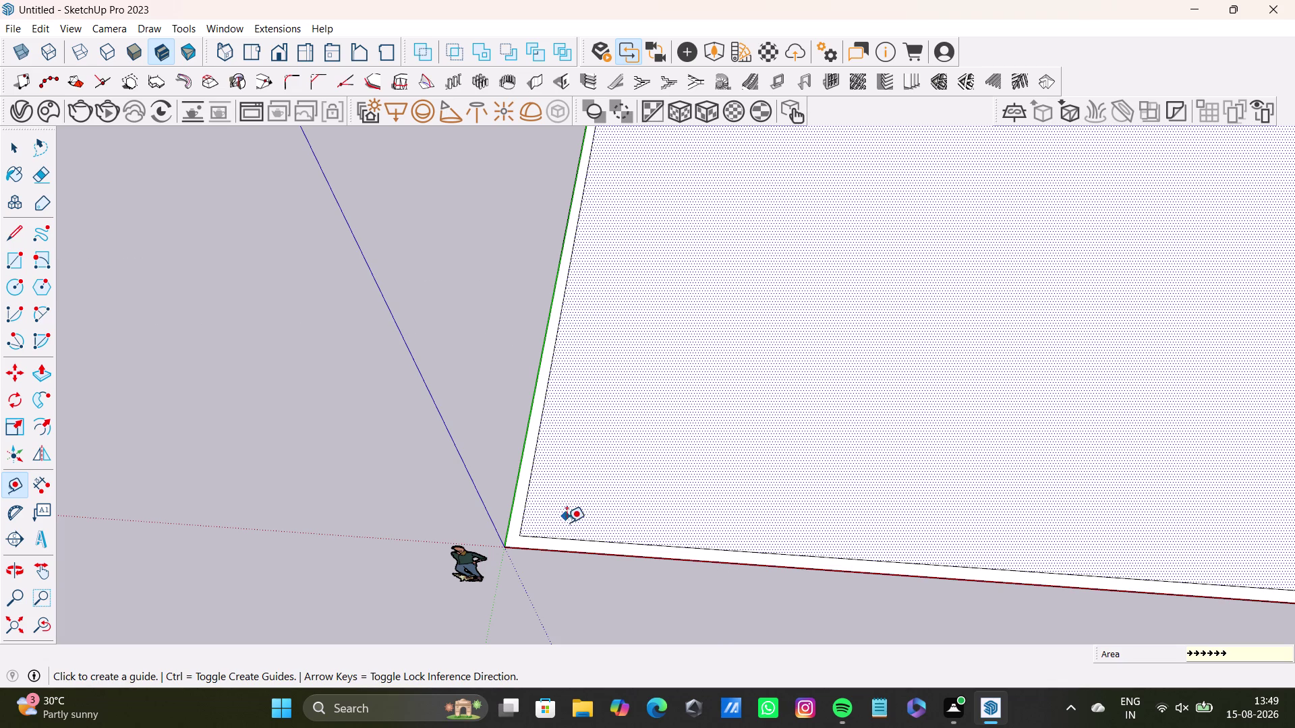
Place a guide 13'6" up from the bottom wall edge.
drag(572, 538, 574, 528)
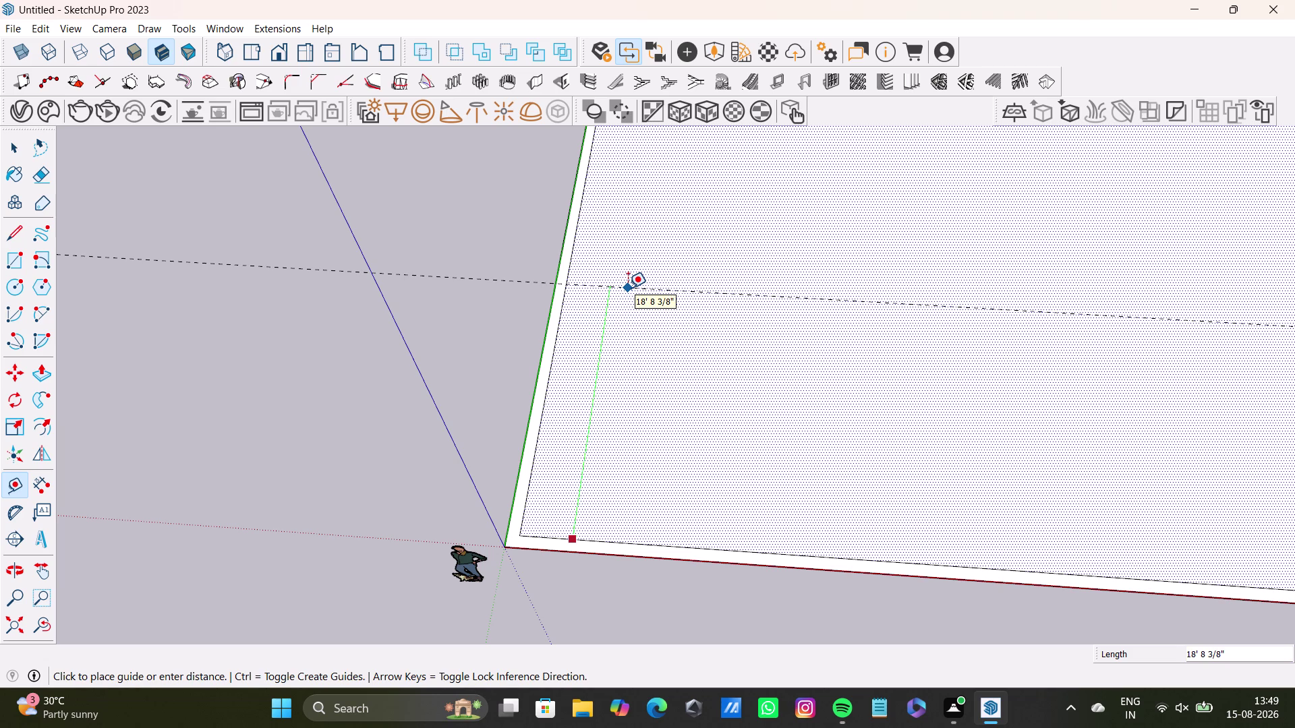
text(13)
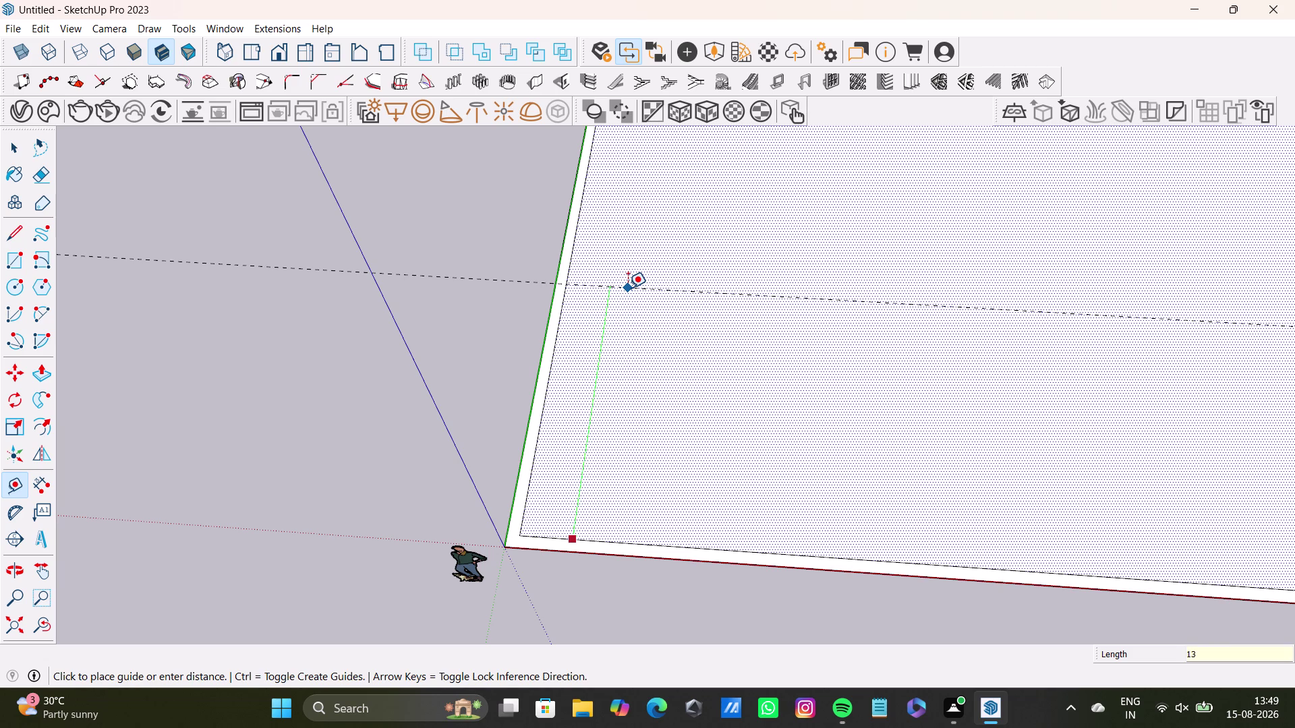
key(apostrophe)
key(6)
key(shift+quotedbl)
key(Right)
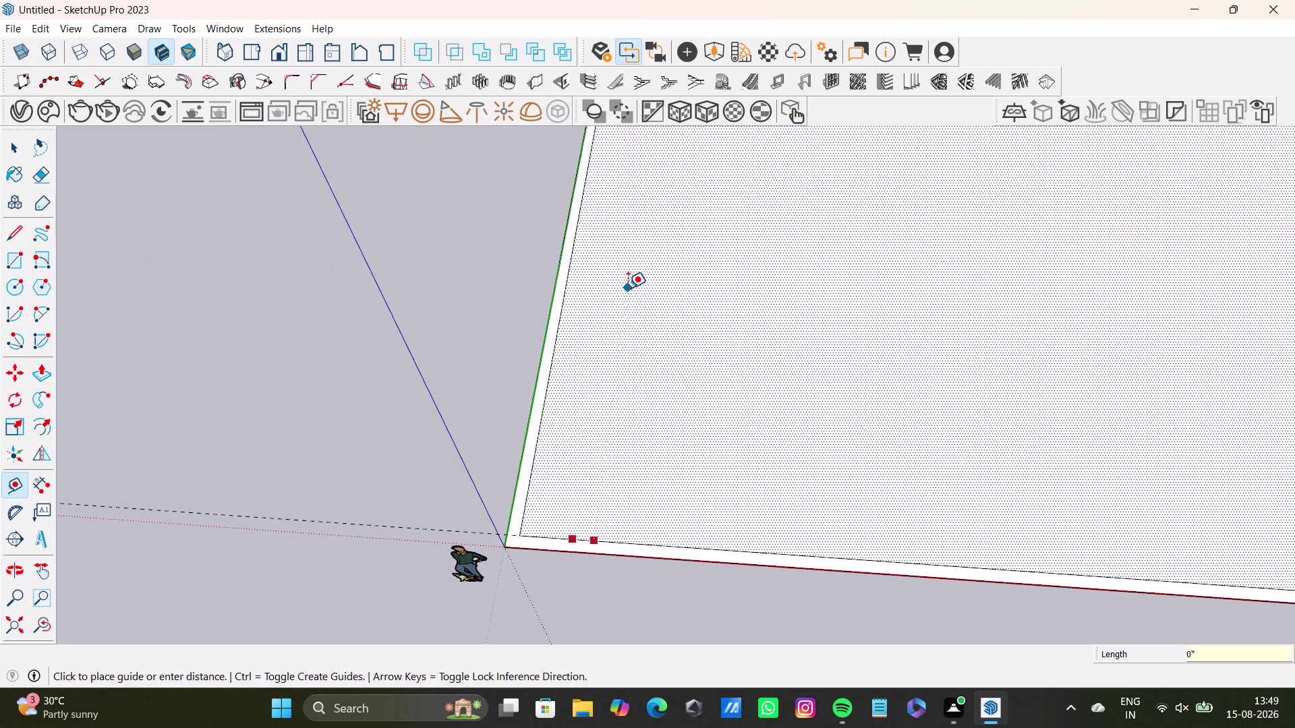
key(Left)
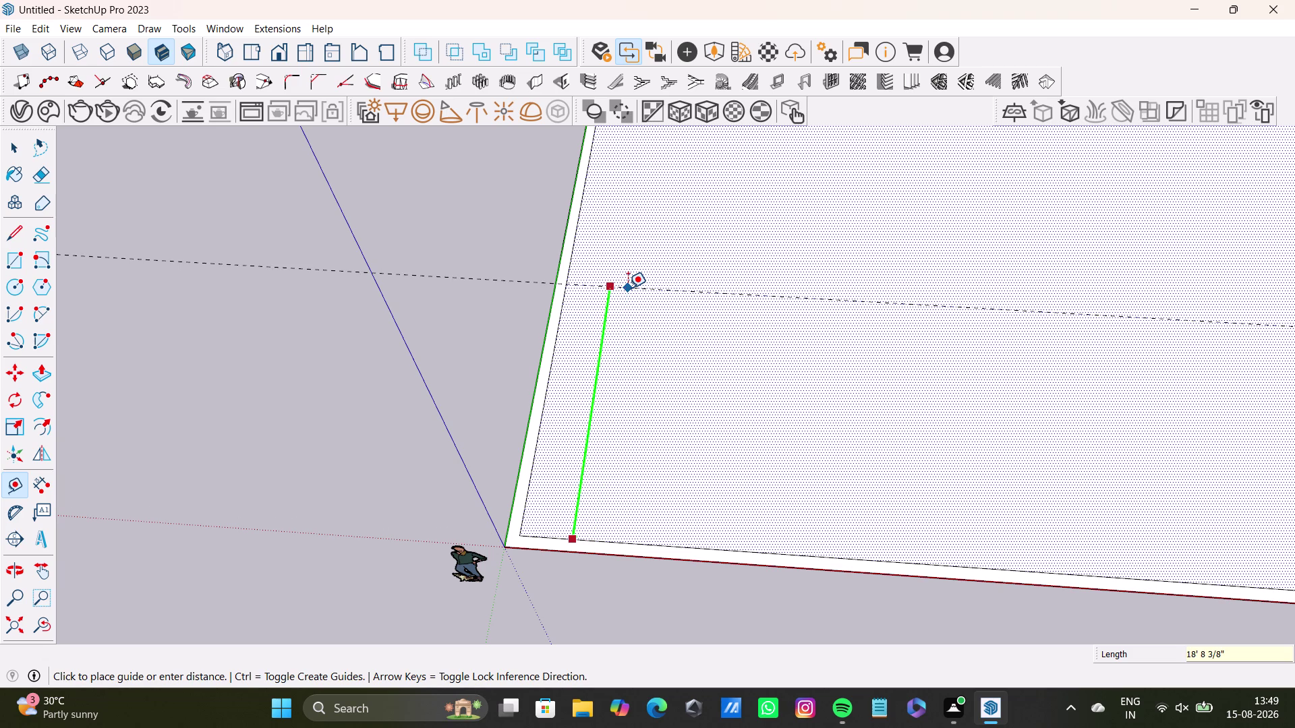
text(13)
key(apostrophe)
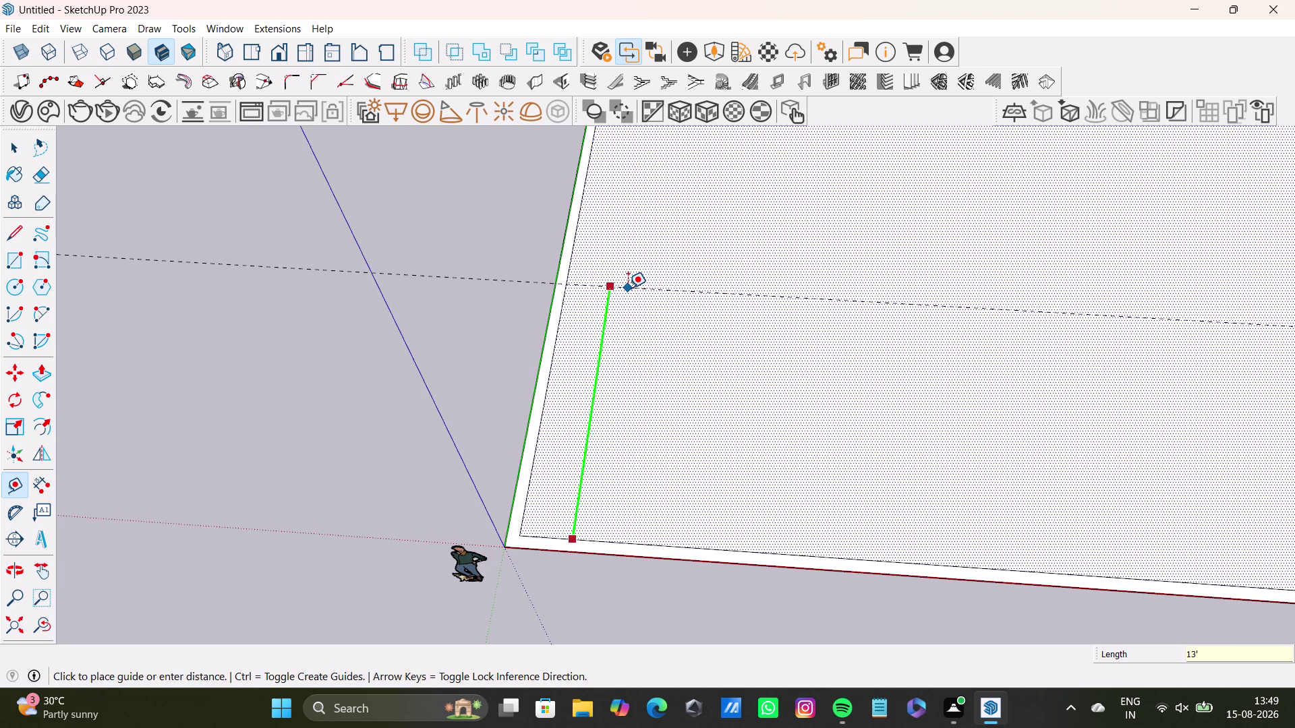
key(6)
key(shift+quotedbl)
key(Return)
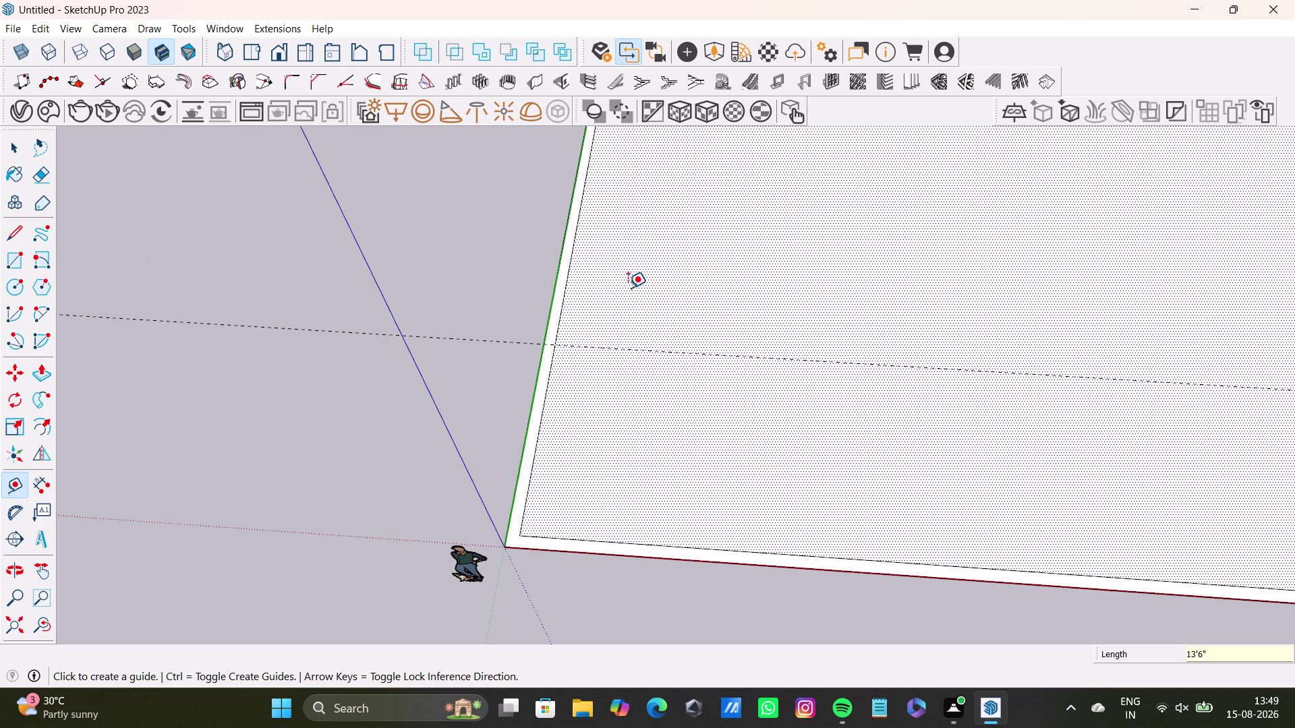
Add lengthwise guides 6", 4'6" and 6" beyond the 13'6" guide.
scroll(up, 3)
click(638, 355)
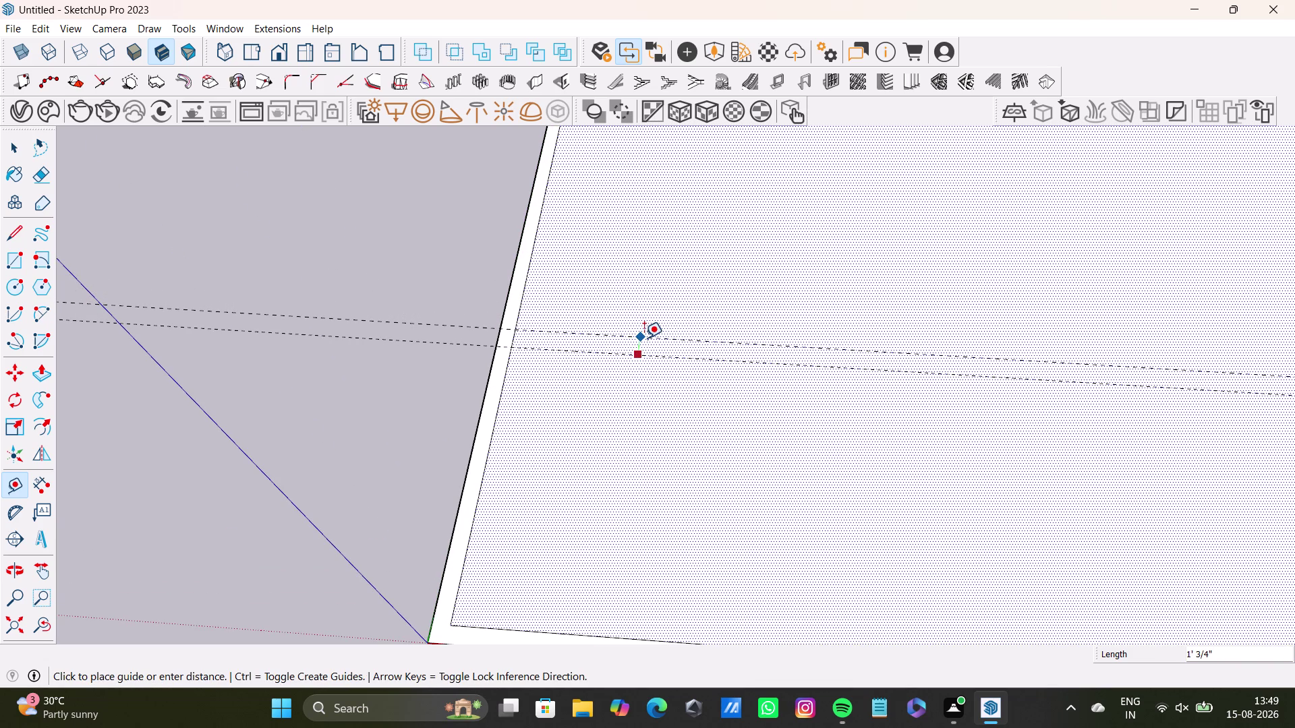
text(6")
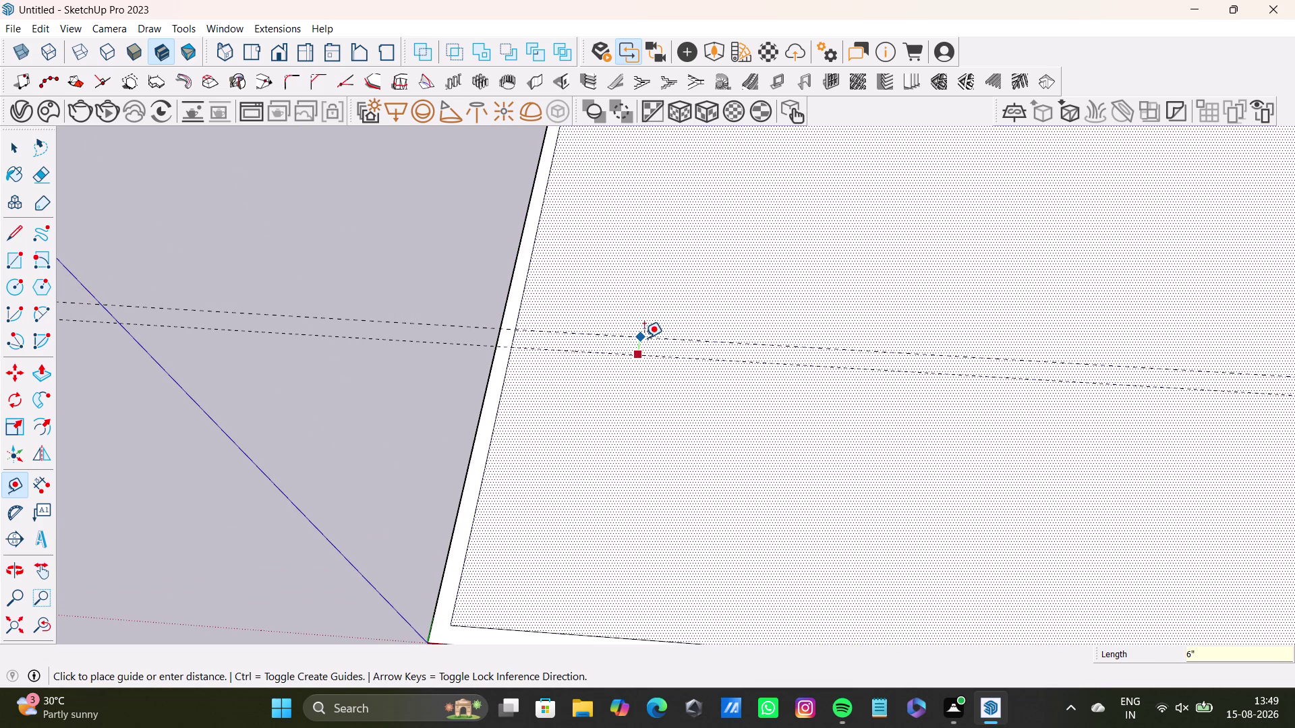
key(Return)
scroll(up, 3)
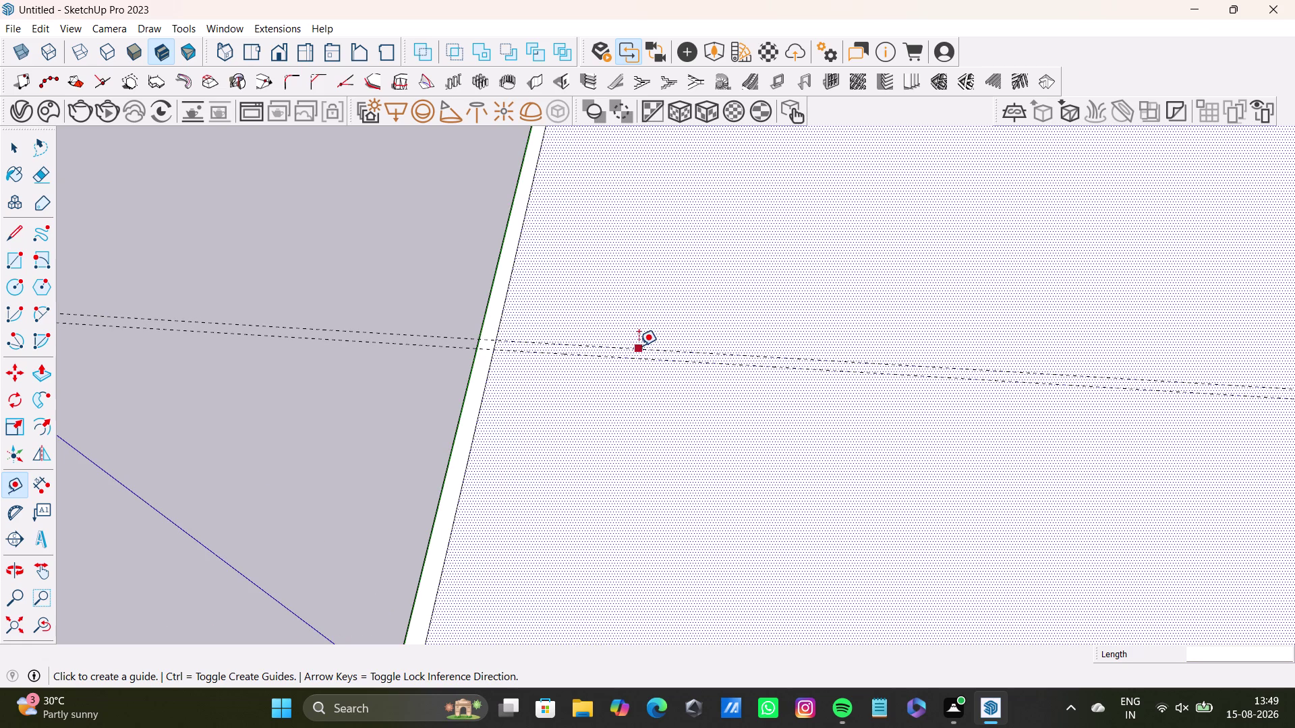
drag(639, 346, 642, 336)
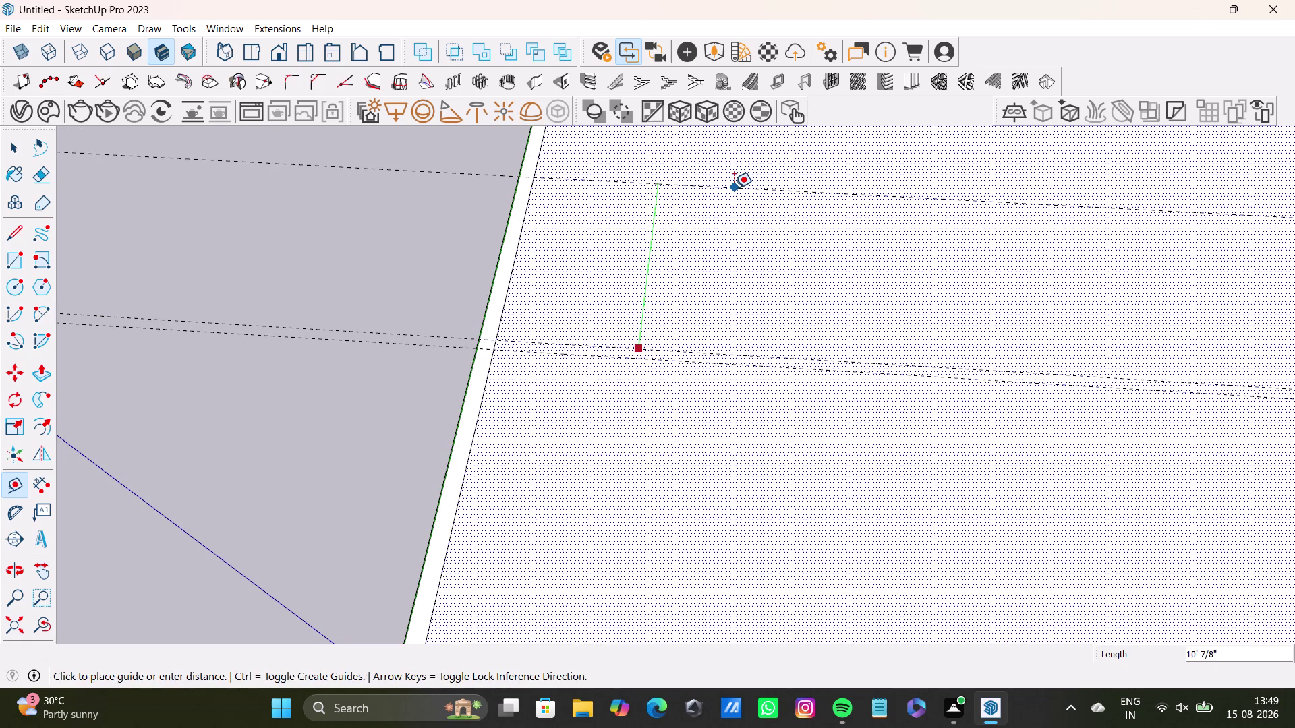
key(Left)
middle_drag(786, 220, 803, 134)
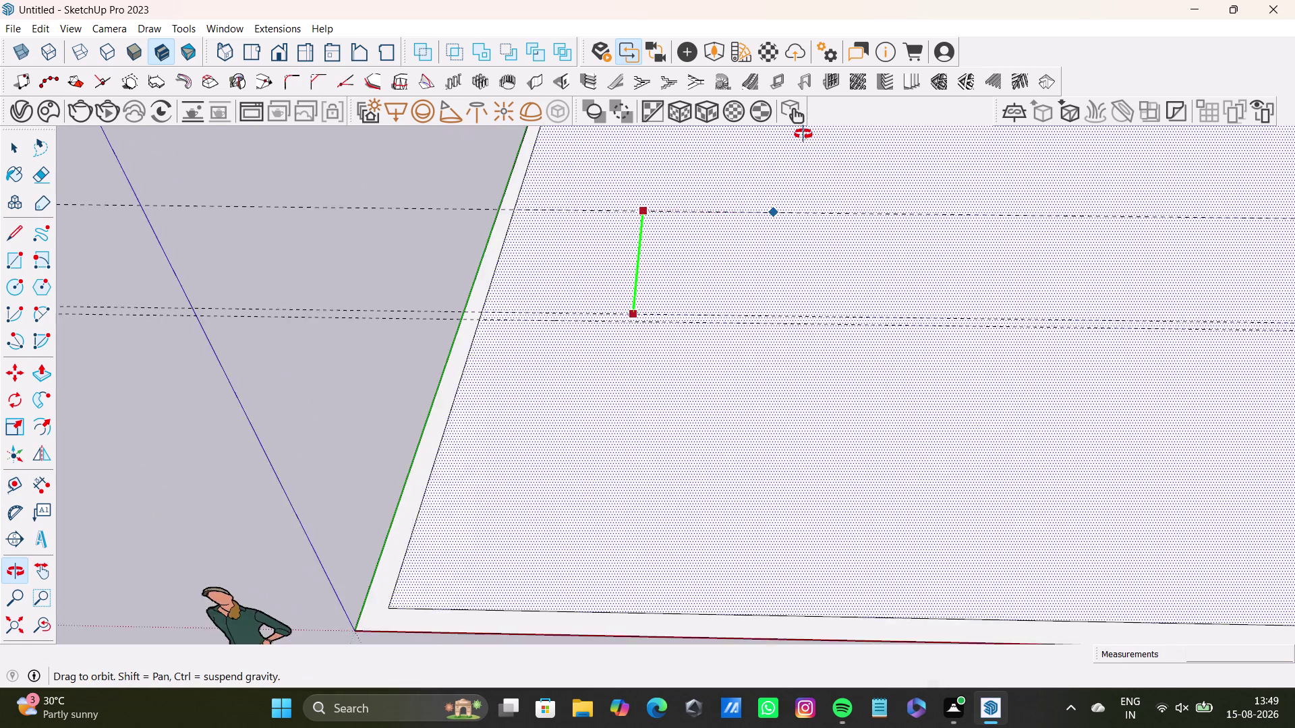
middle_drag(803, 134, 781, 214)
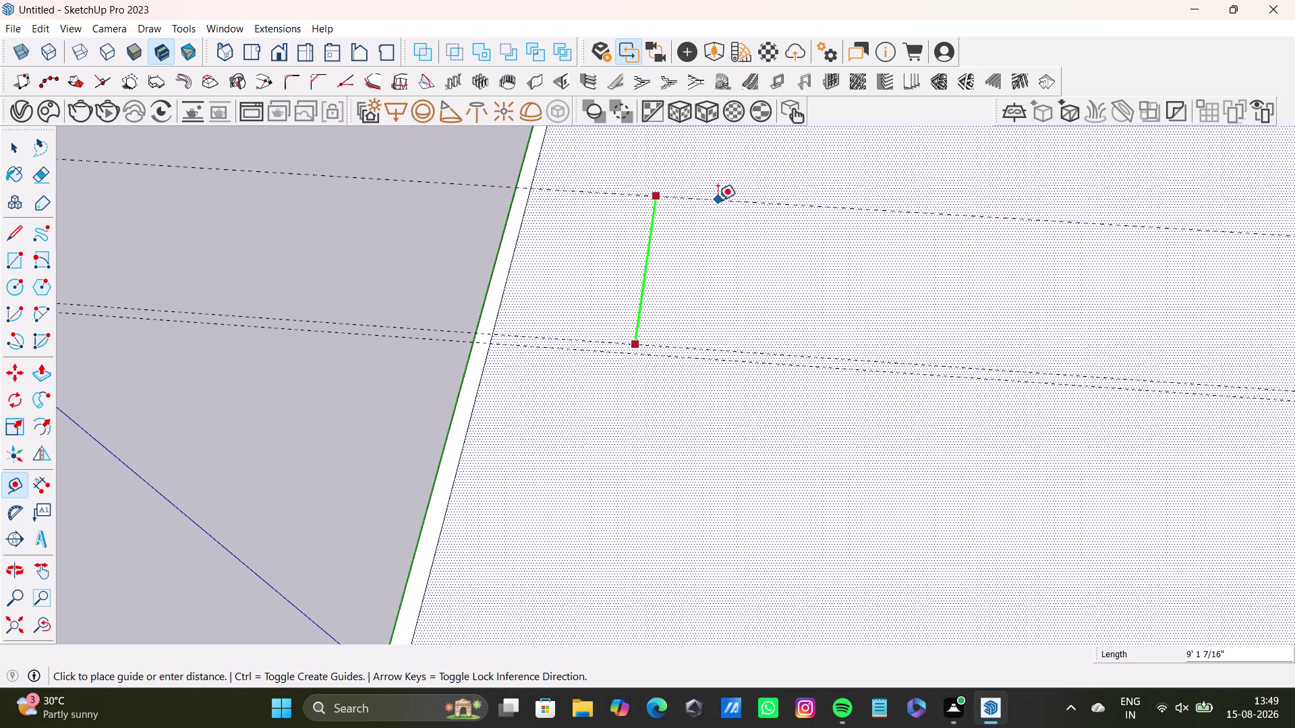
text(4)
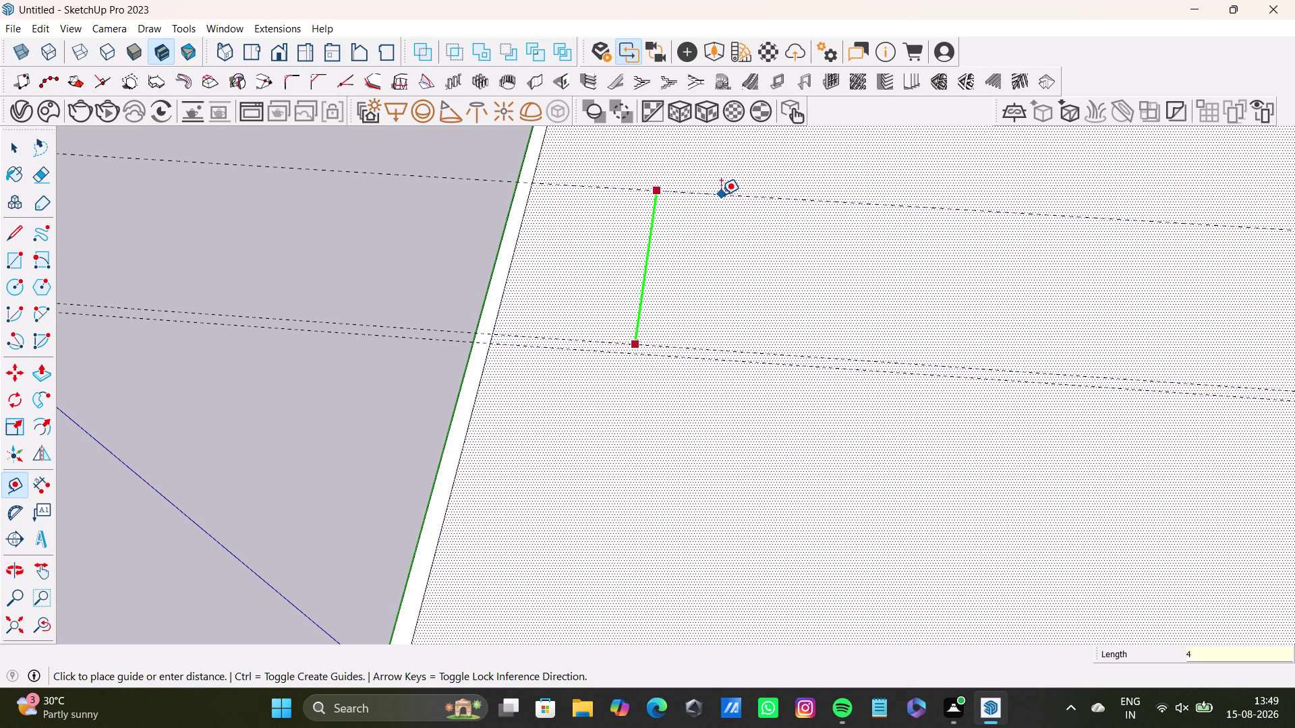
text('6)
key(shift+quotedbl)
key(Return)
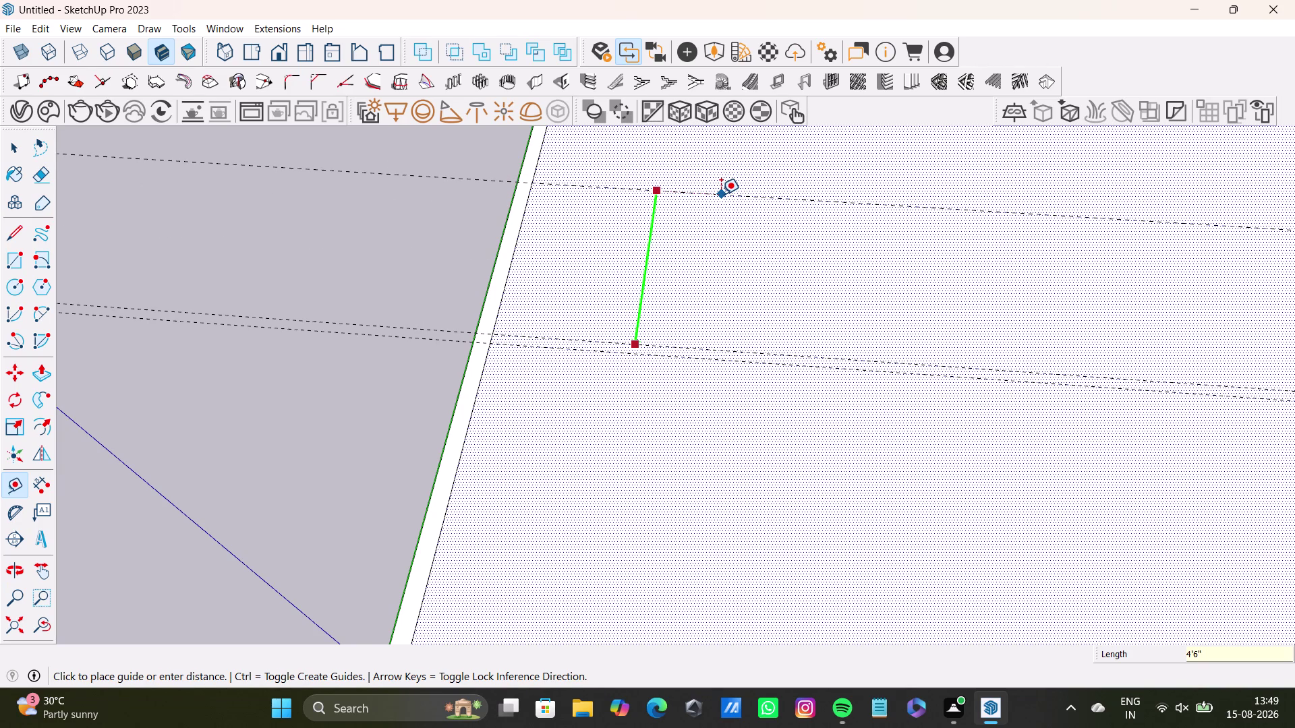
click(659, 268)
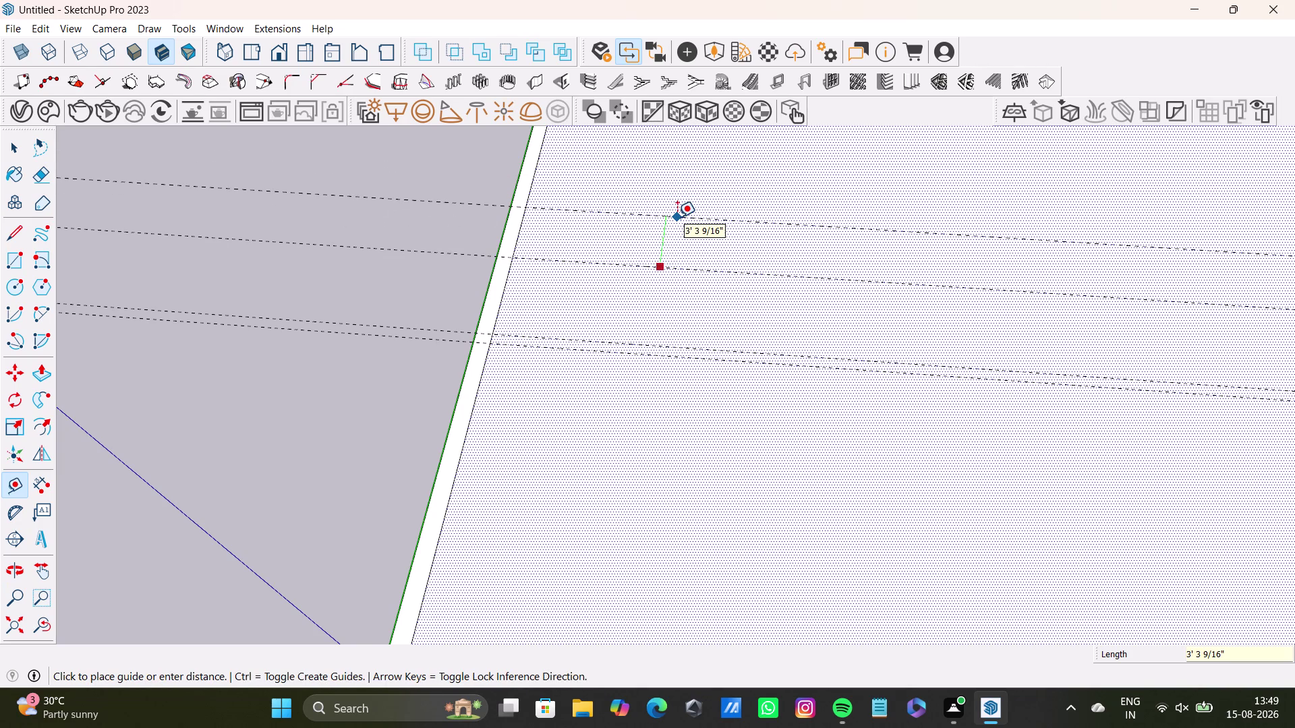
key(6)
key(shift+quotedbl)
key(Return)
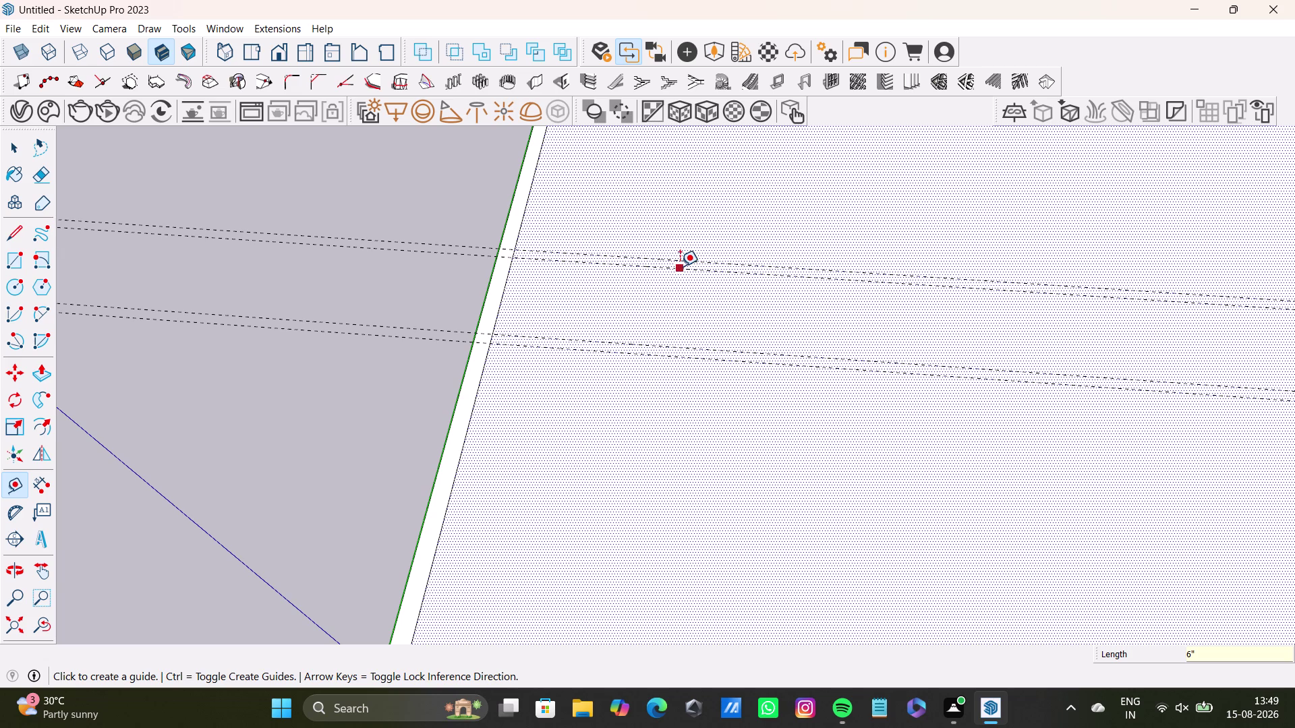
Place a perpendicular guide 9'2" from the wall with a partner 6" away.
click(505, 279)
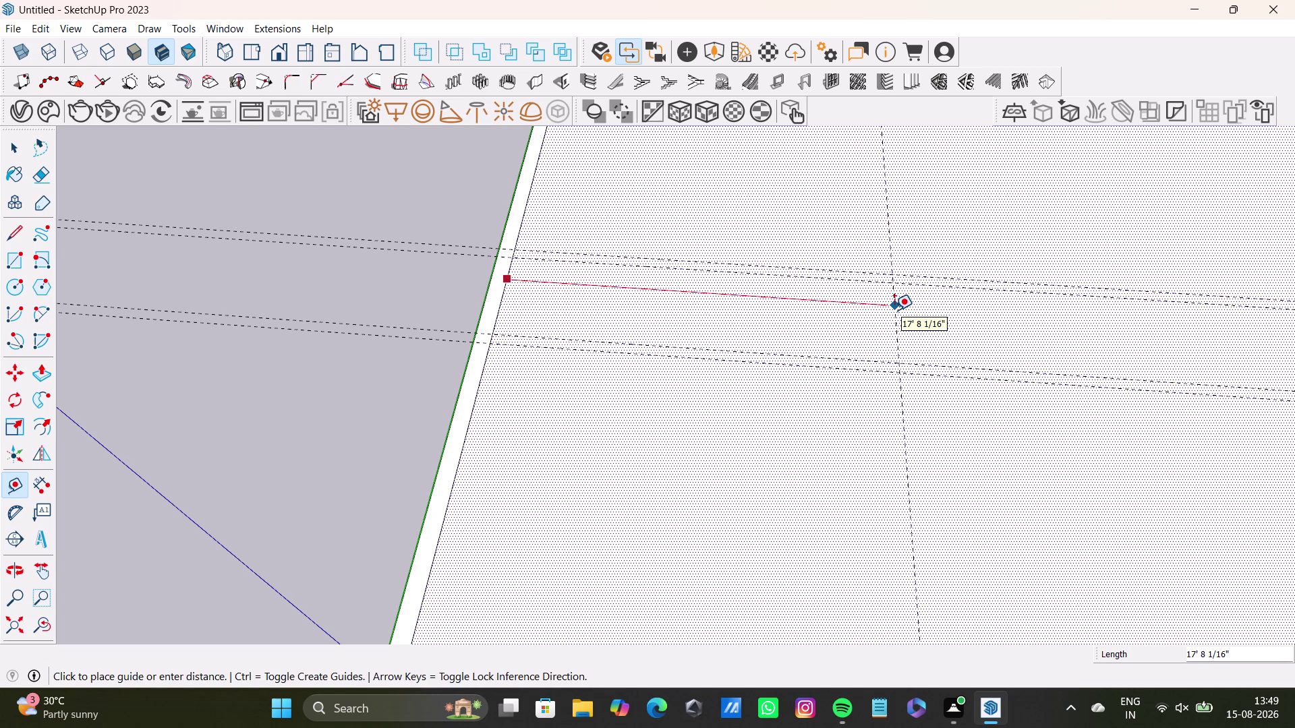
text(9')
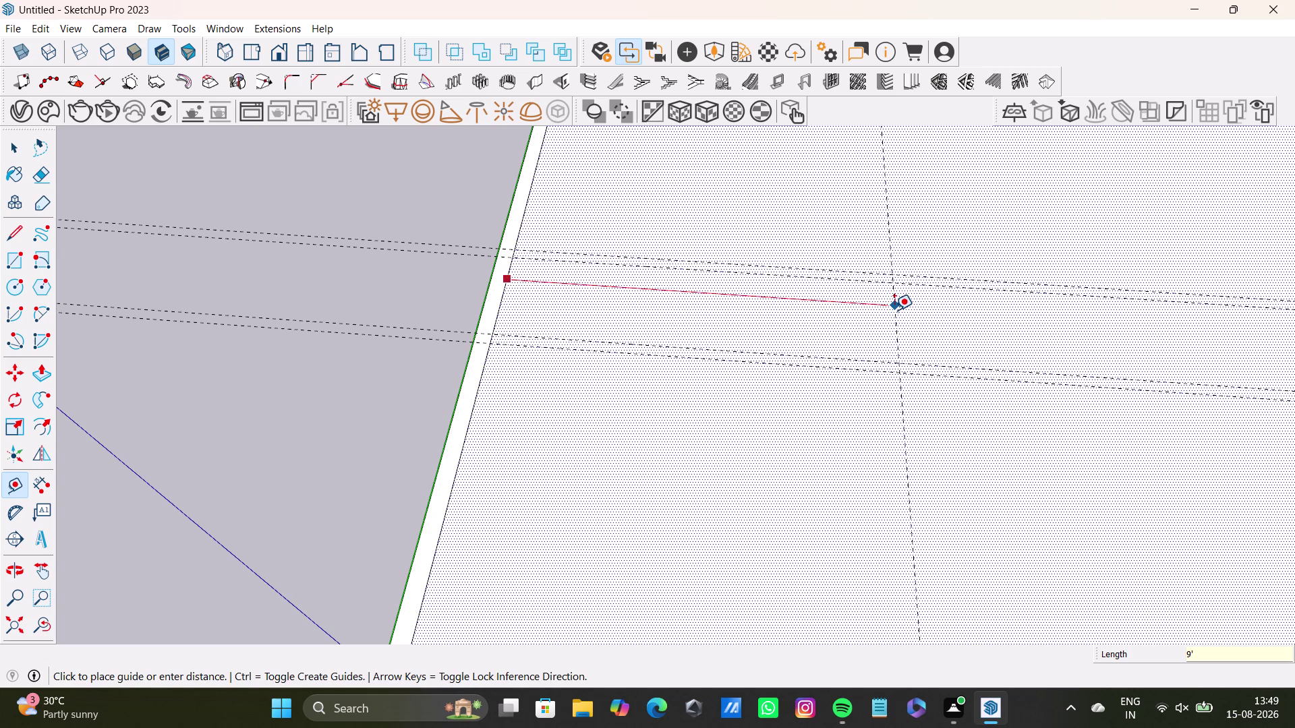
text(2")
key(Return)
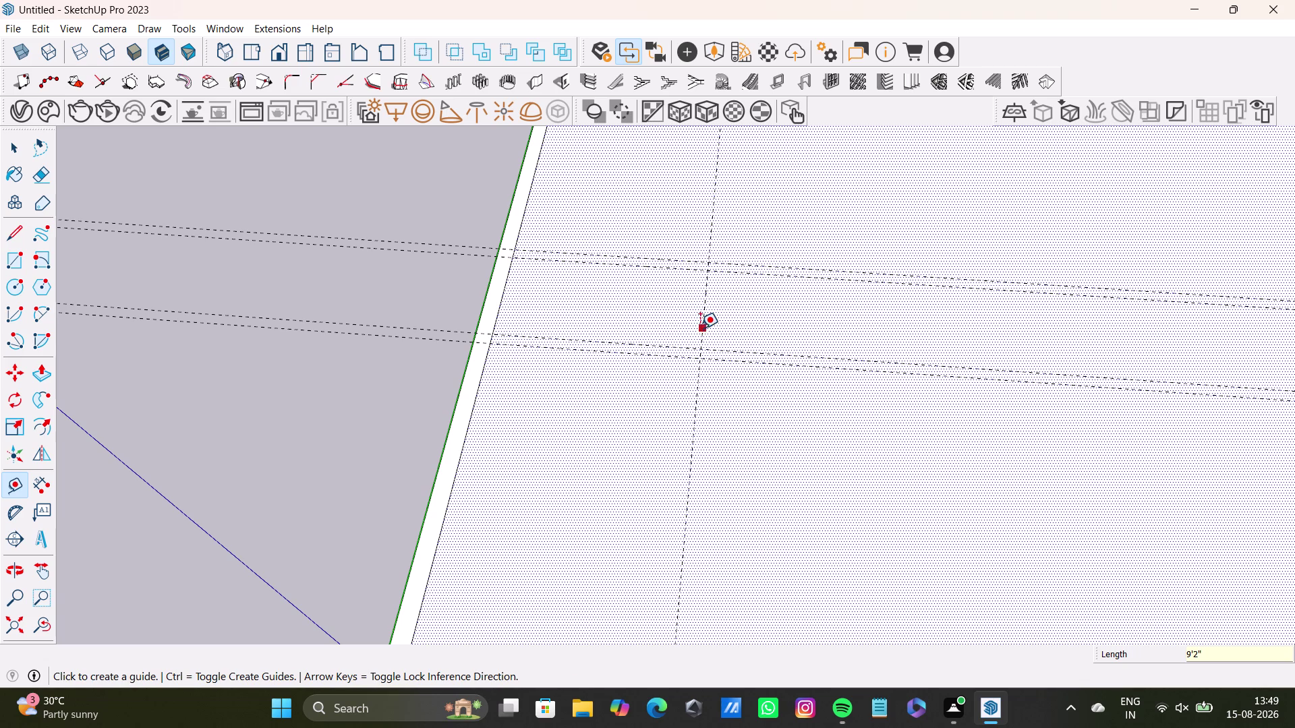
click(700, 328)
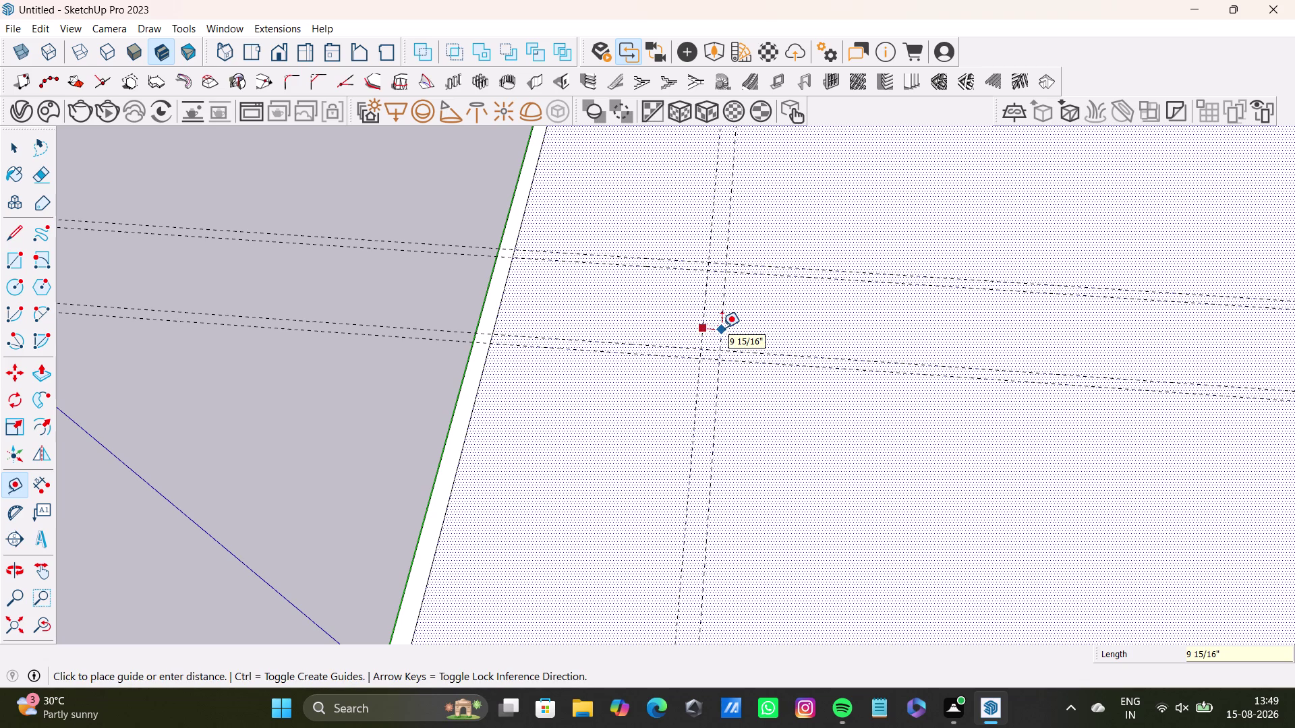
key(6)
key(shift+quotedbl)
key(Return)
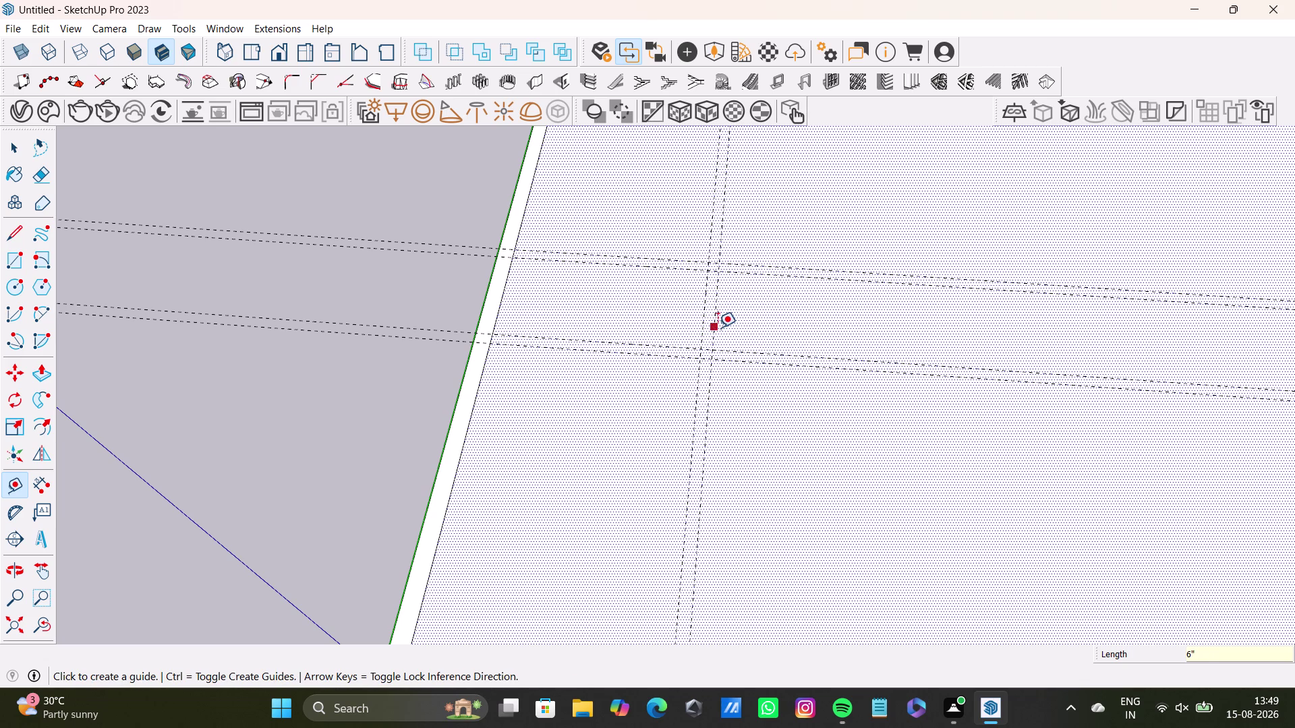
Add a guide 4'6" further along with a paired guide 6" beyond it.
click(715, 327)
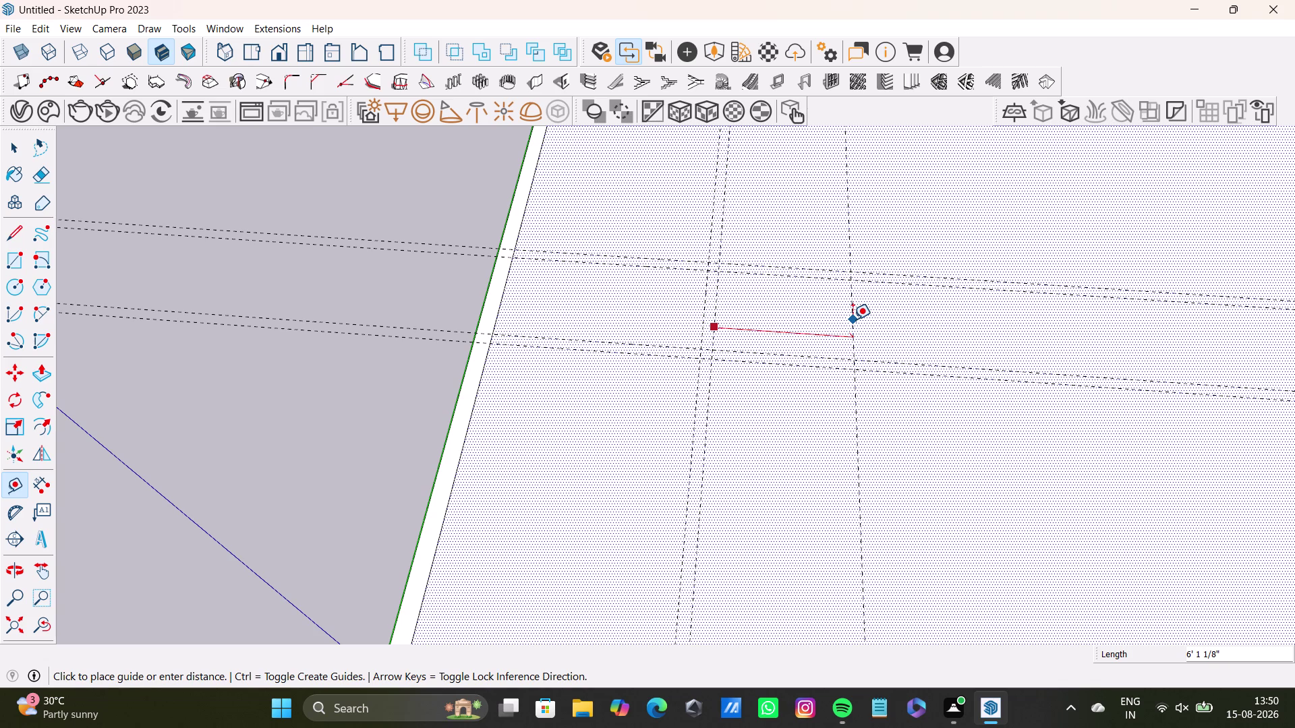
key(4)
text(')
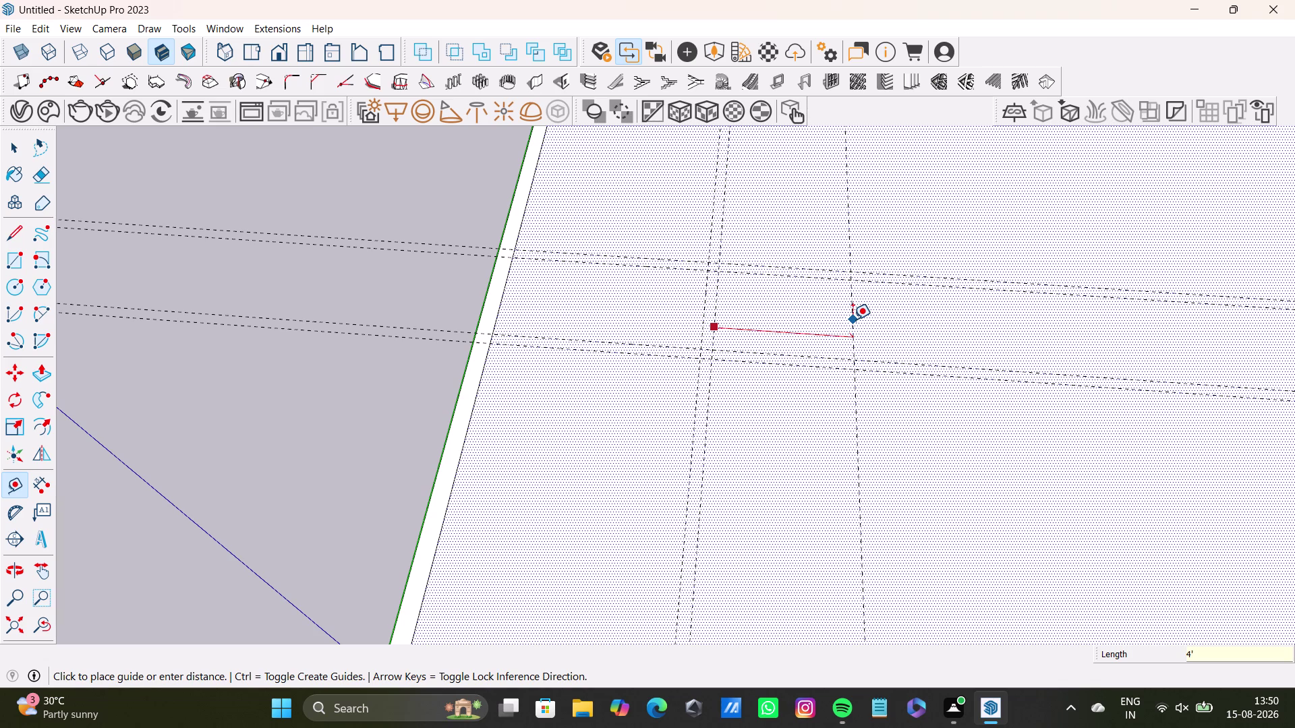
text(6)
key(shift+quotedbl)
key(Return)
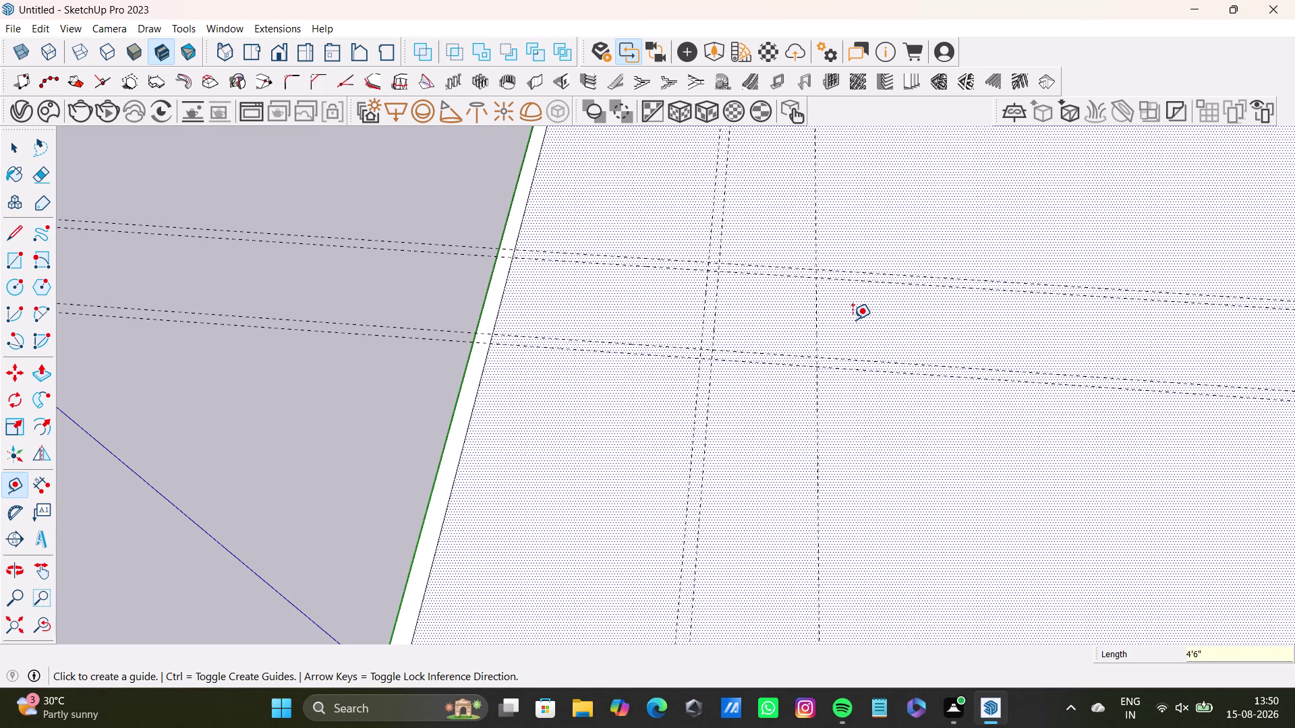
scroll(up, 3)
click(811, 328)
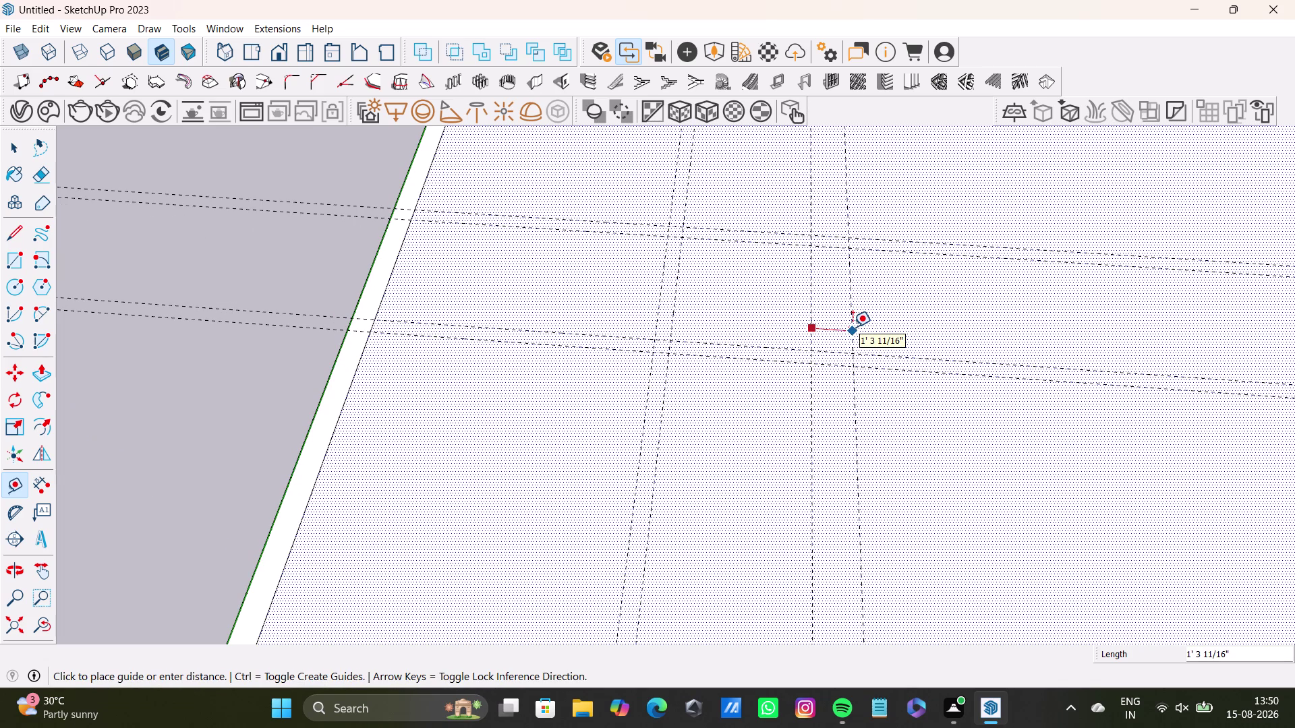
key(5)
key(BackSpace)
text(6)
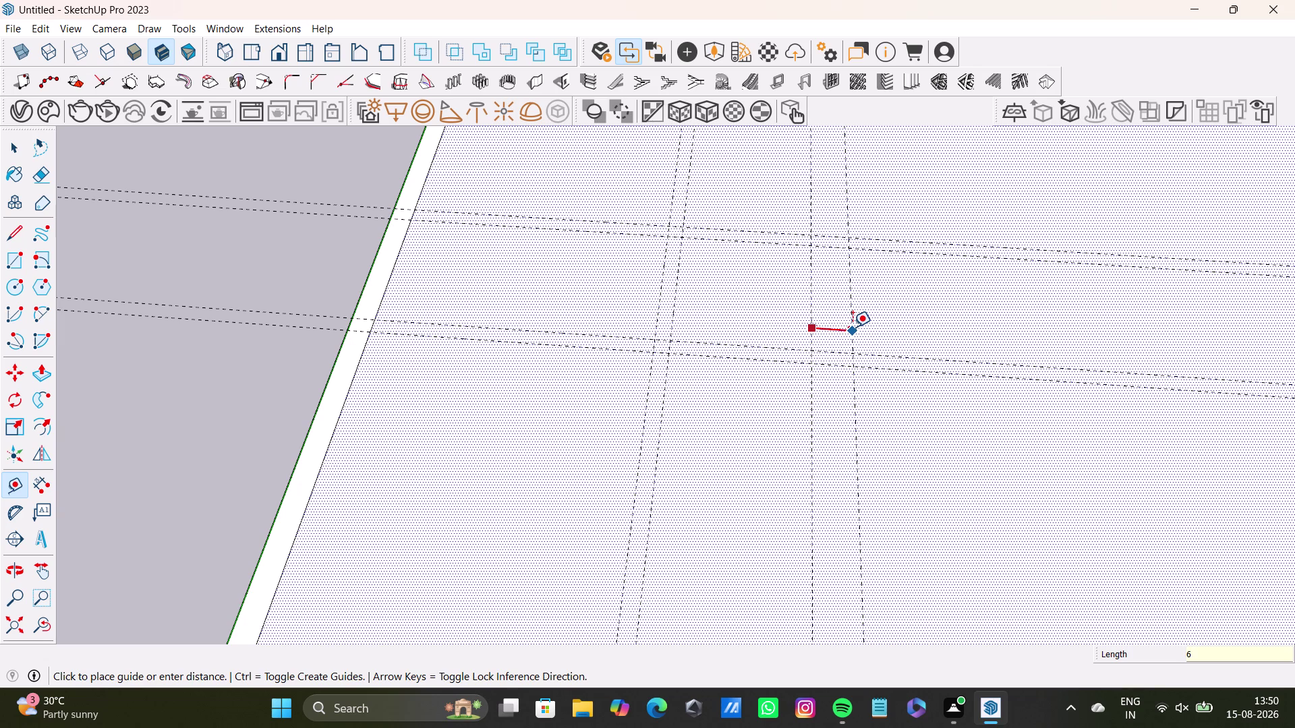
text(")
key(Return)
Place a guide 12'5" from the lower wall edge, undo it, and re-measure from the edge.
scroll(down, 3)
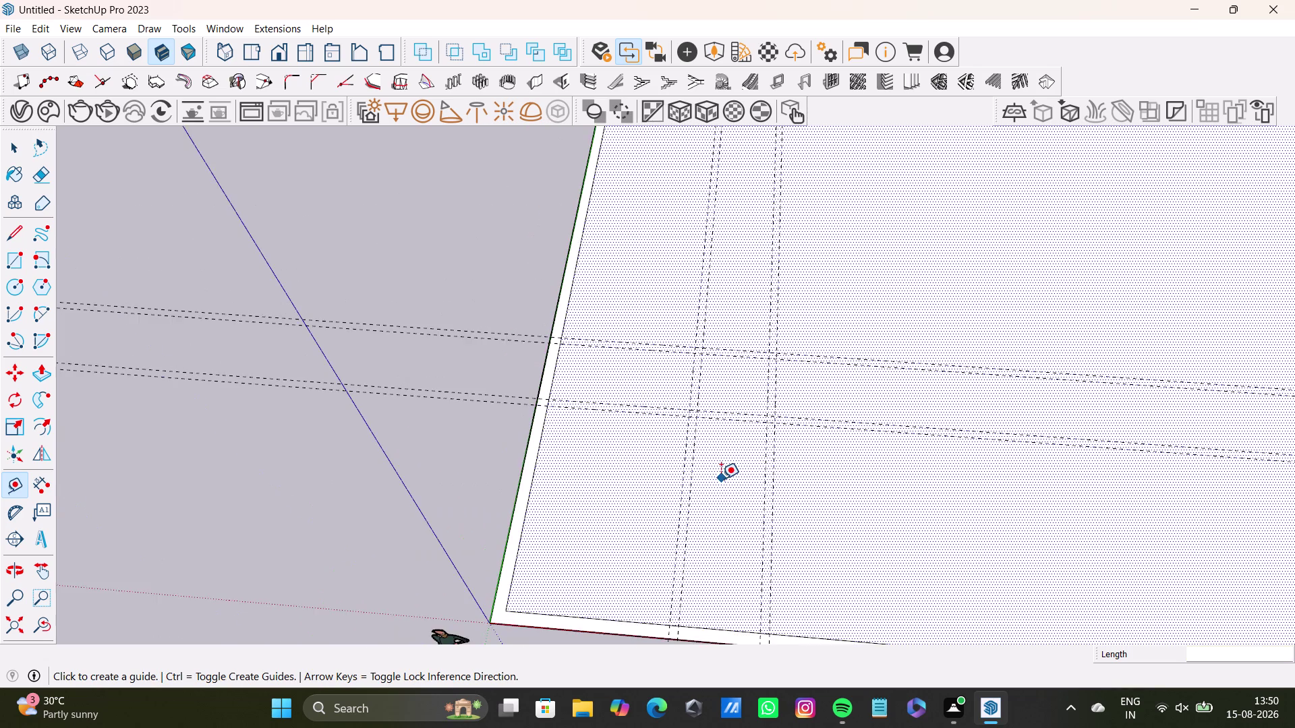
scroll(down, 3)
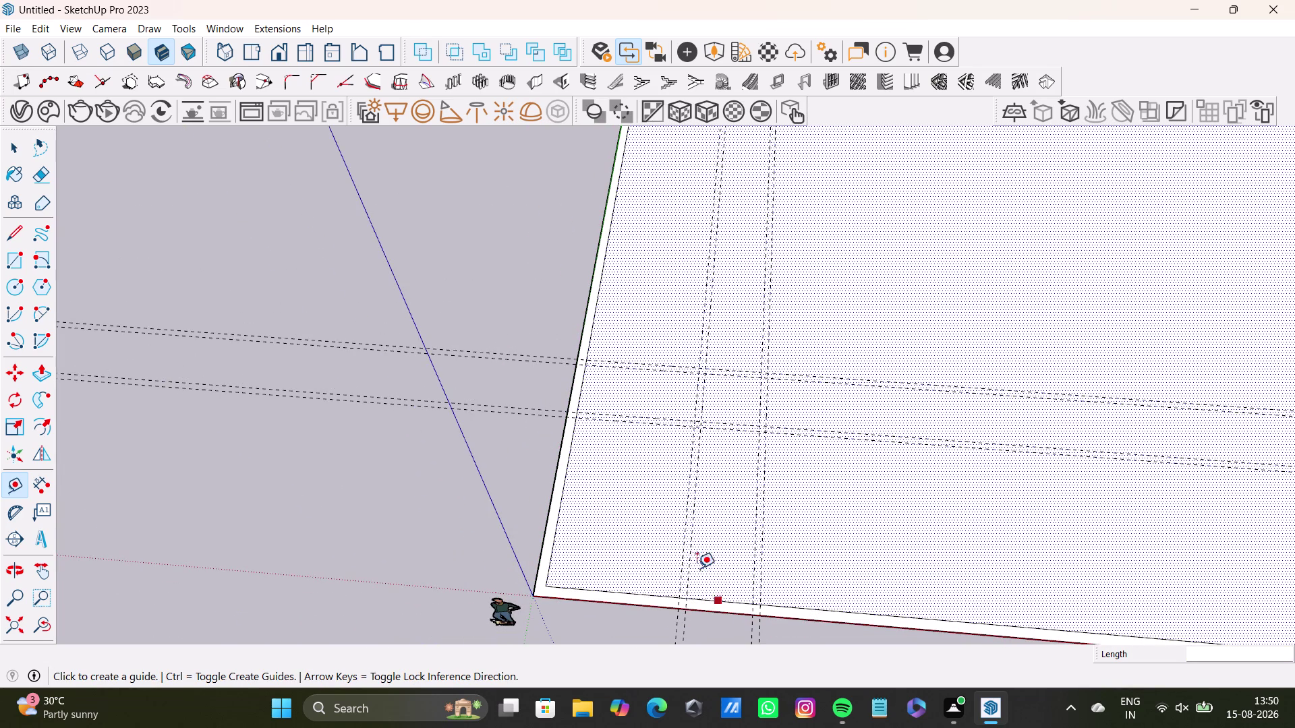
click(557, 506)
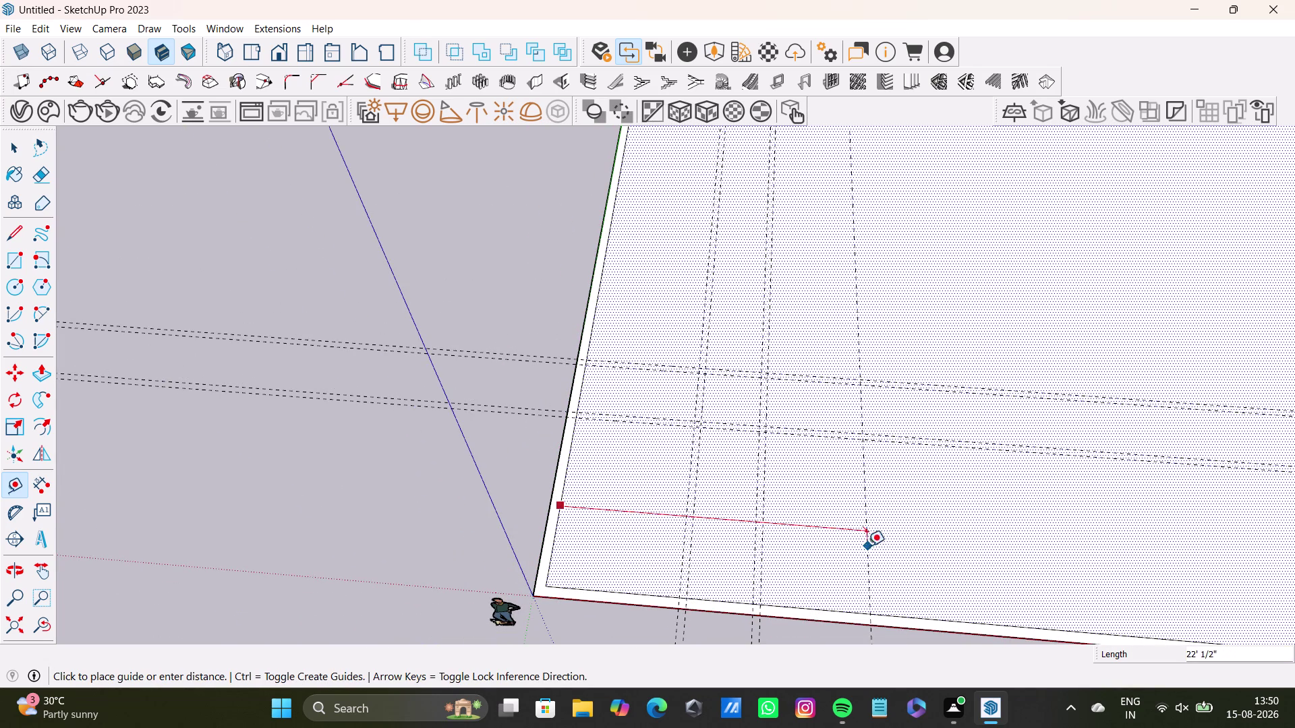
text(1)
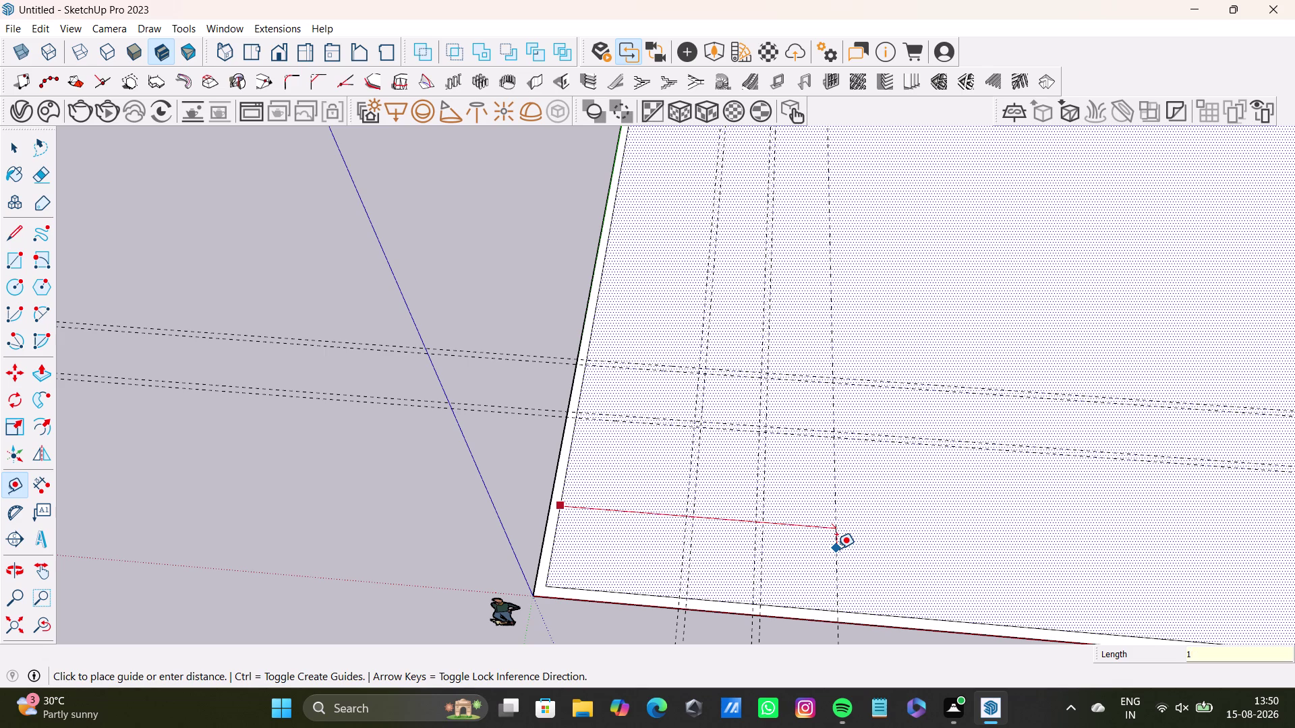
text(2')
text(5)
text(")
key(Return)
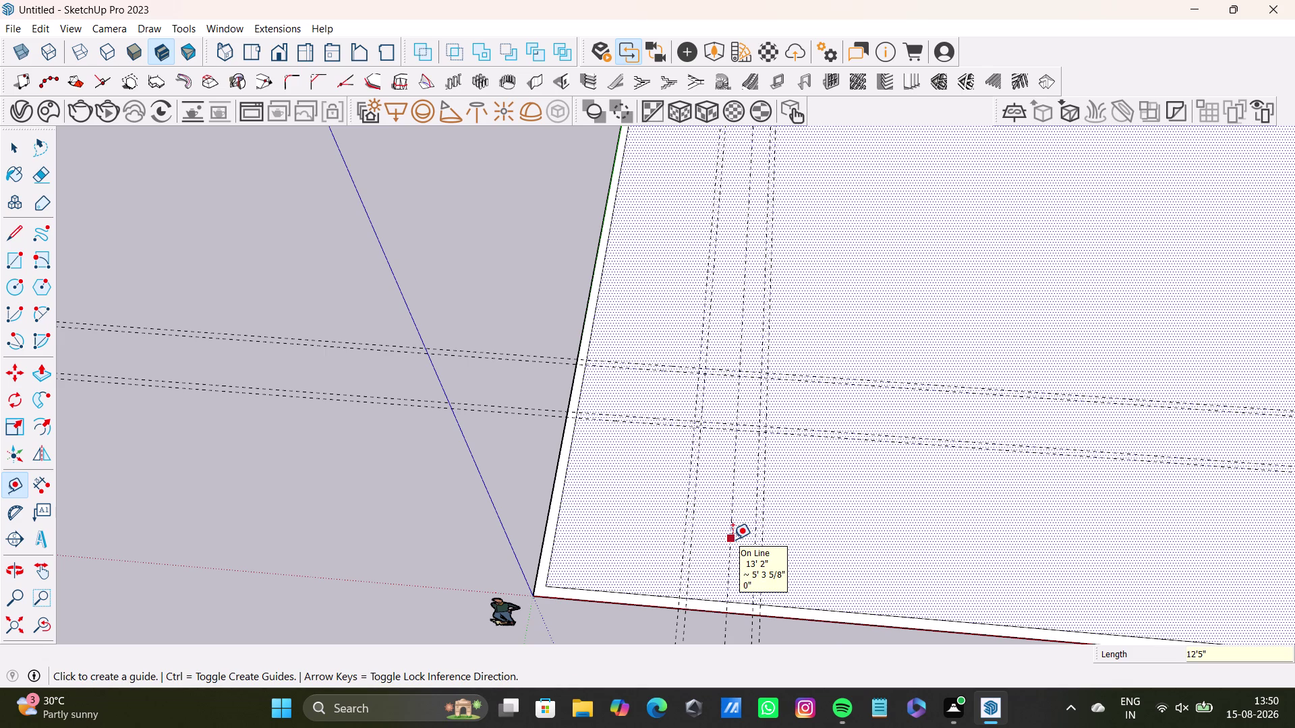
key(ctrl+z)
drag(550, 549, 605, 547)
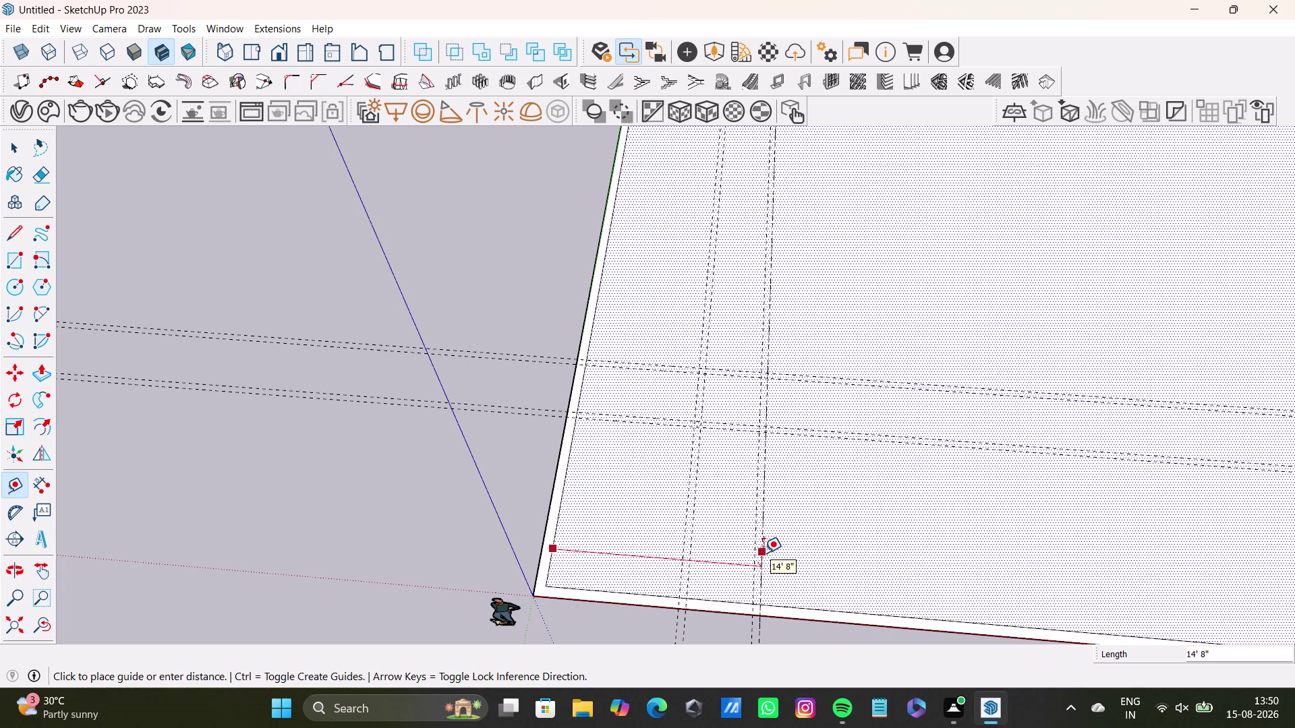
middle_drag(764, 553, 788, 480)
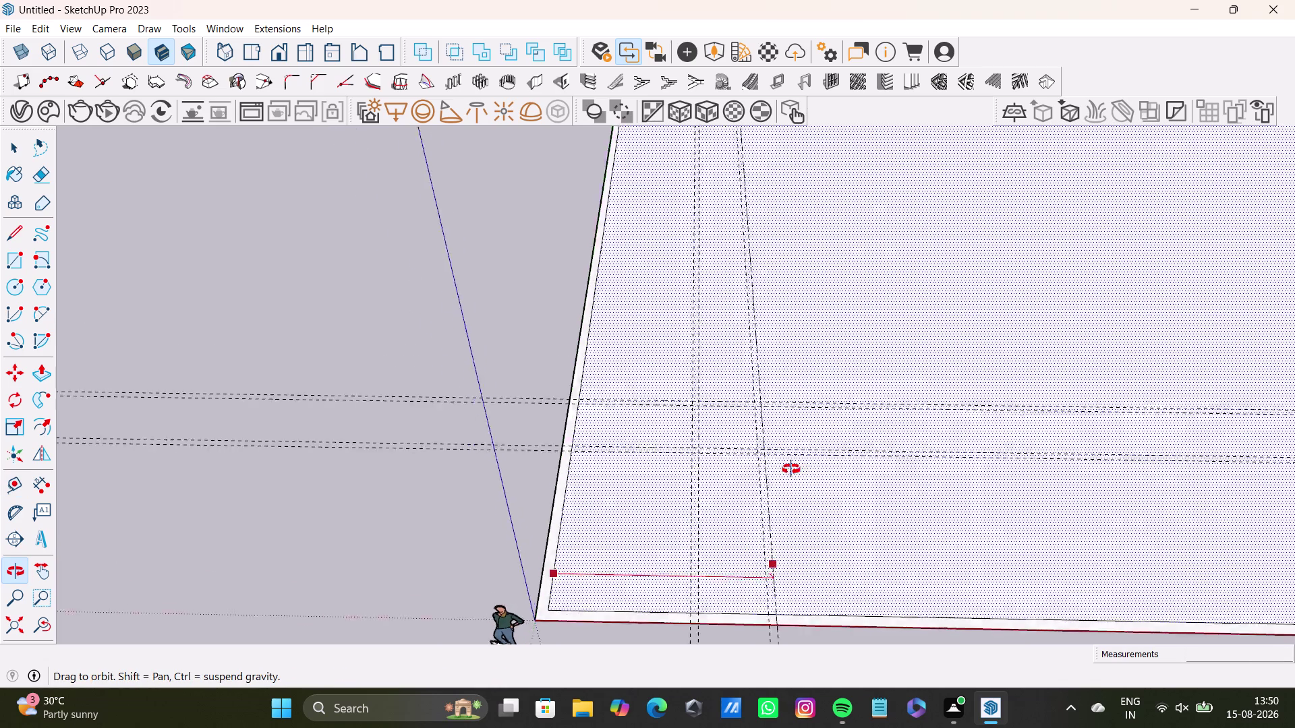
middle_drag(787, 481, 763, 489)
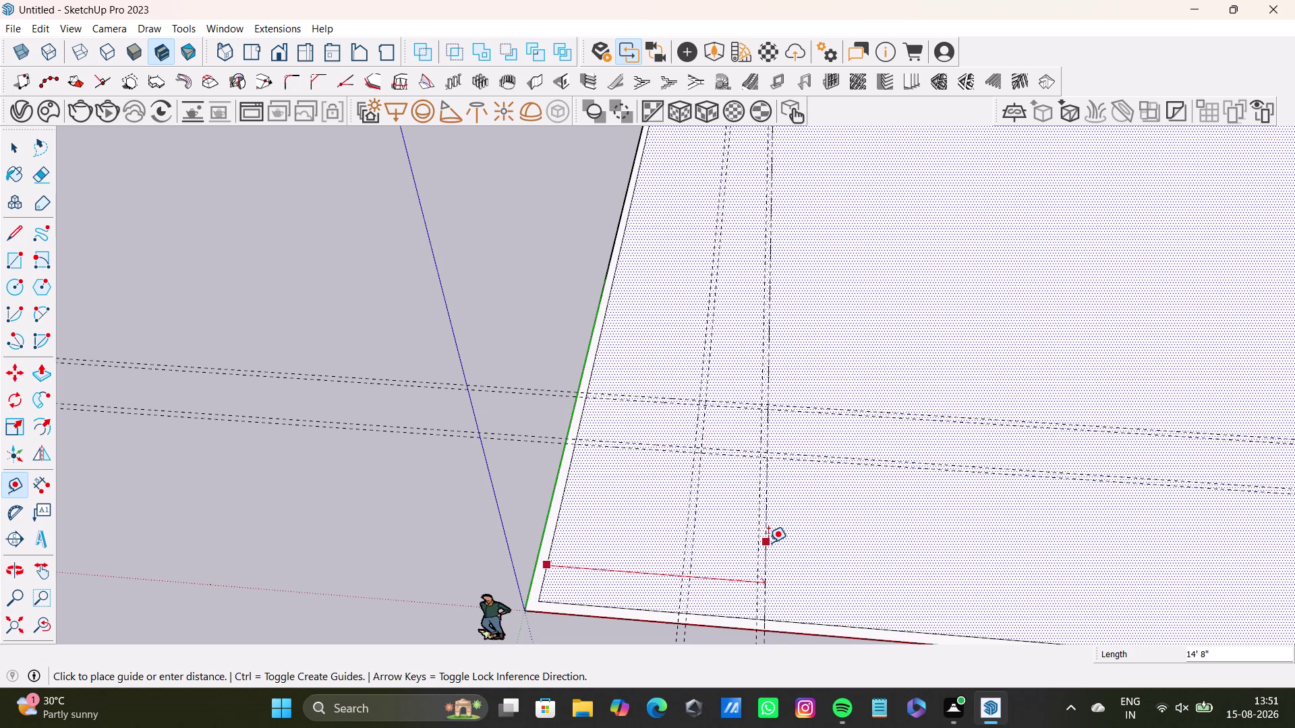
key(space)
scroll(up, 3)
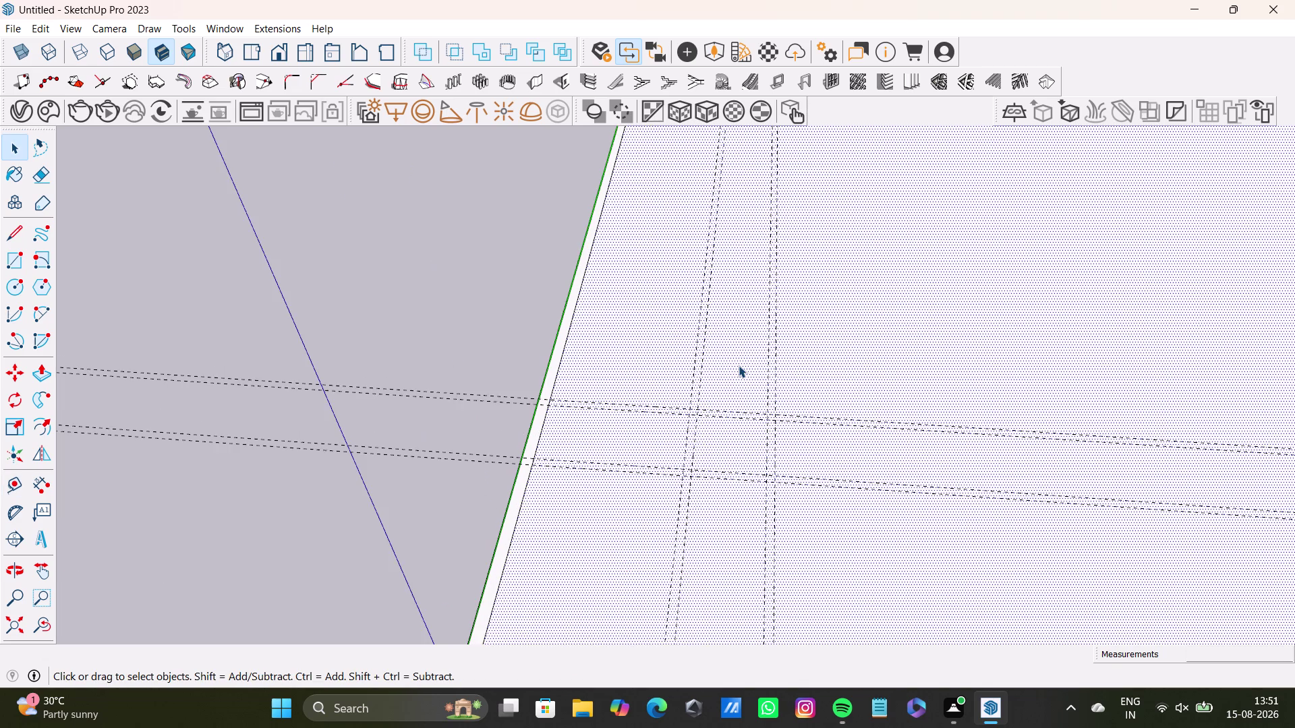
scroll(down, 3)
middle_drag(787, 356, 697, 435)
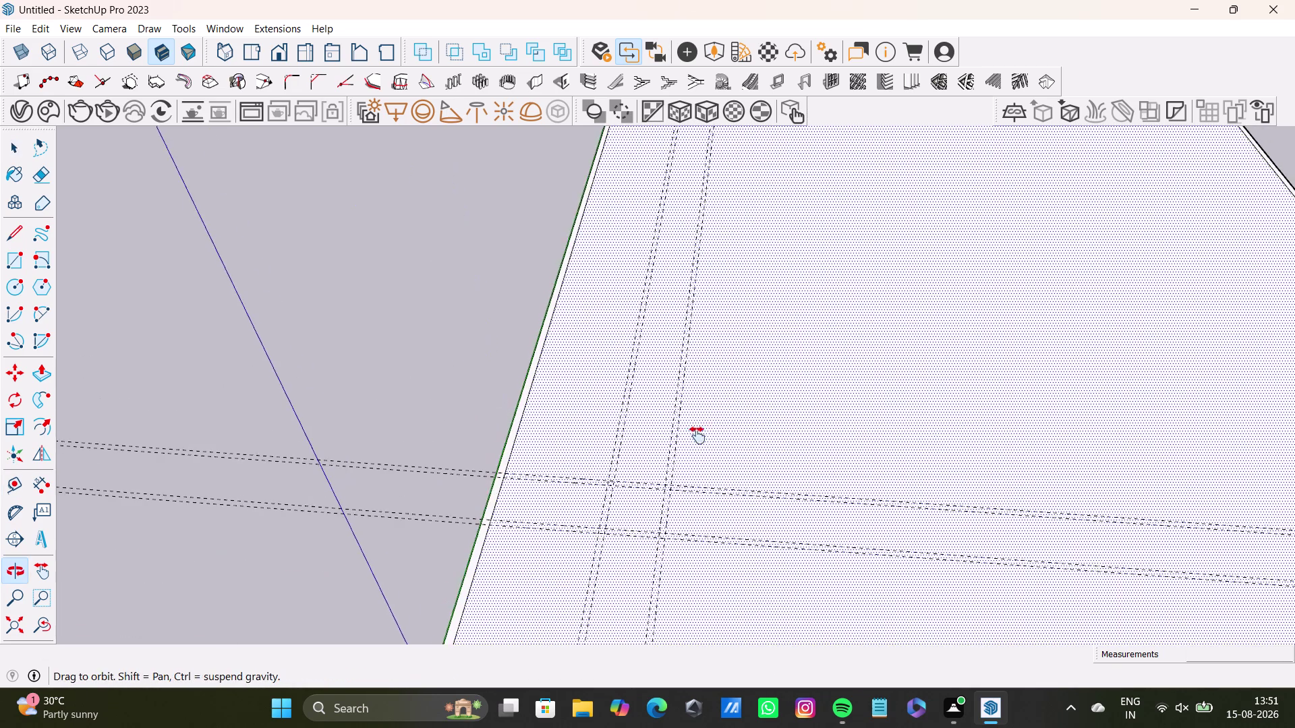
middle_drag(697, 435, 697, 436)
middle_drag(708, 429, 731, 294)
middle_drag(732, 346, 730, 478)
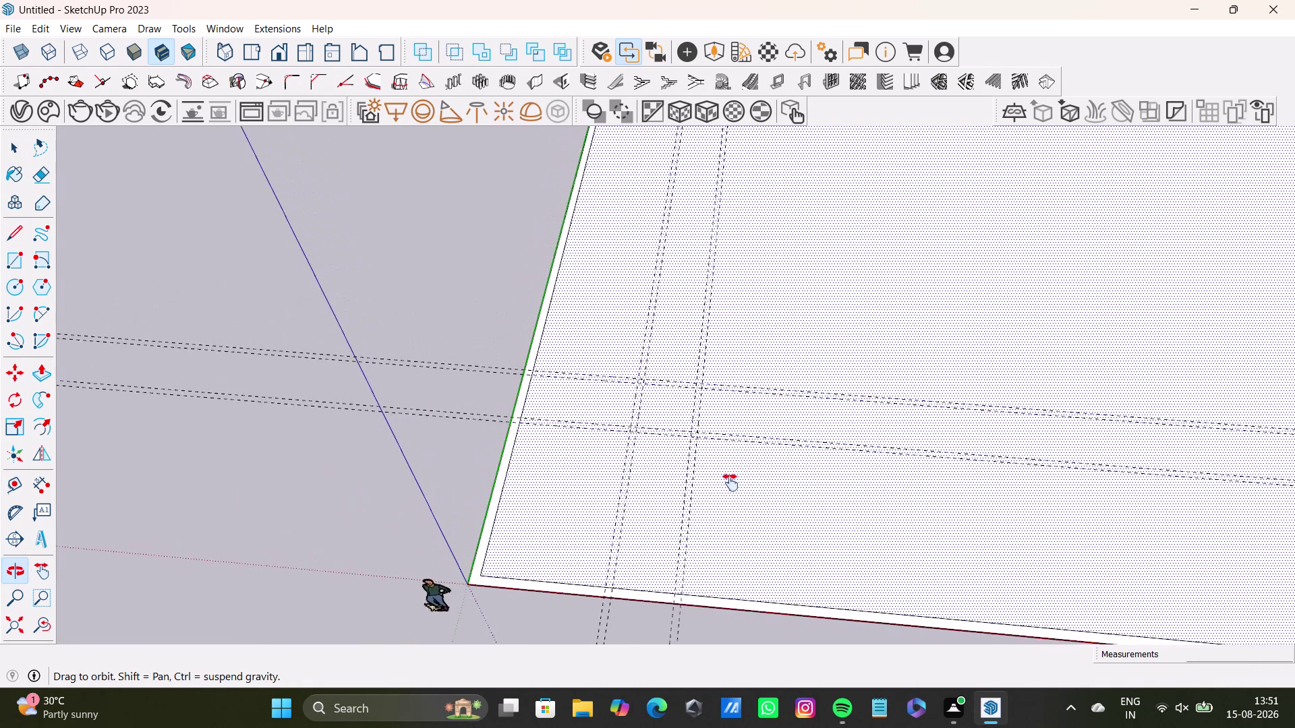
middle_drag(730, 478, 730, 485)
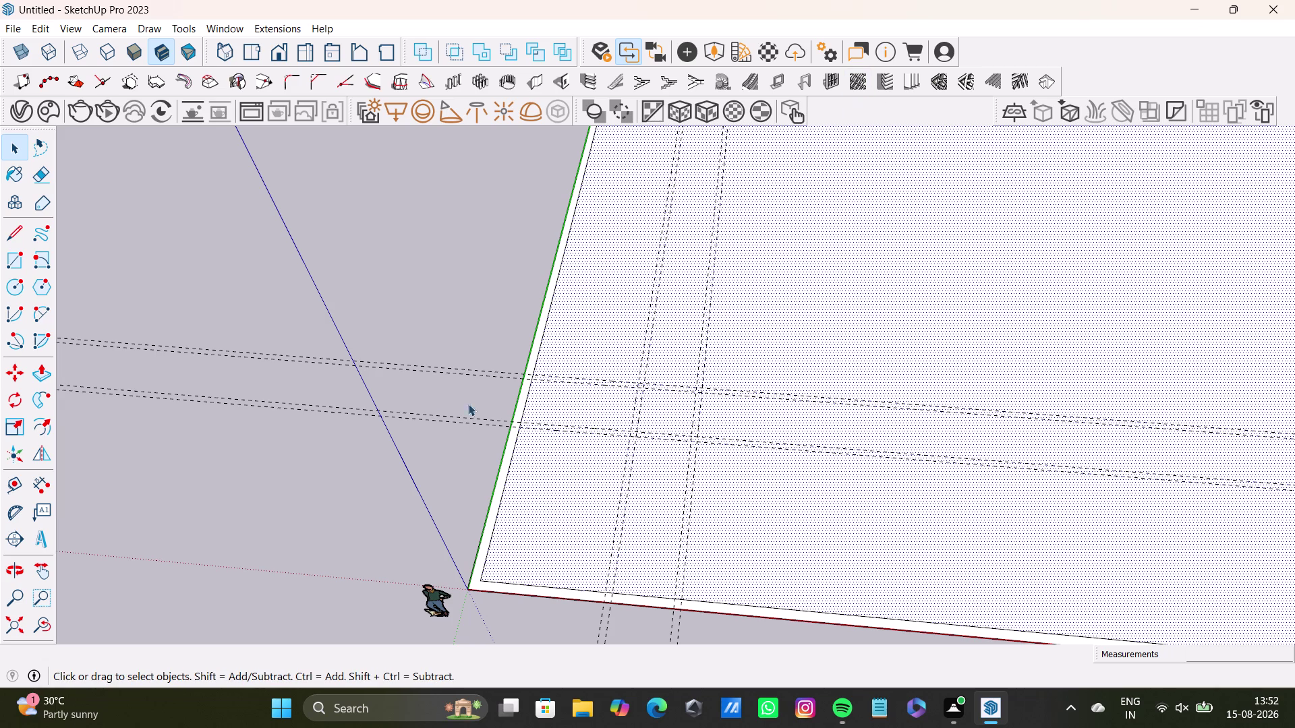
scroll(up, 3)
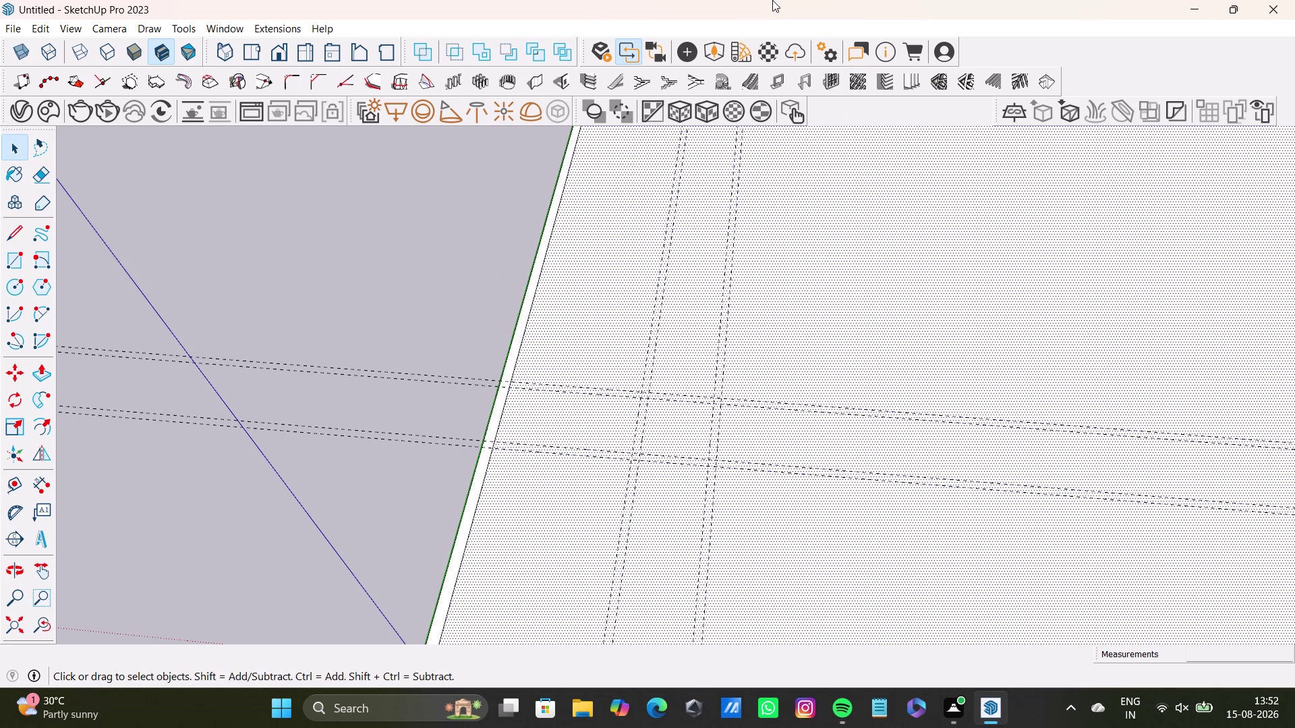
scroll(down, 3)
middle_drag(654, 483, 595, 452)
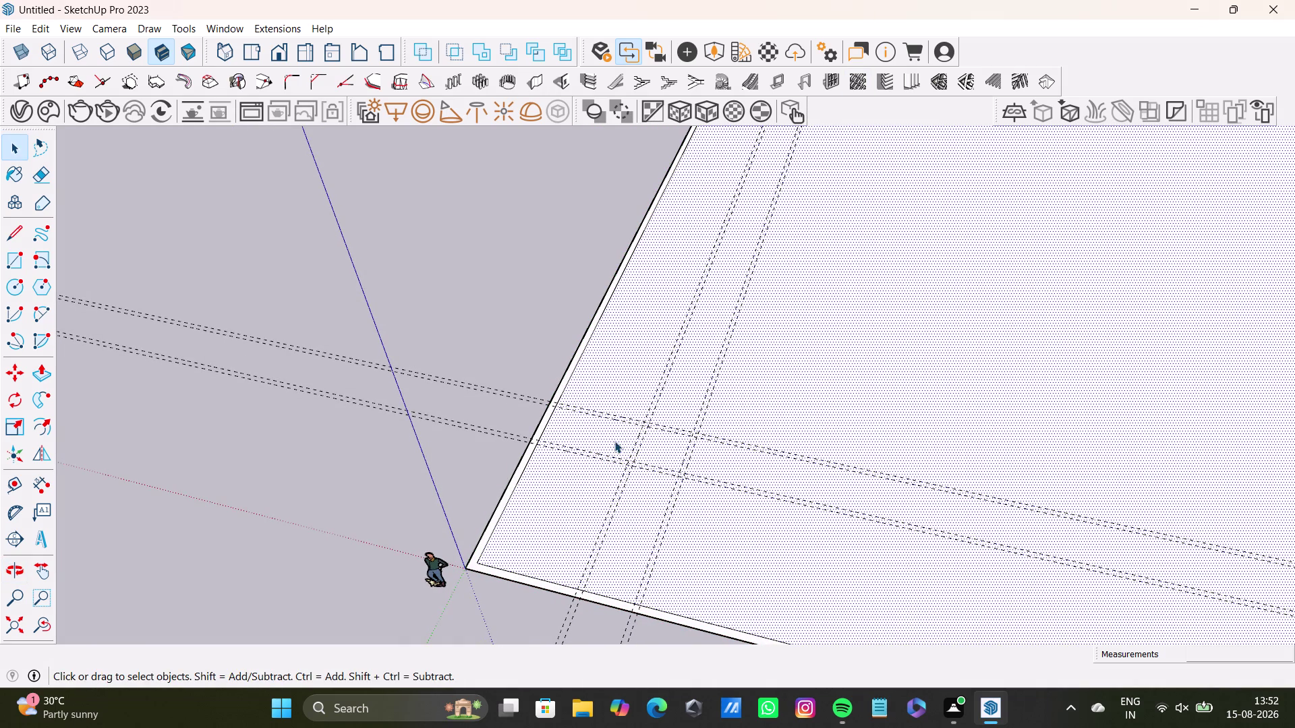
With Tape Measure, pull a new guide off an existing guide, entering 4'6" as the offset.
key(t)
key(Return)
scroll(up, 3)
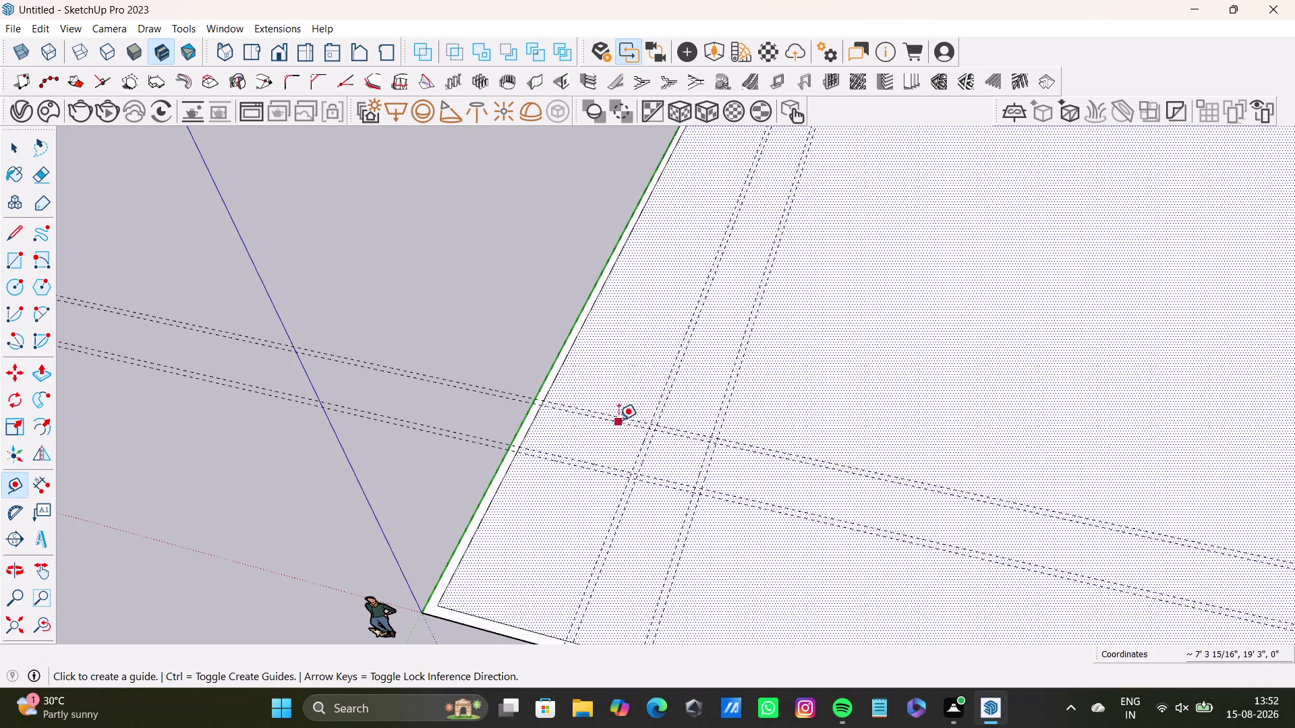
drag(625, 414, 634, 411)
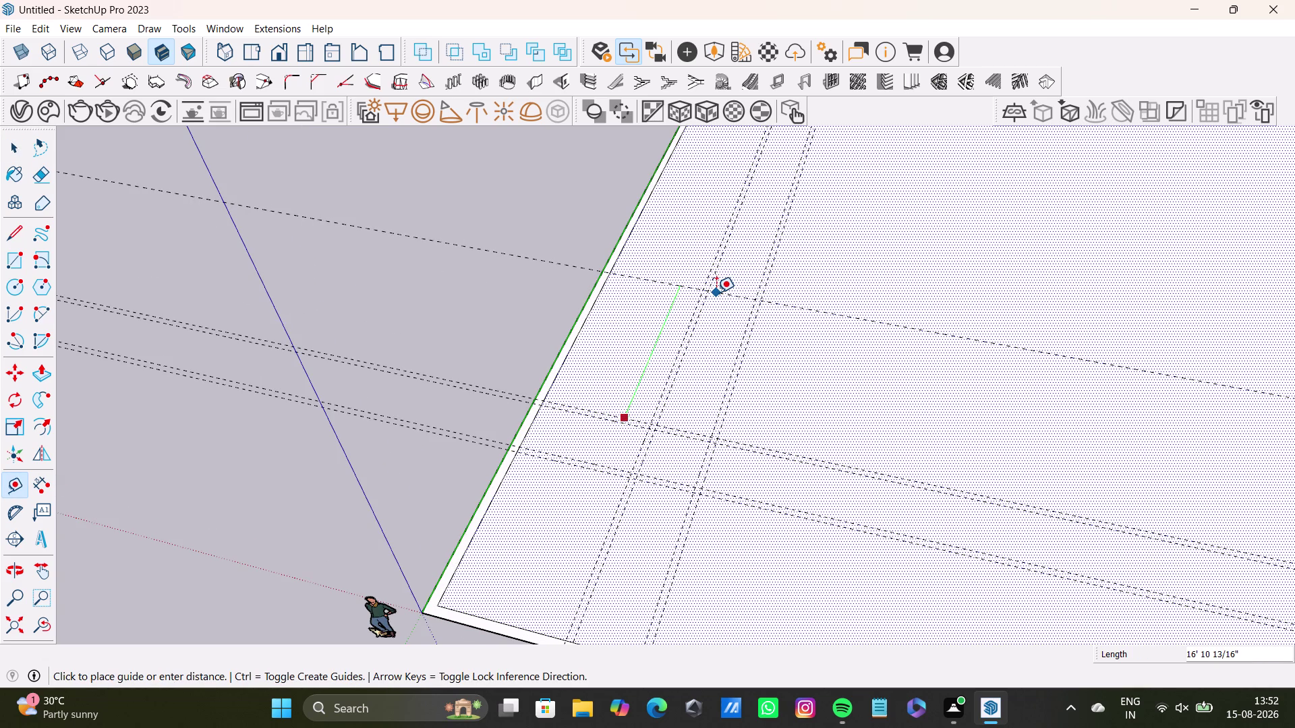
key(4)
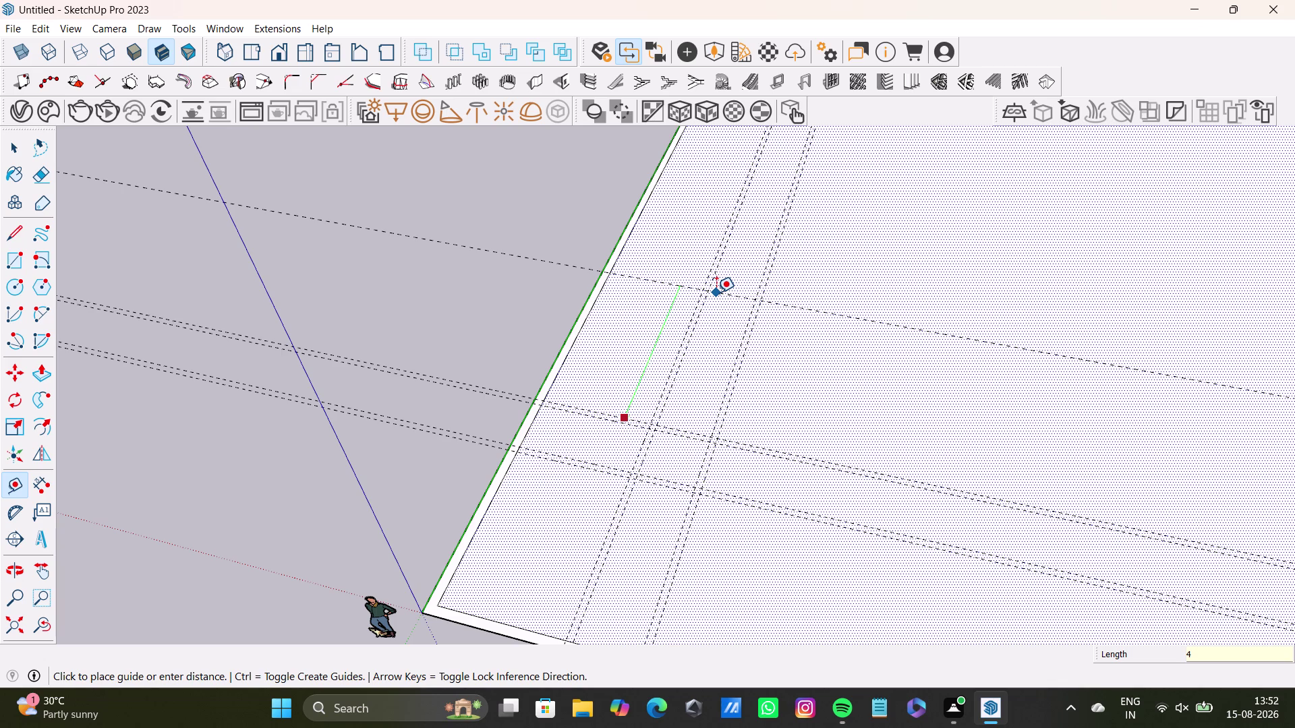
key(apostrophe)
key(6)
key(shift+quotedbl)
key(Return)
Add a parallel guide 6 inches from it, then orbit out to view the floor corner.
click(639, 376)
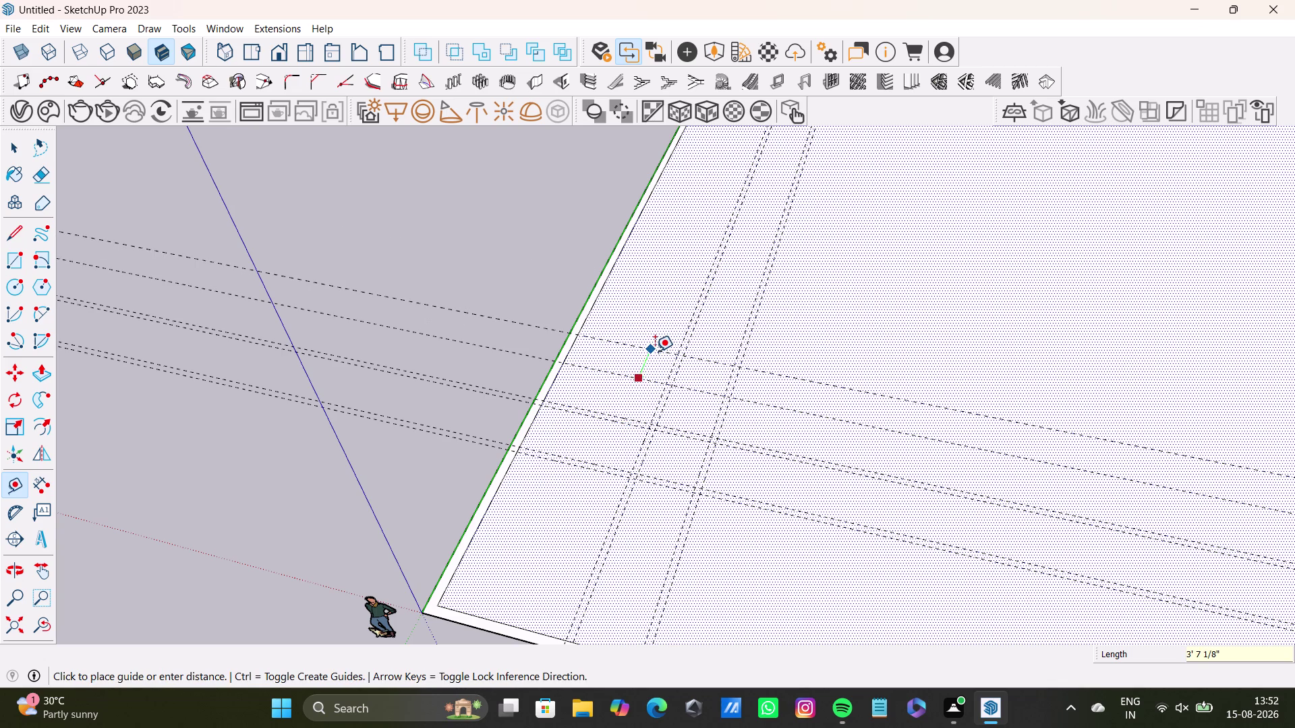
text(6")
key(Return)
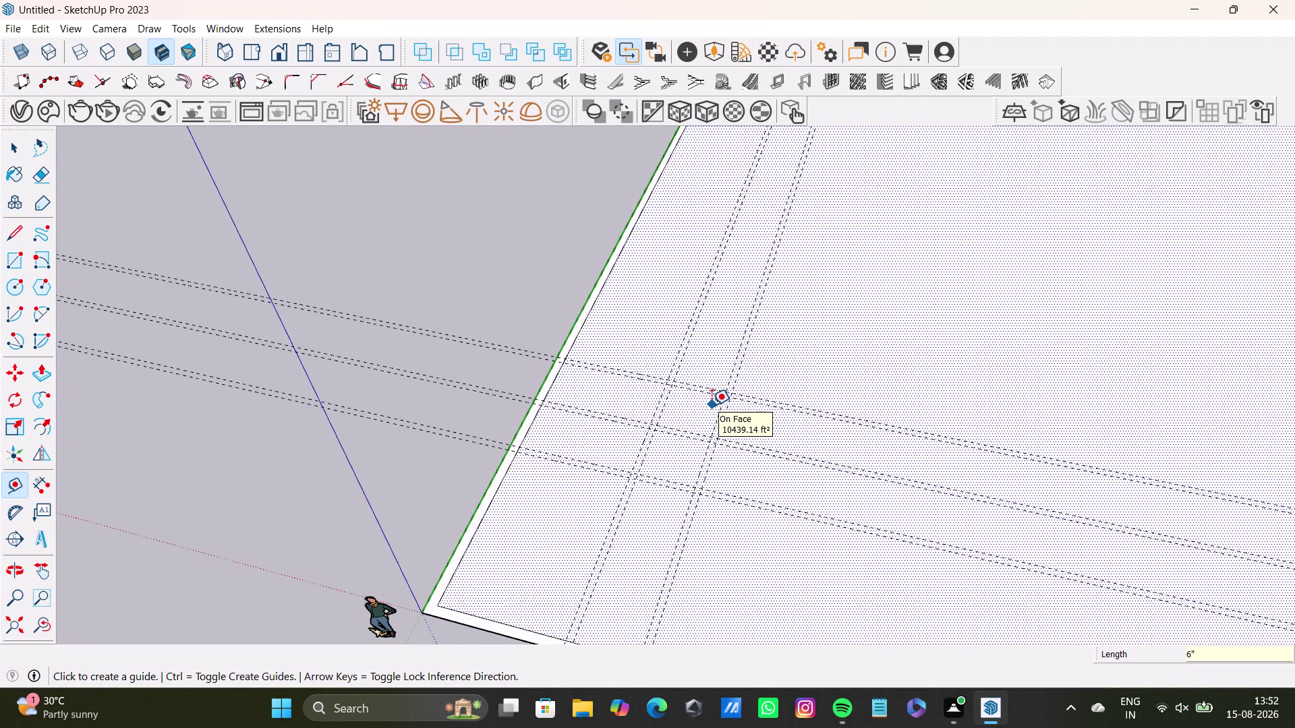
drag(643, 372, 645, 366)
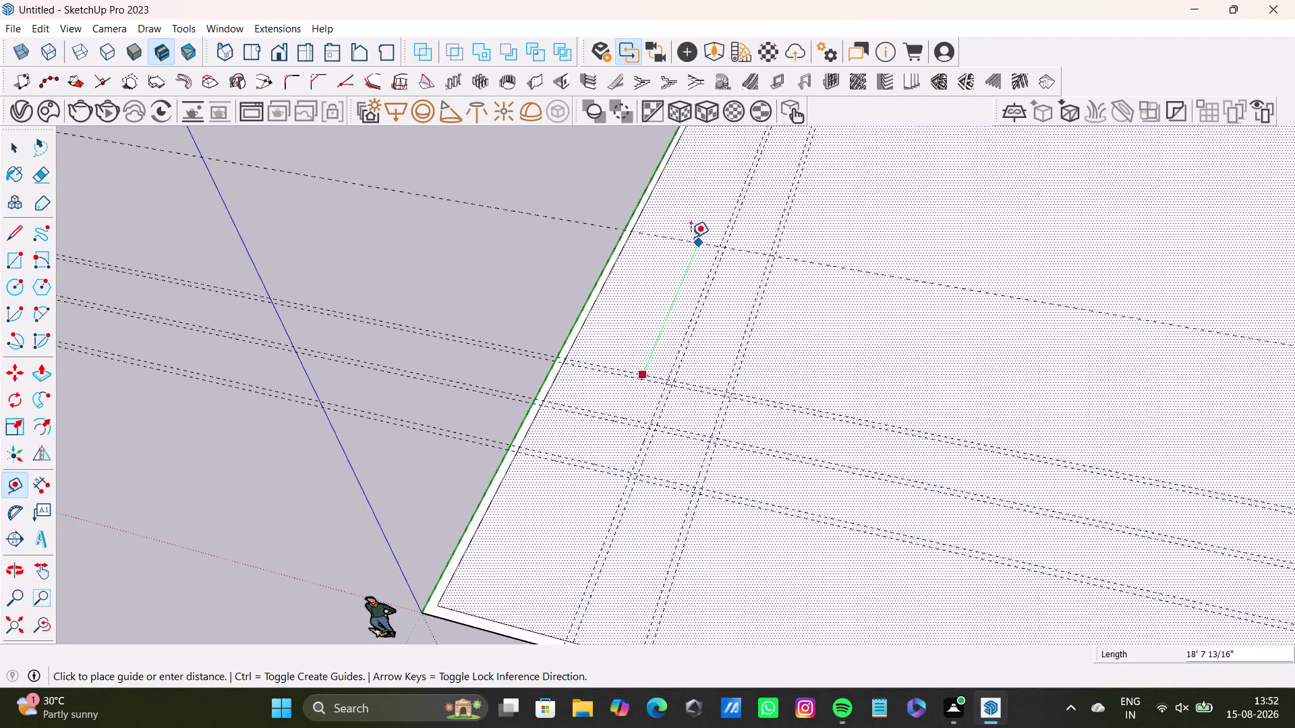
middle_drag(731, 192, 694, 283)
scroll(down, 3)
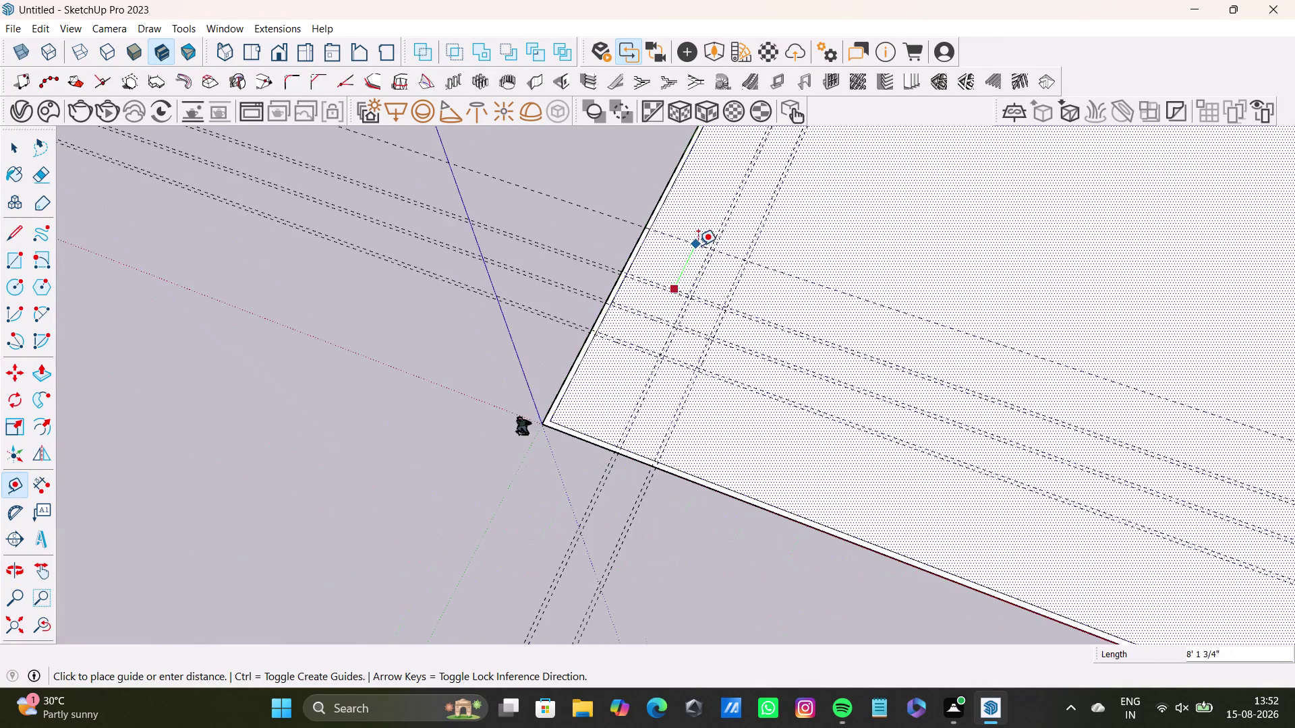
scroll(down, 3)
scroll(down, 3)
middle_drag(801, 179, 679, 462)
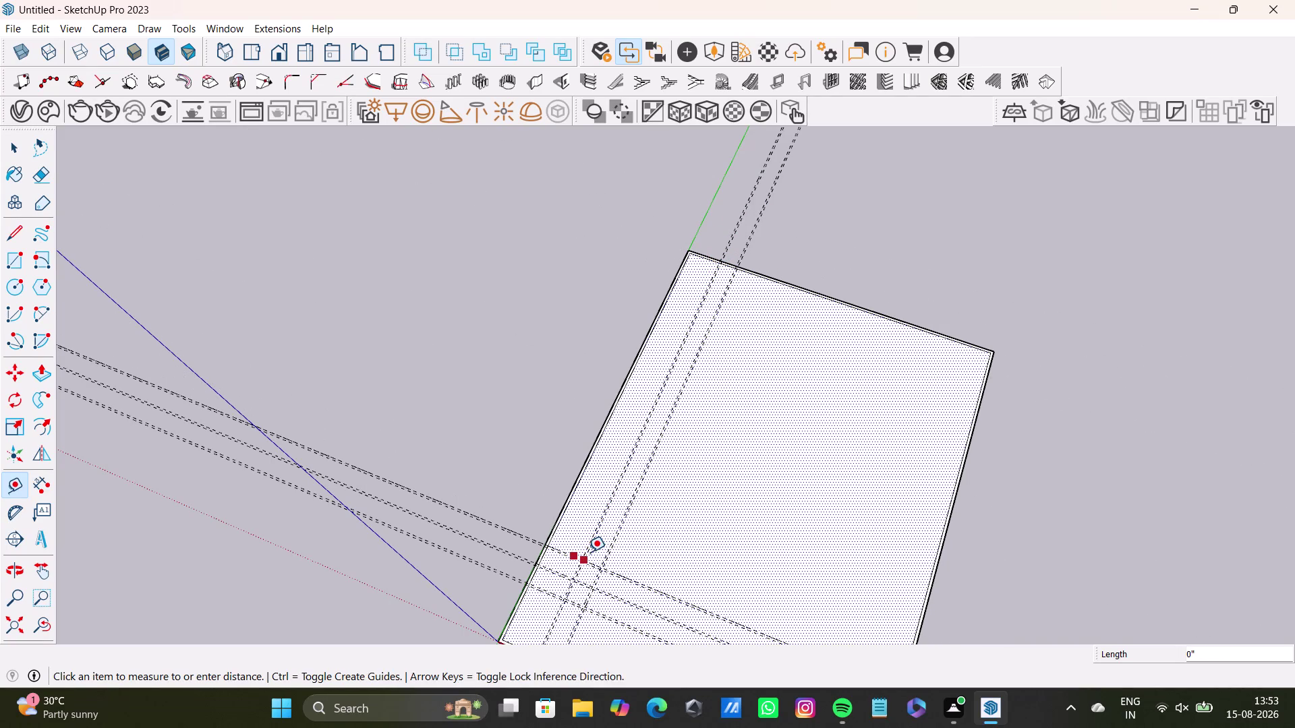
key(space)
middle_drag(717, 450, 733, 553)
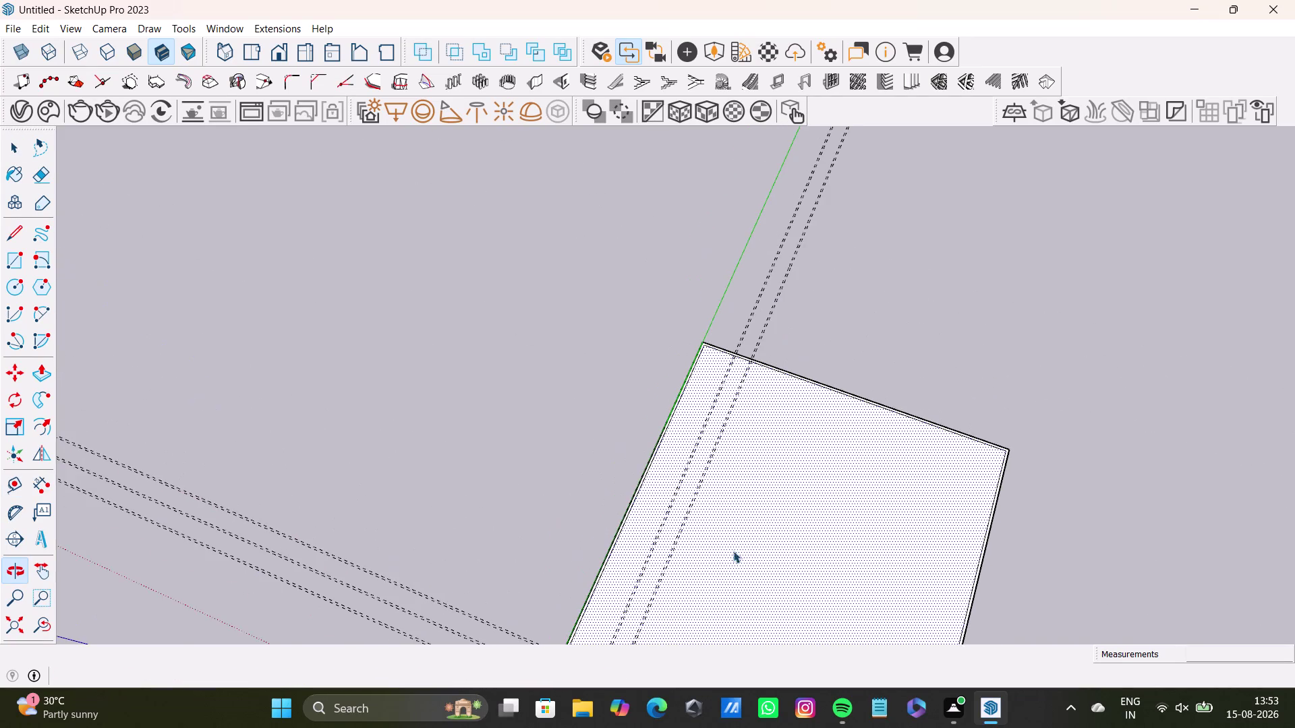
middle_drag(753, 538, 1136, 501)
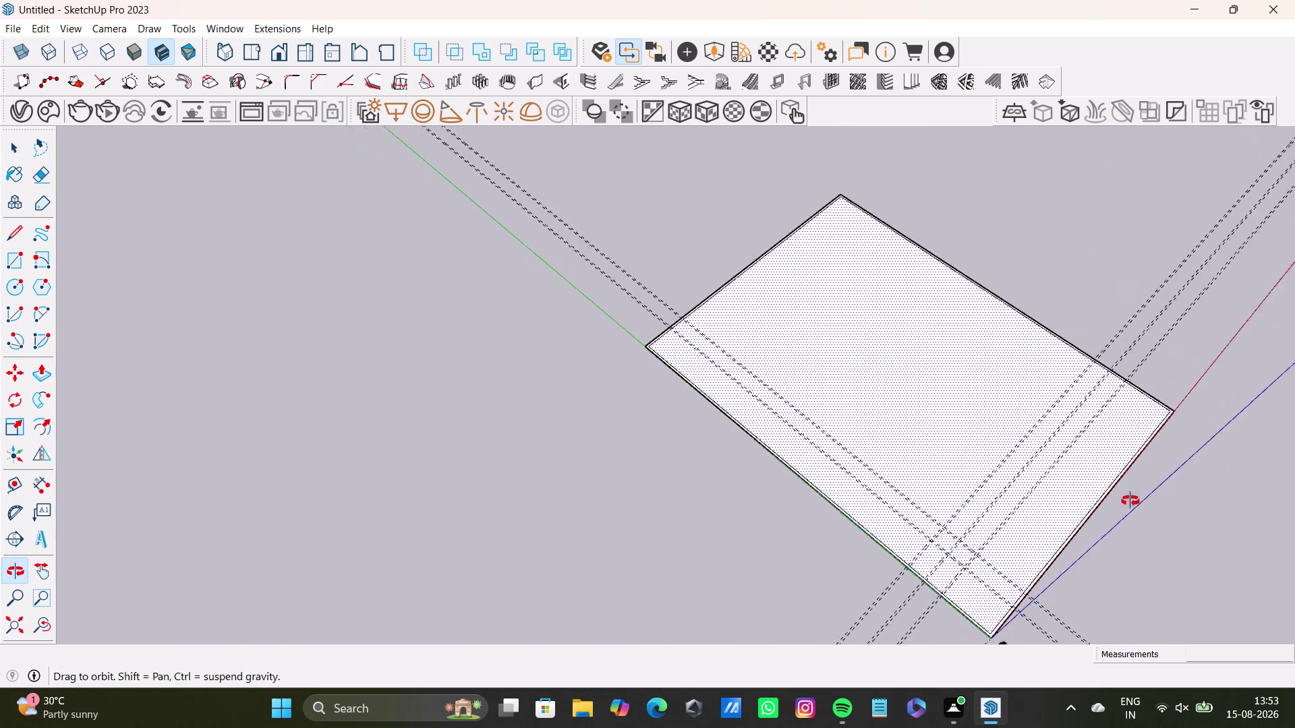
middle_drag(1135, 501, 674, 516)
scroll(down, 3)
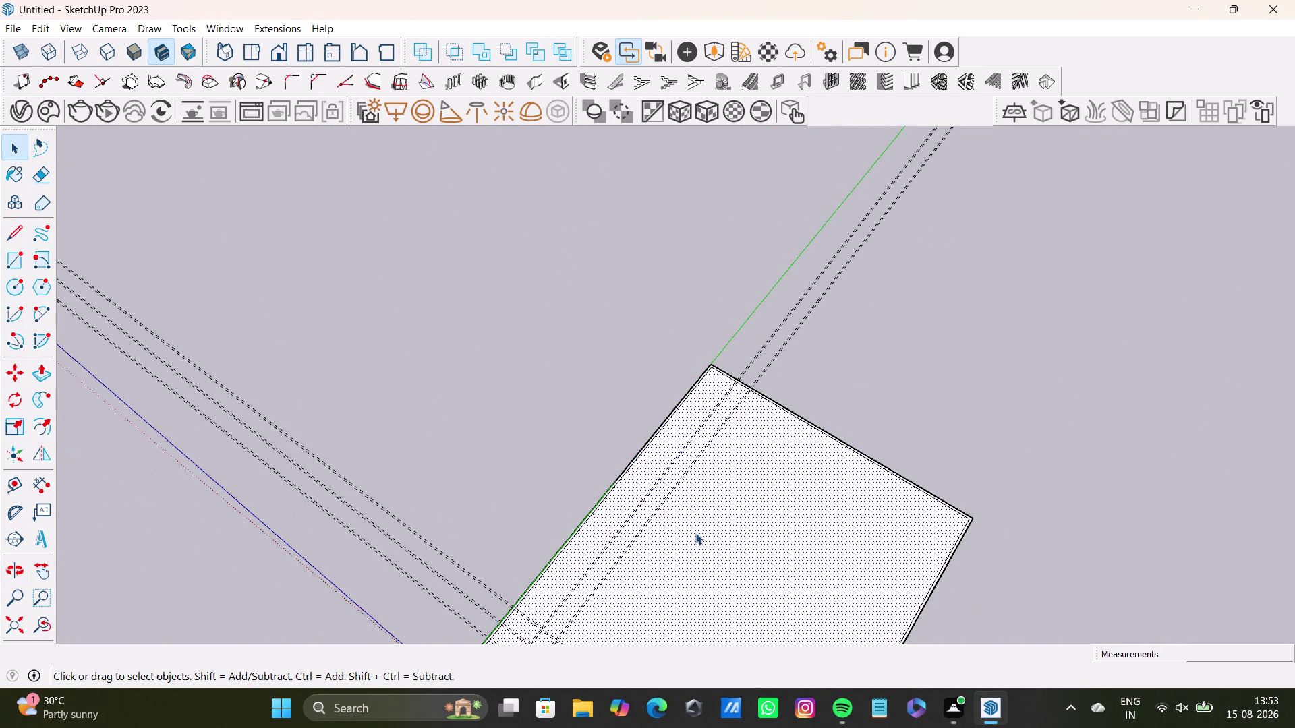
scroll(down, 3)
middle_drag(695, 532, 734, 388)
scroll(up, 3)
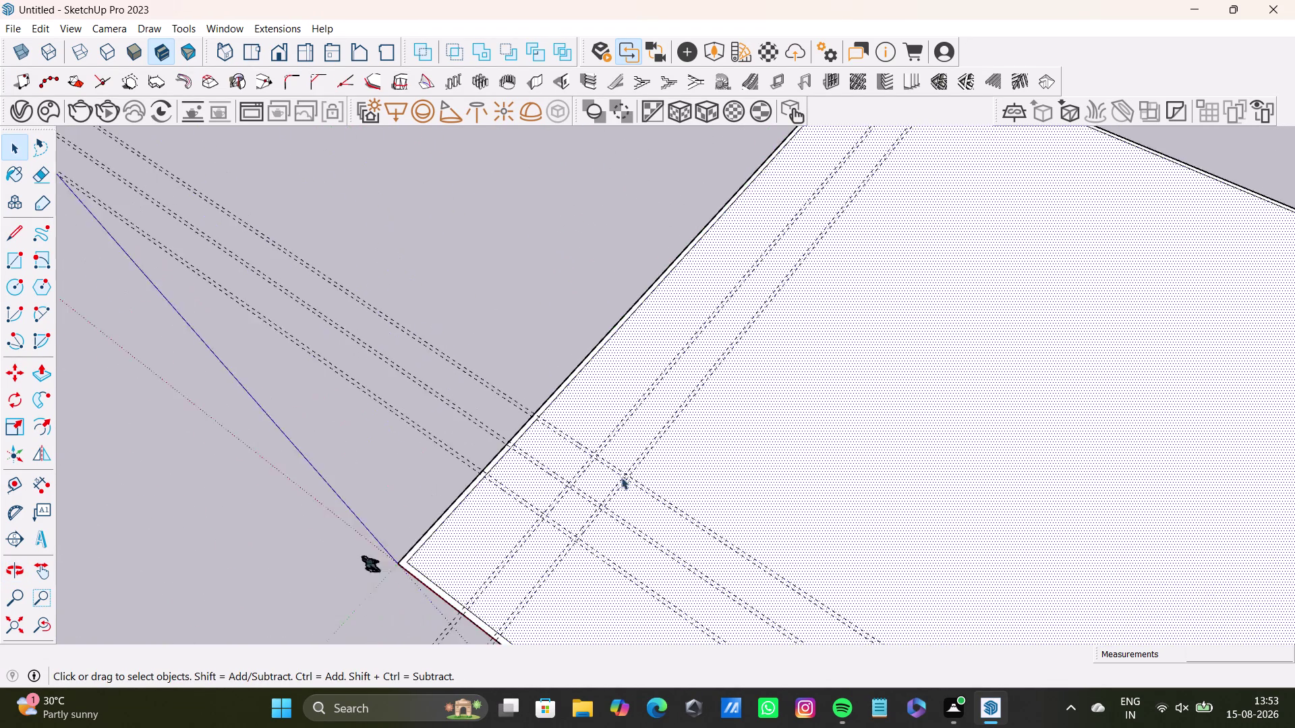
scroll(up, 3)
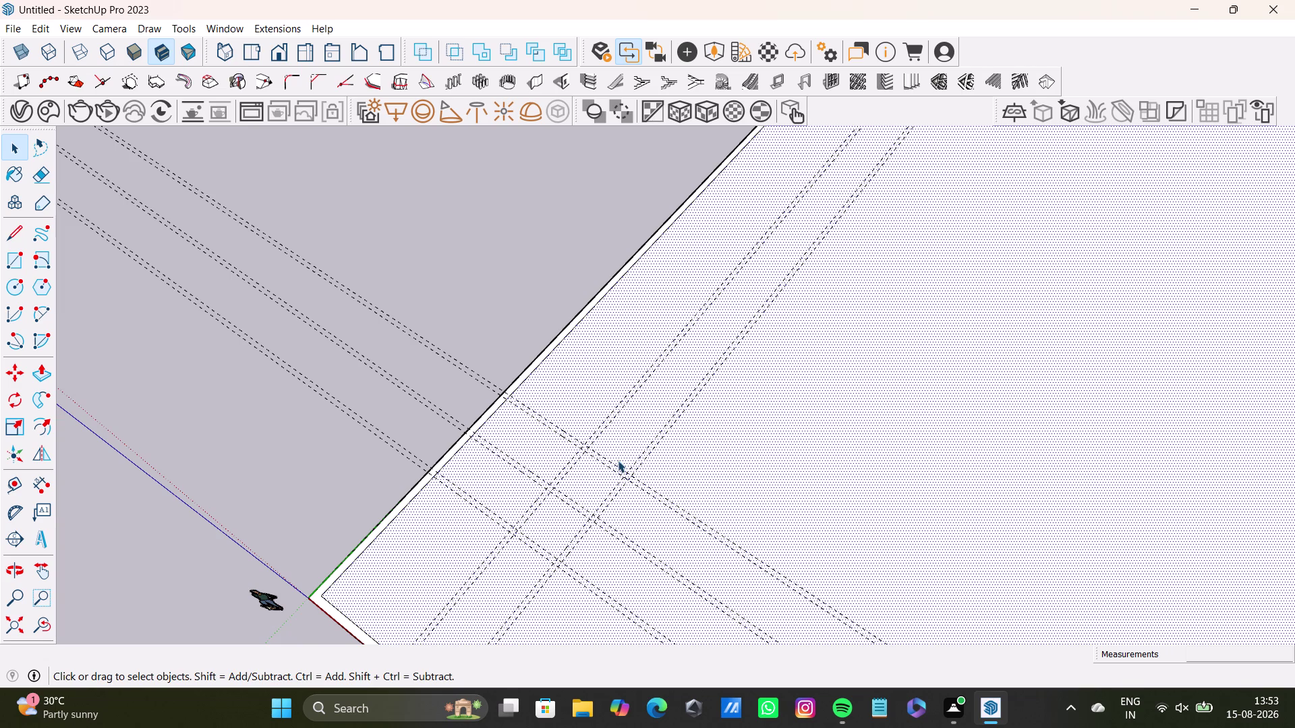
scroll(down, 3)
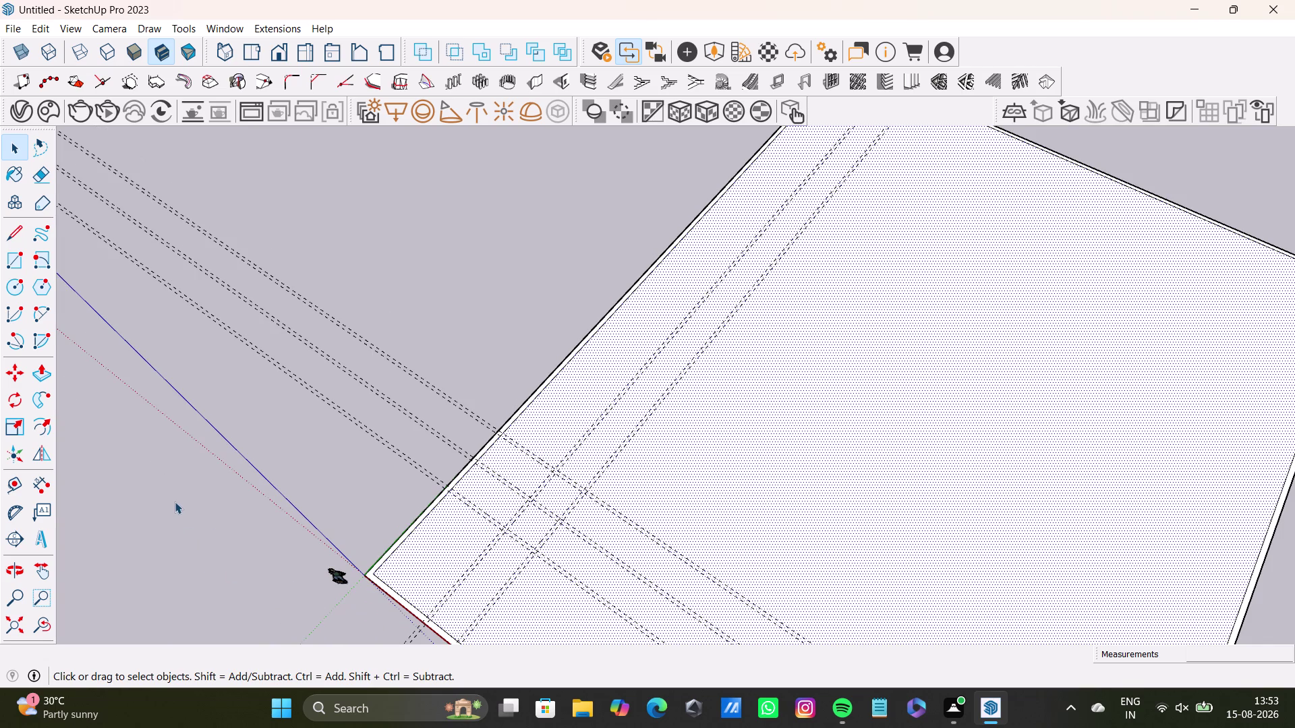
drag(42, 489, 45, 483)
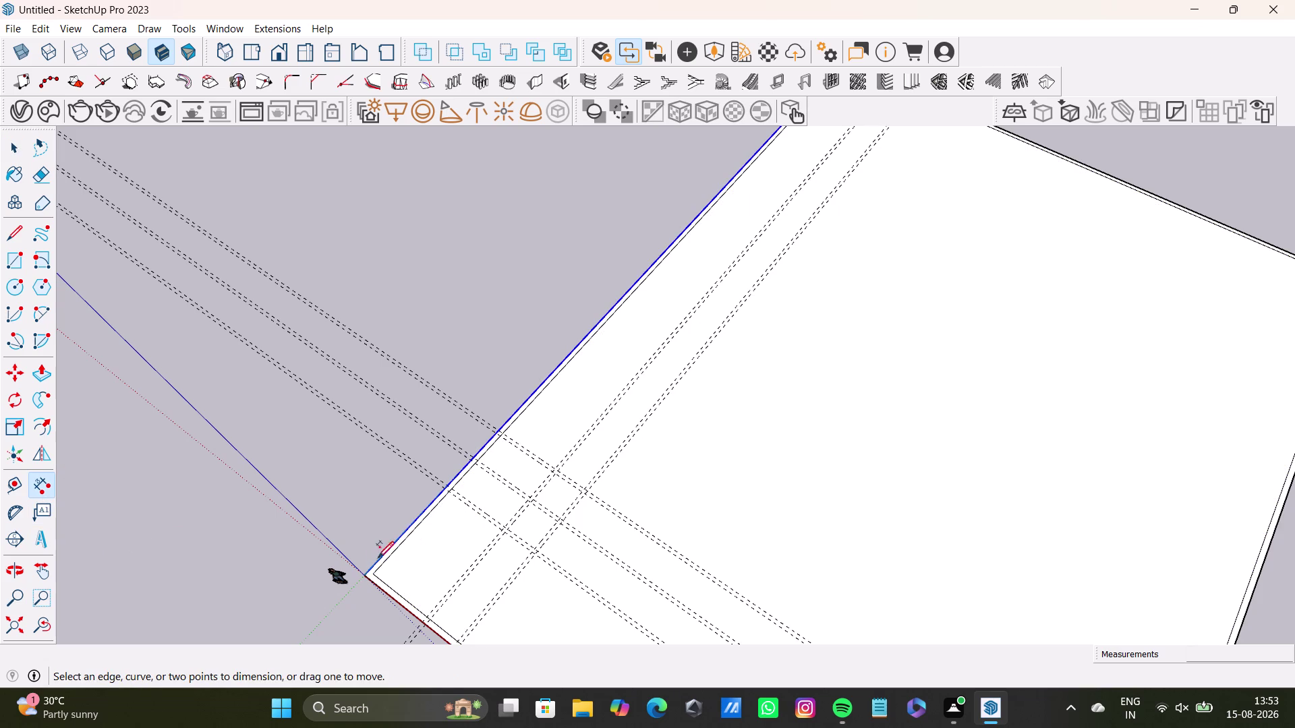
drag(363, 572, 372, 562)
middle_drag(720, 197, 597, 409)
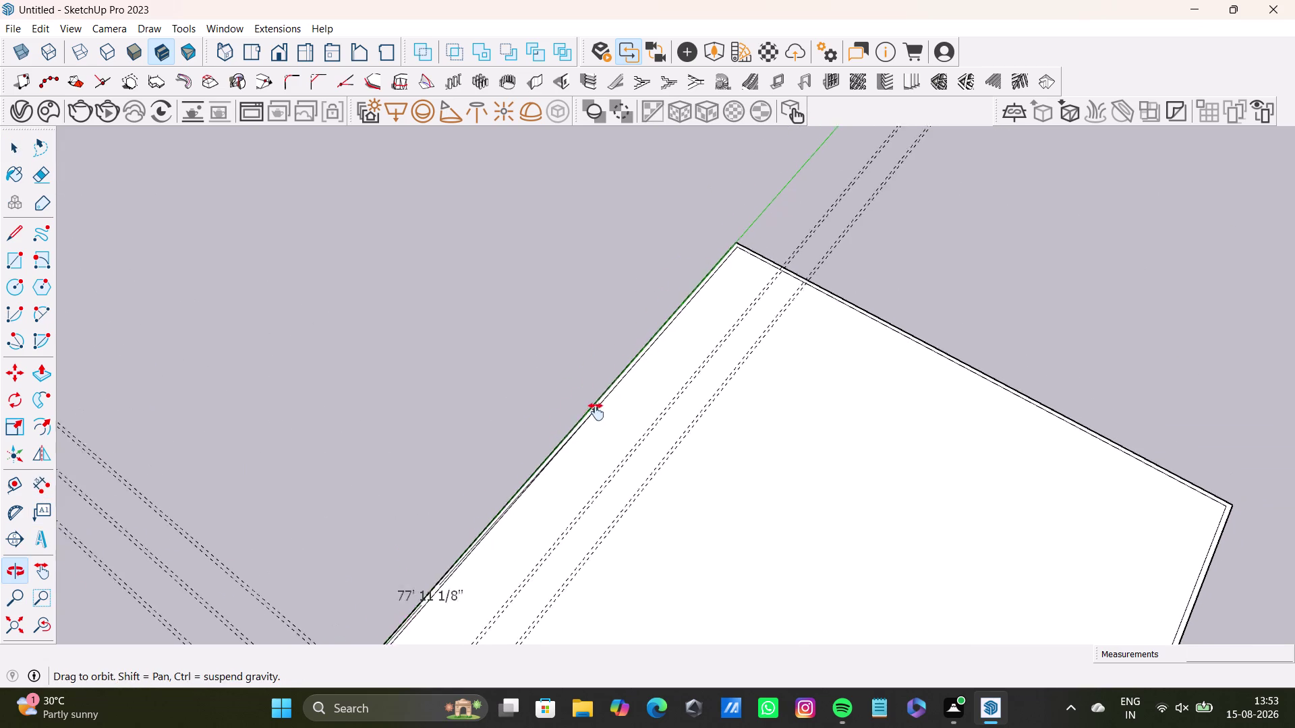
middle_drag(597, 409, 592, 421)
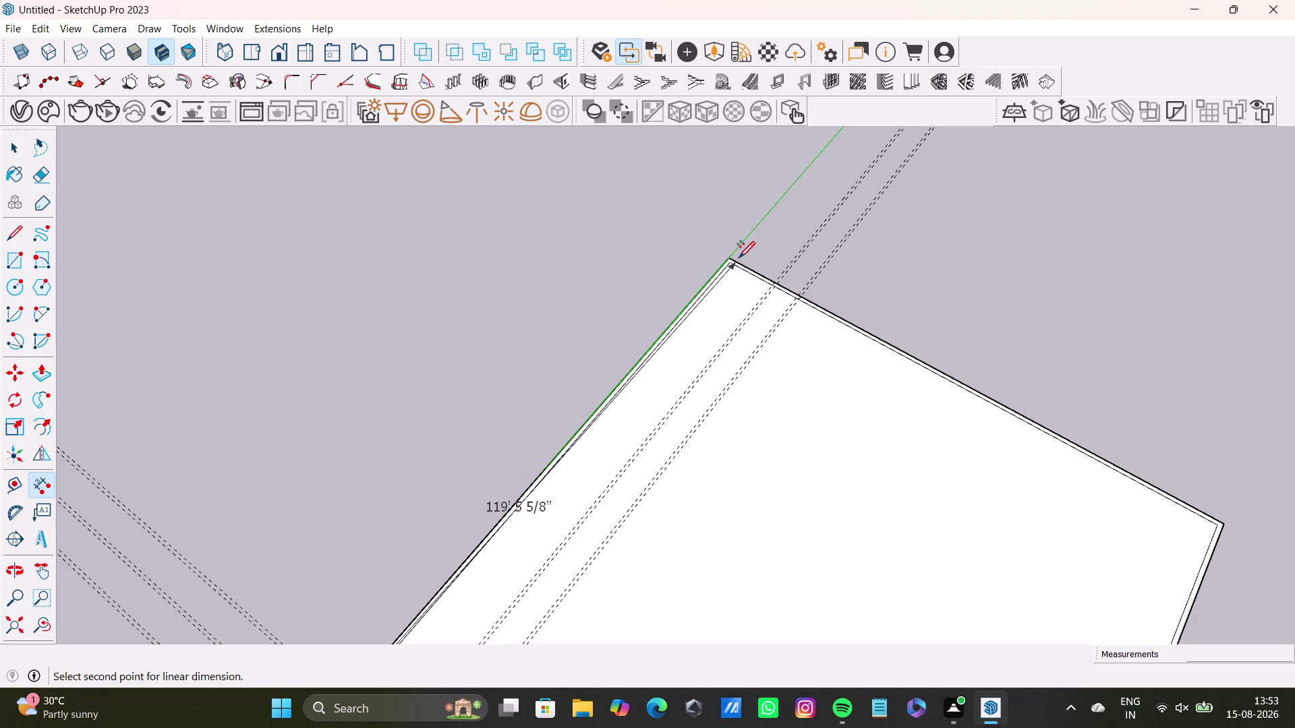
key(space)
scroll(down, 3)
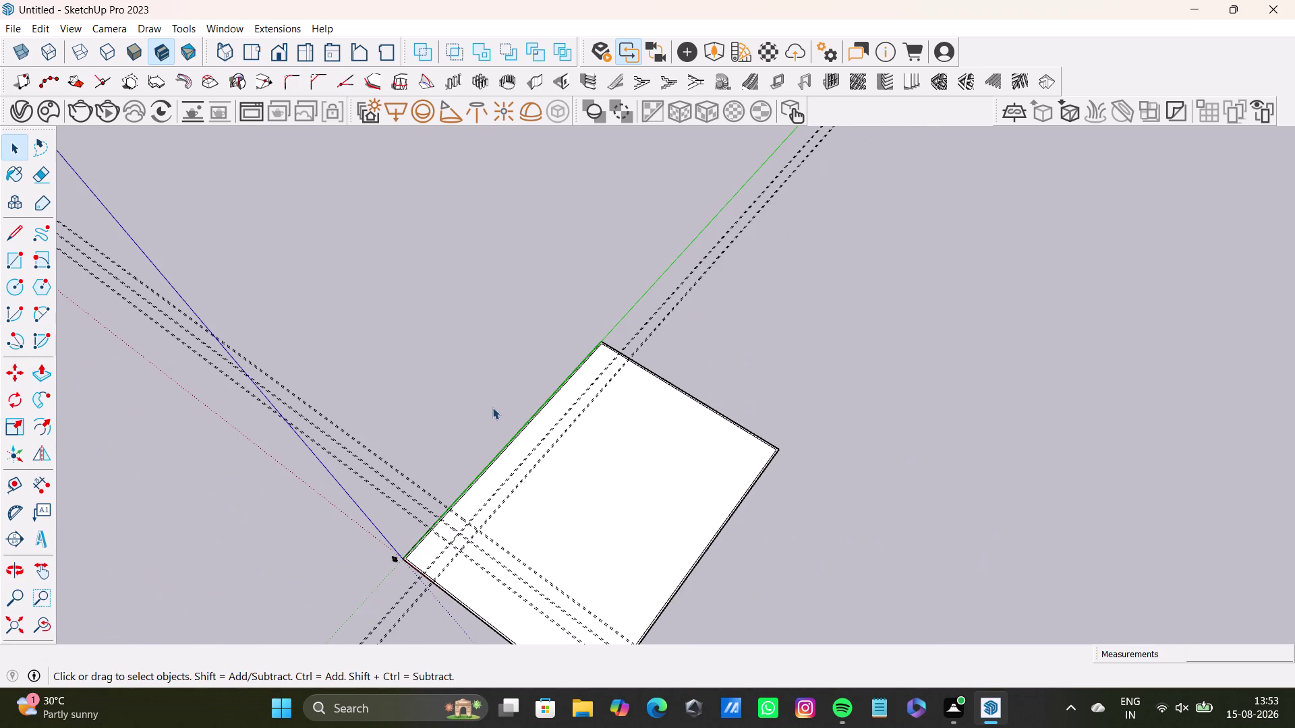
scroll(down, 3)
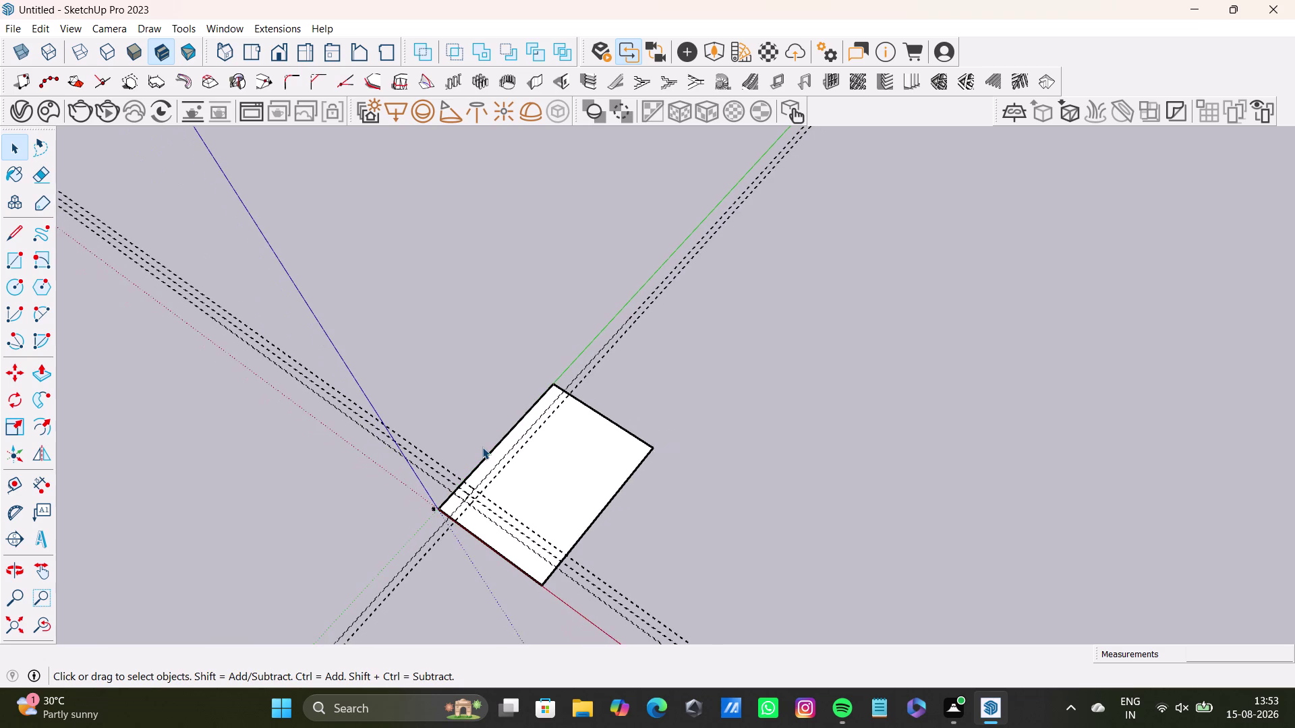
middle_drag(482, 447, 603, 298)
scroll(up, 3)
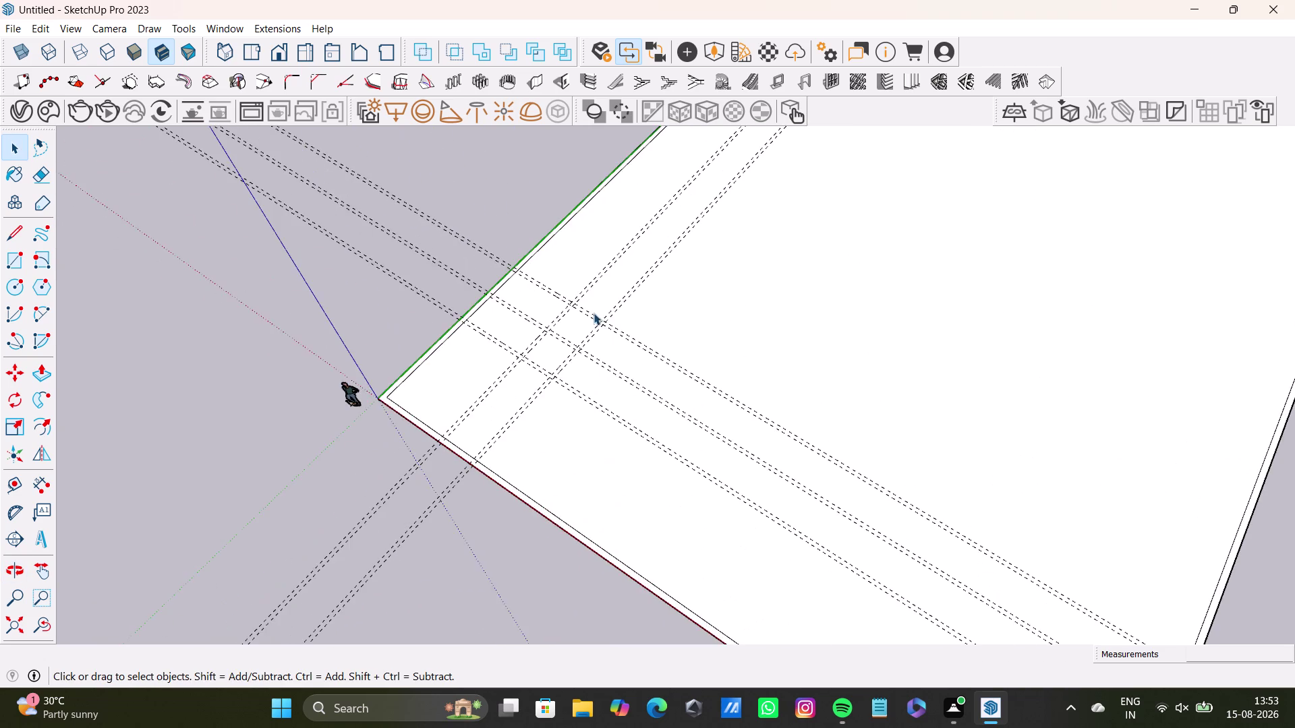
scroll(up, 3)
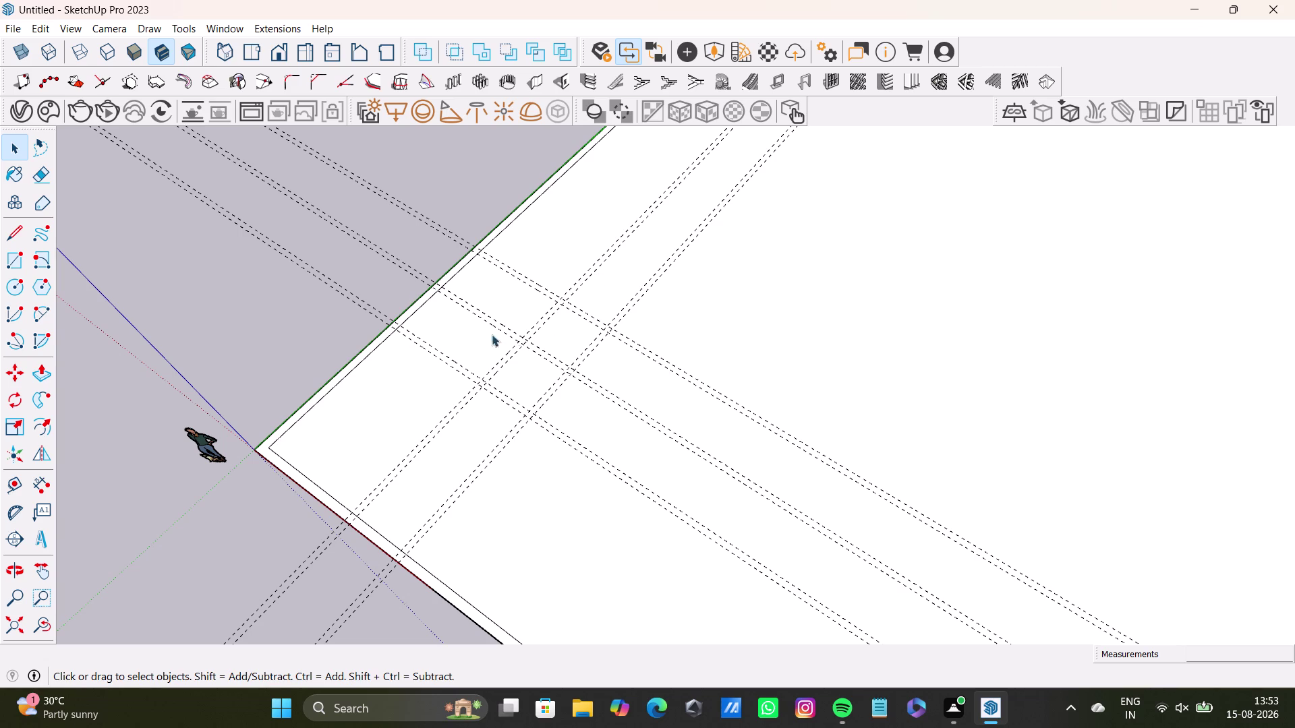
scroll(down, 3)
middle_drag(516, 345, 497, 437)
middle_drag(517, 437, 733, 369)
middle_drag(708, 494, 694, 527)
key(t)
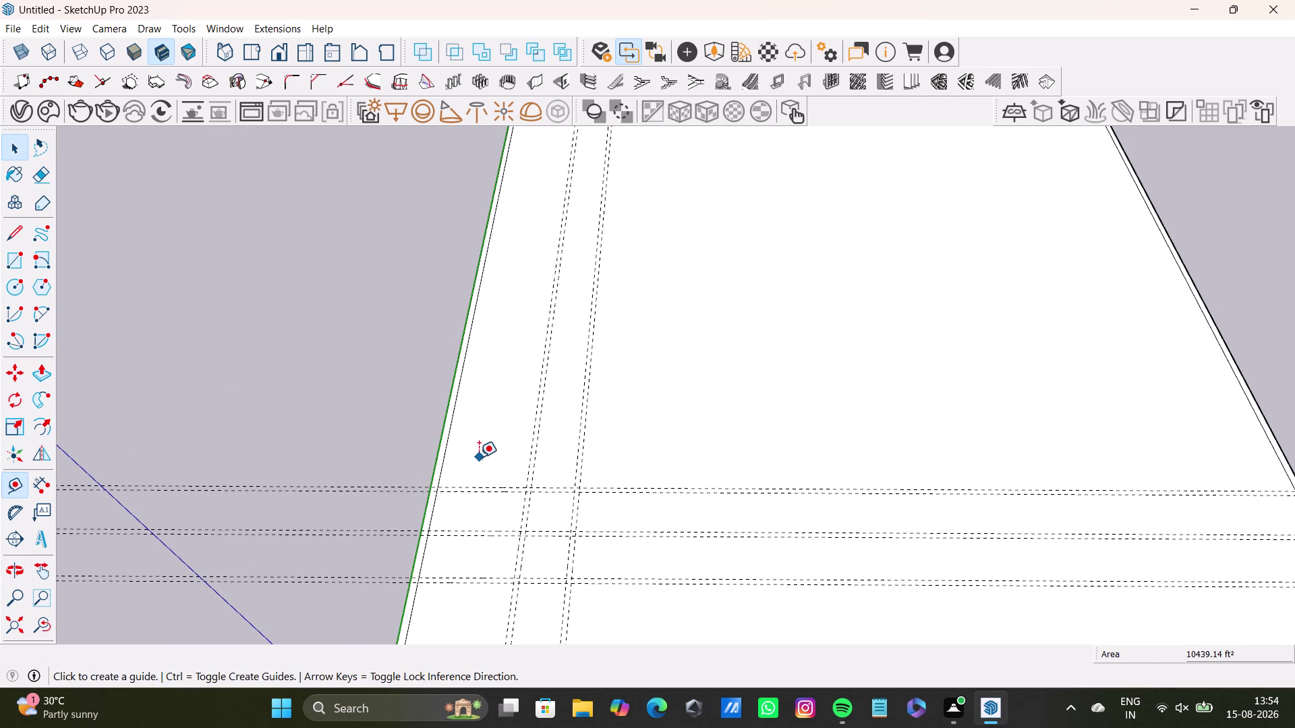
Place a guide 13'6" beyond the existing cross guide.
key(Return)
scroll(up, 3)
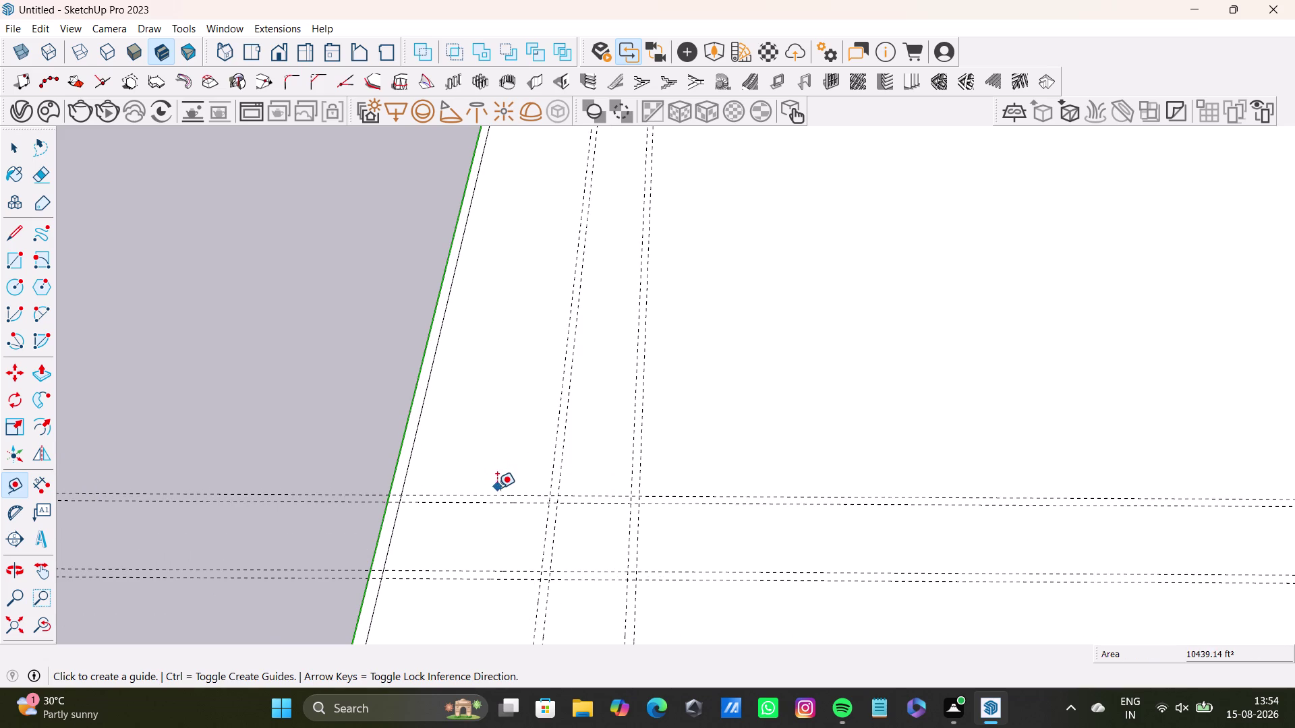
click(498, 493)
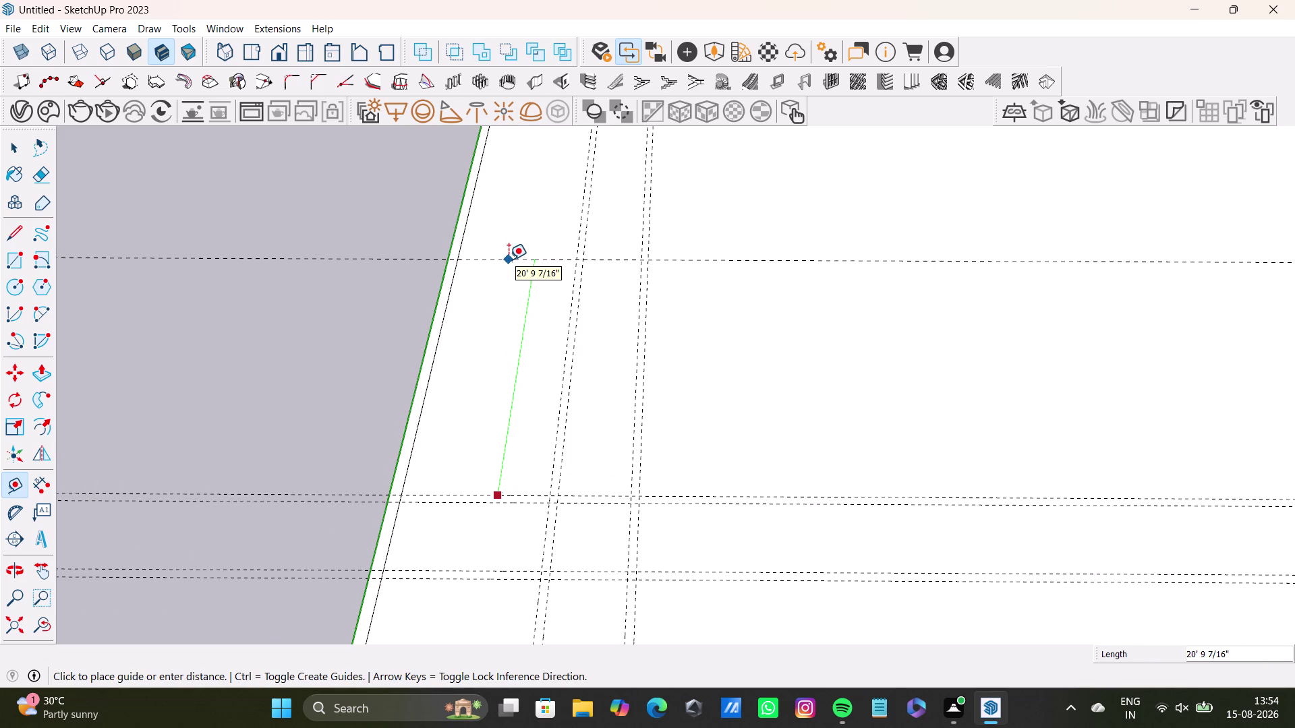
key(Up)
key(Left)
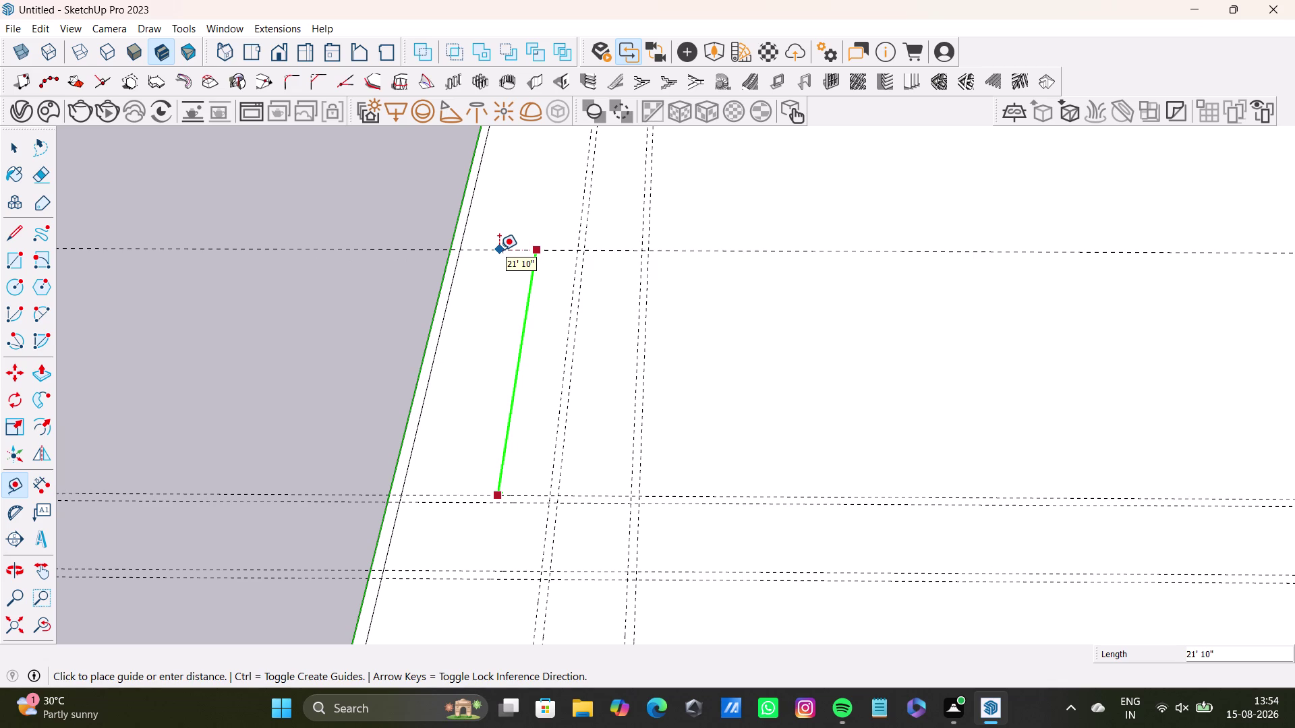
text(13)
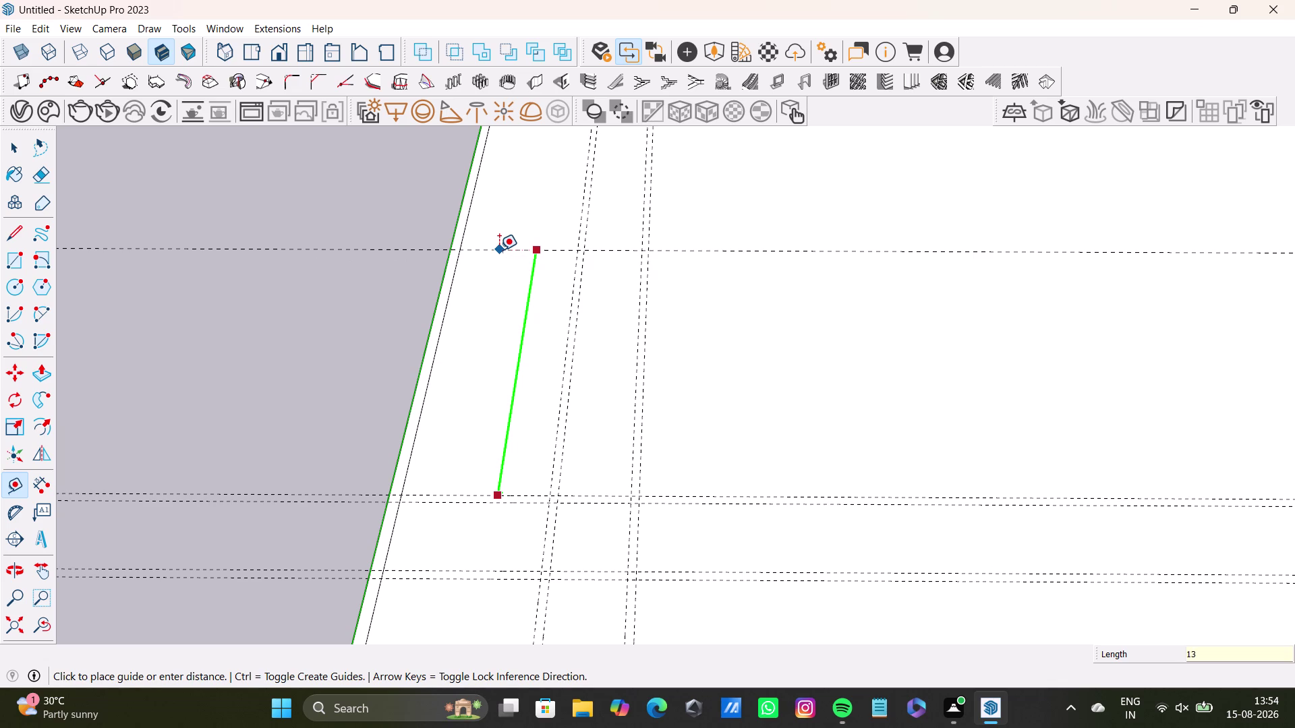
key(apostrophe)
text(6)
text(")
key(Return)
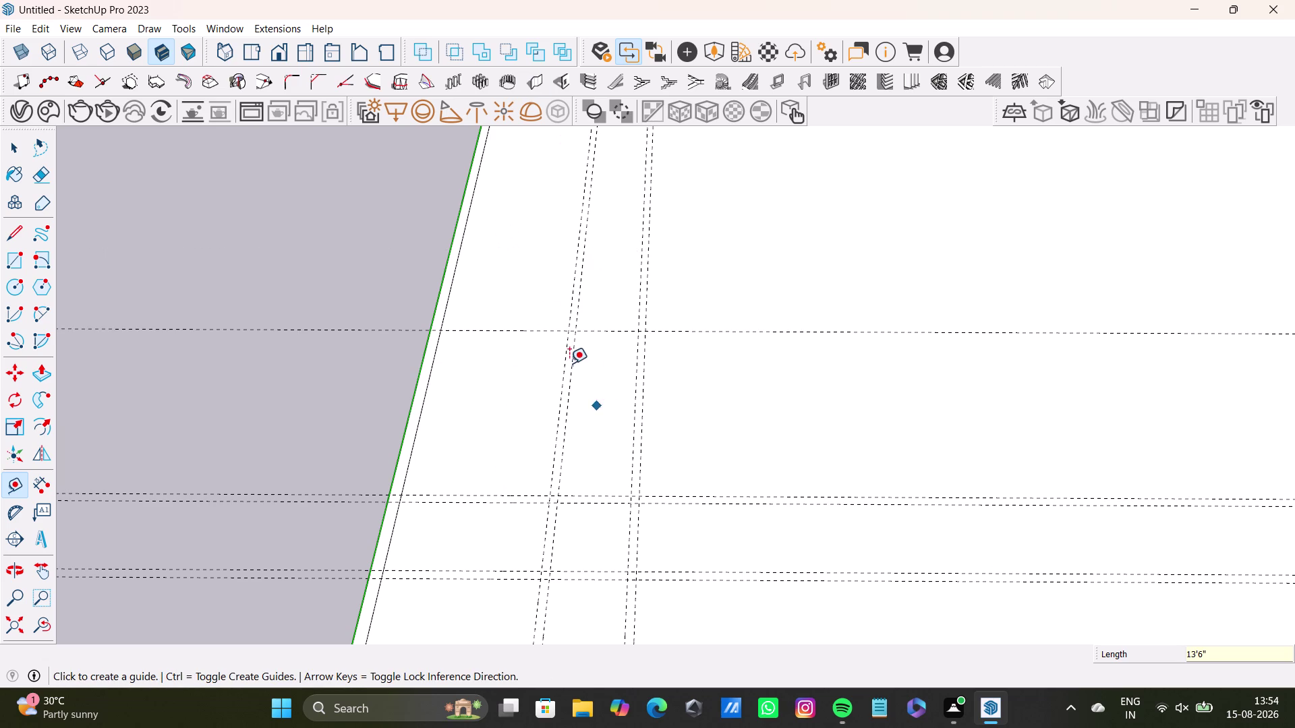
Add a second guide 6 inches from the new guide, then cancel measuring.
scroll(up, 3)
click(554, 333)
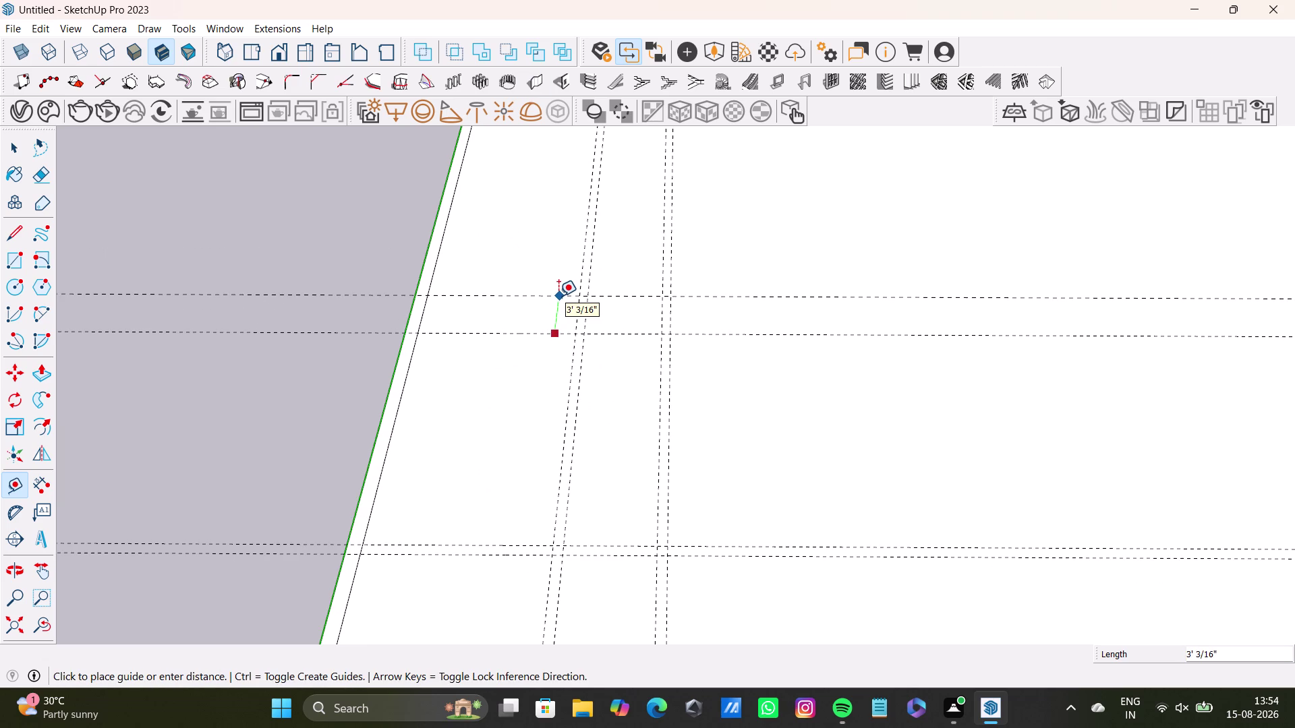
text(6")
key(Return)
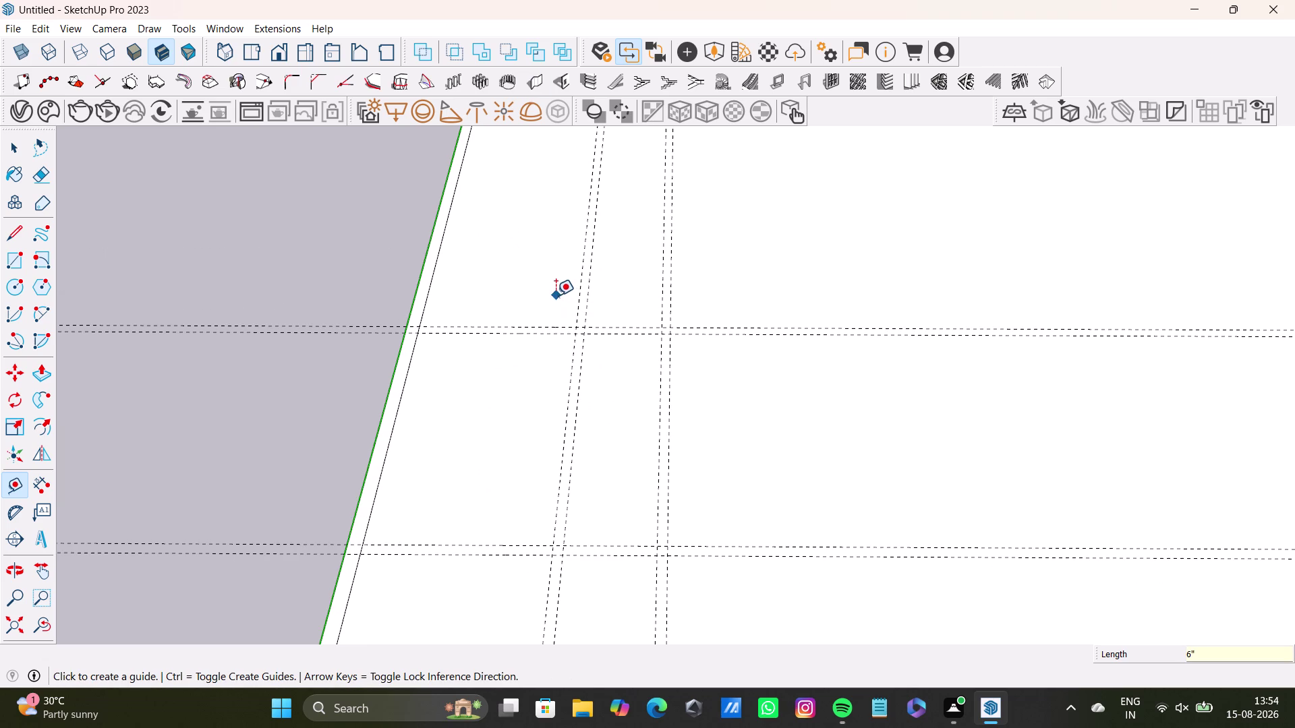
click(393, 415)
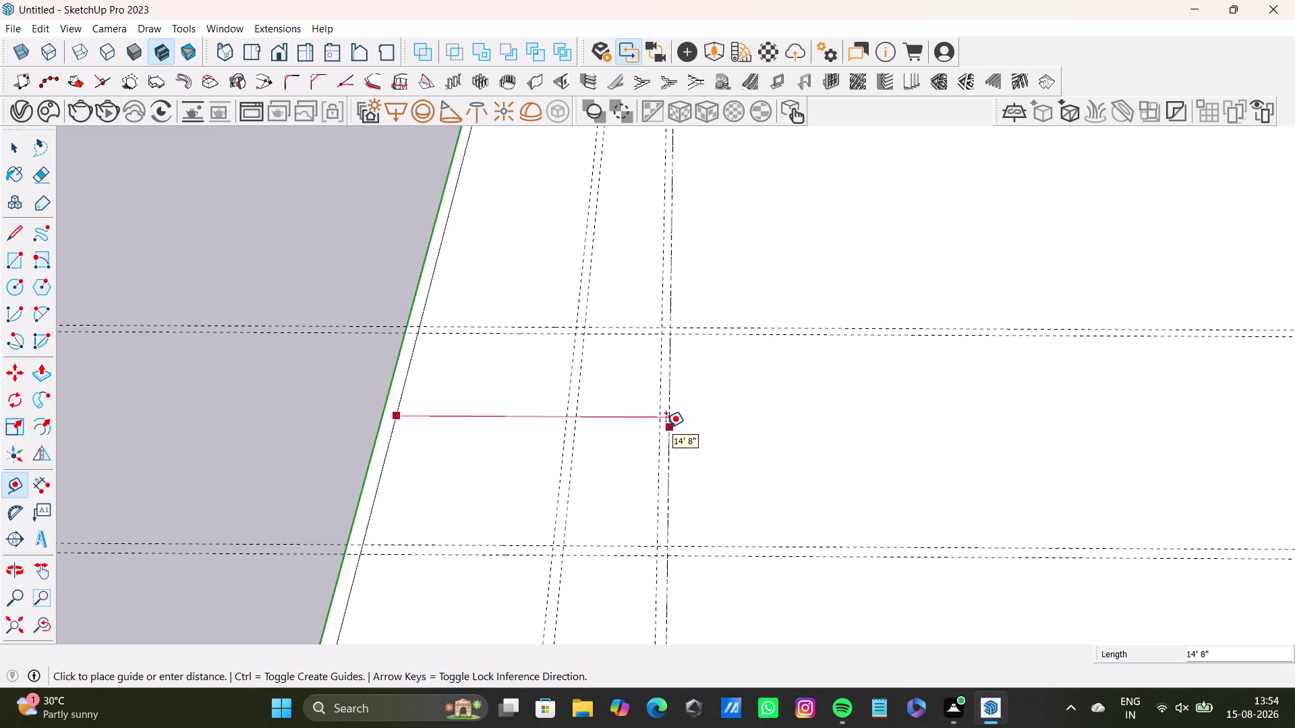
key(space)
scroll(down, 3)
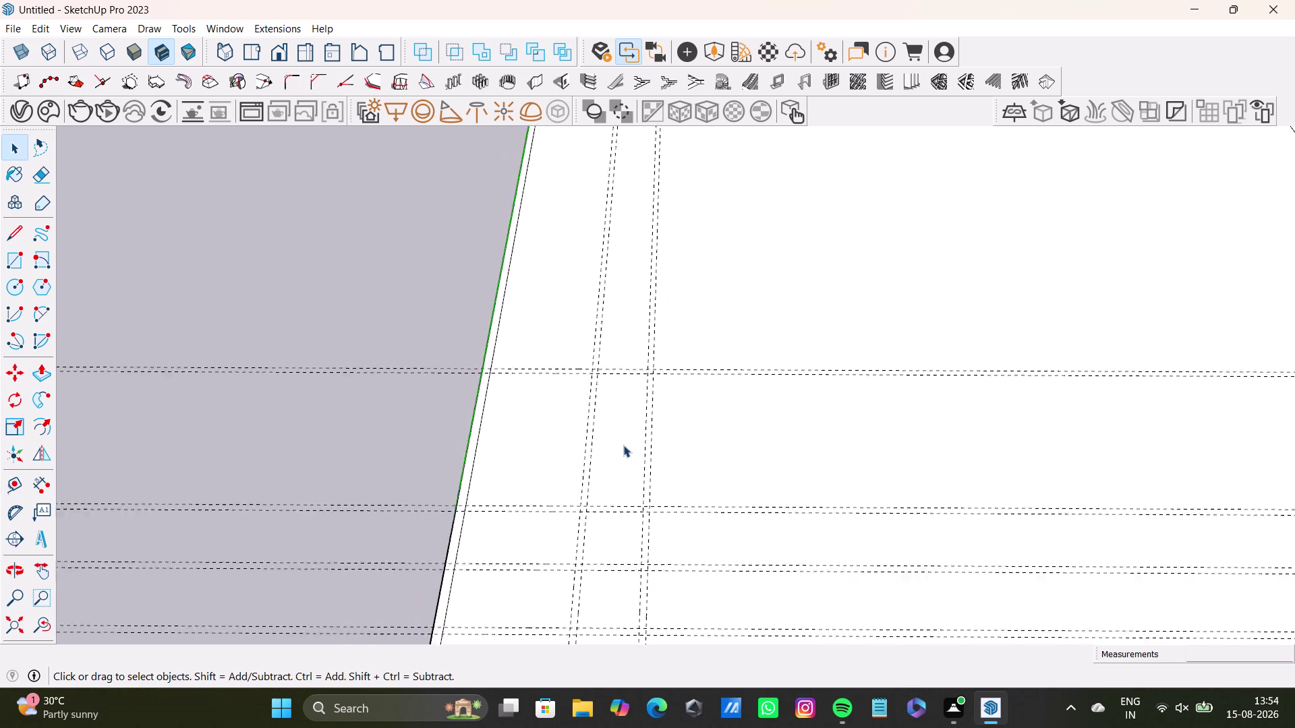
scroll(down, 3)
middle_drag(629, 428, 566, 502)
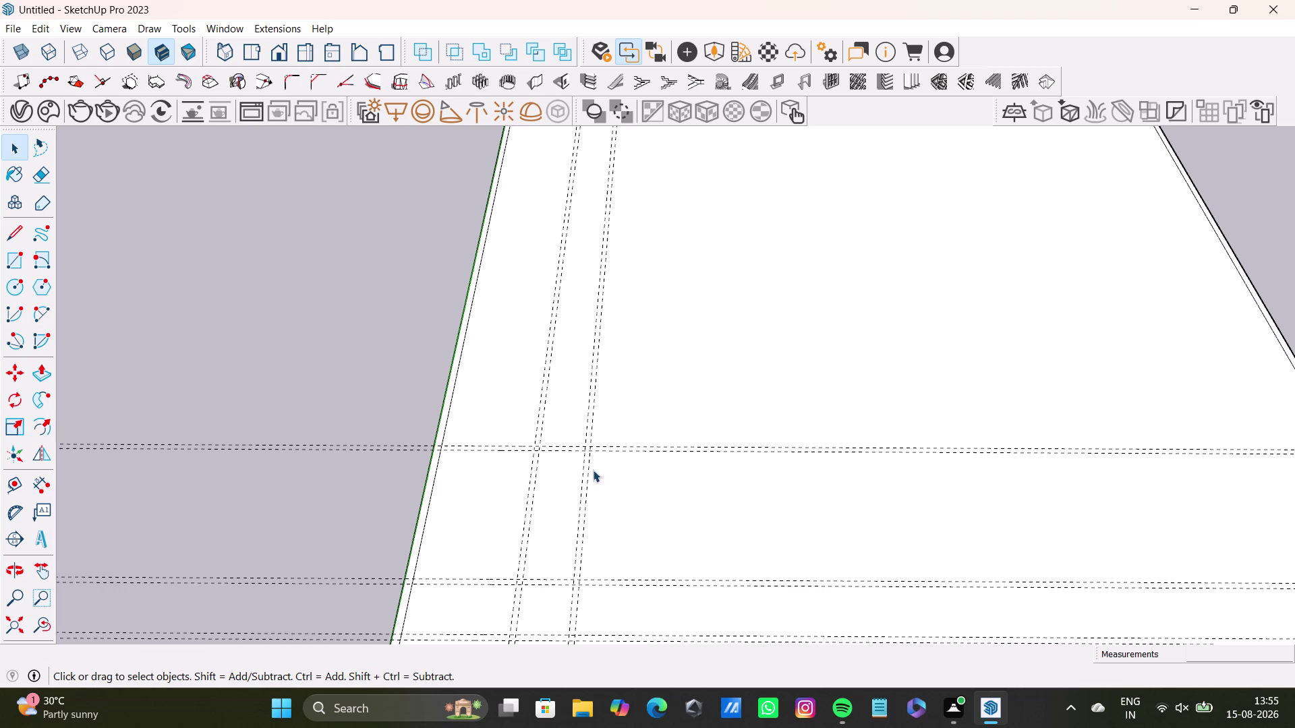
scroll(up, 3)
middle_drag(605, 460, 634, 492)
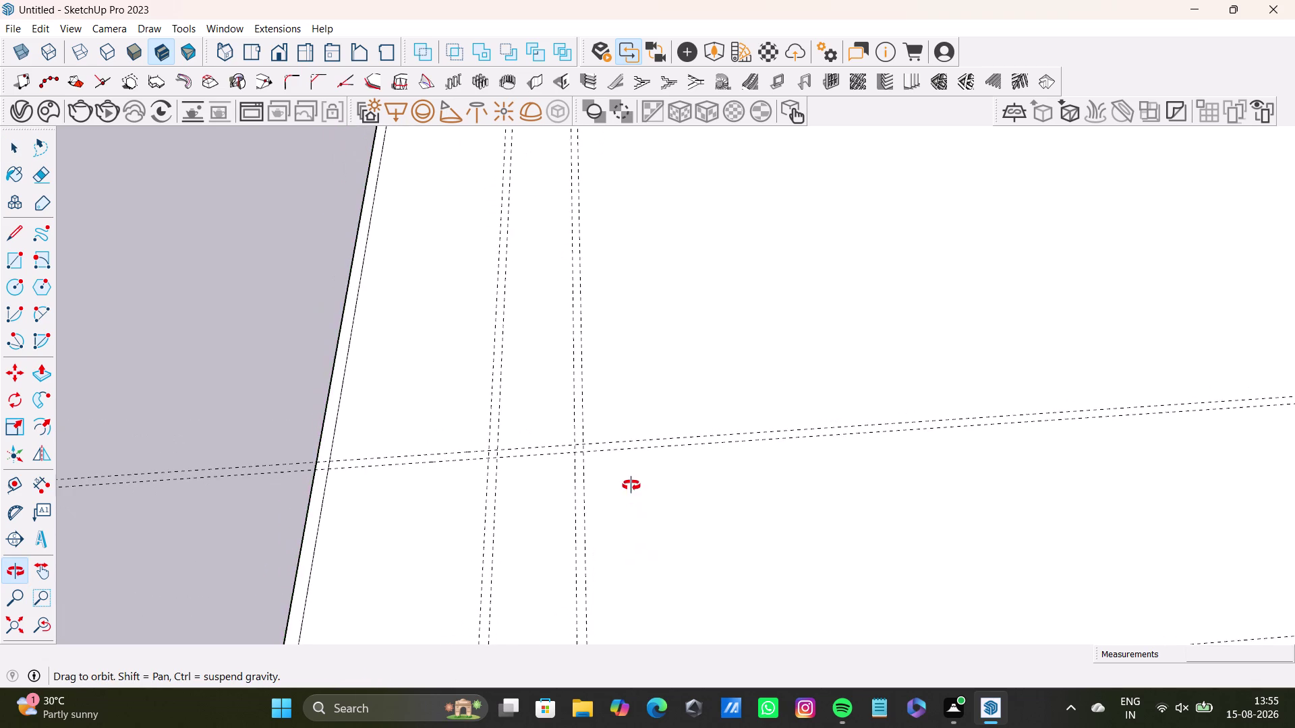
middle_drag(634, 491, 629, 482)
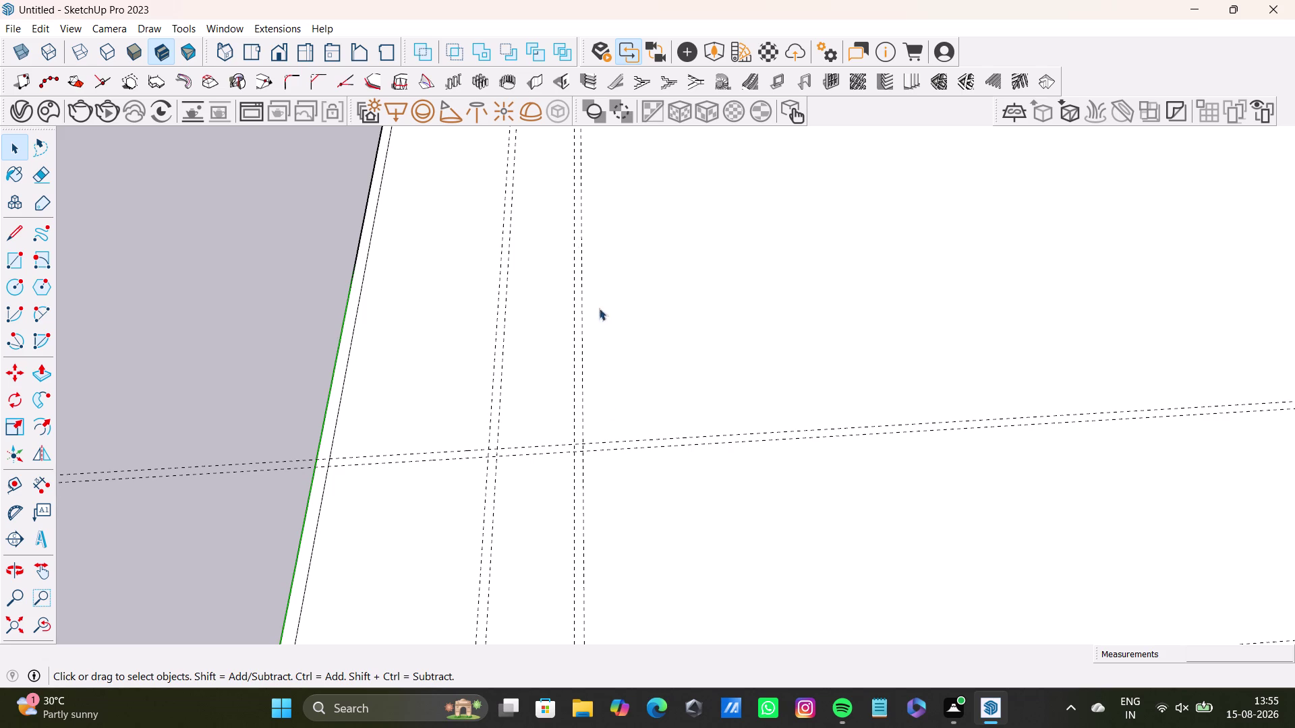
scroll(down, 3)
middle_drag(729, 497, 577, 350)
scroll(down, 3)
scroll(up, 3)
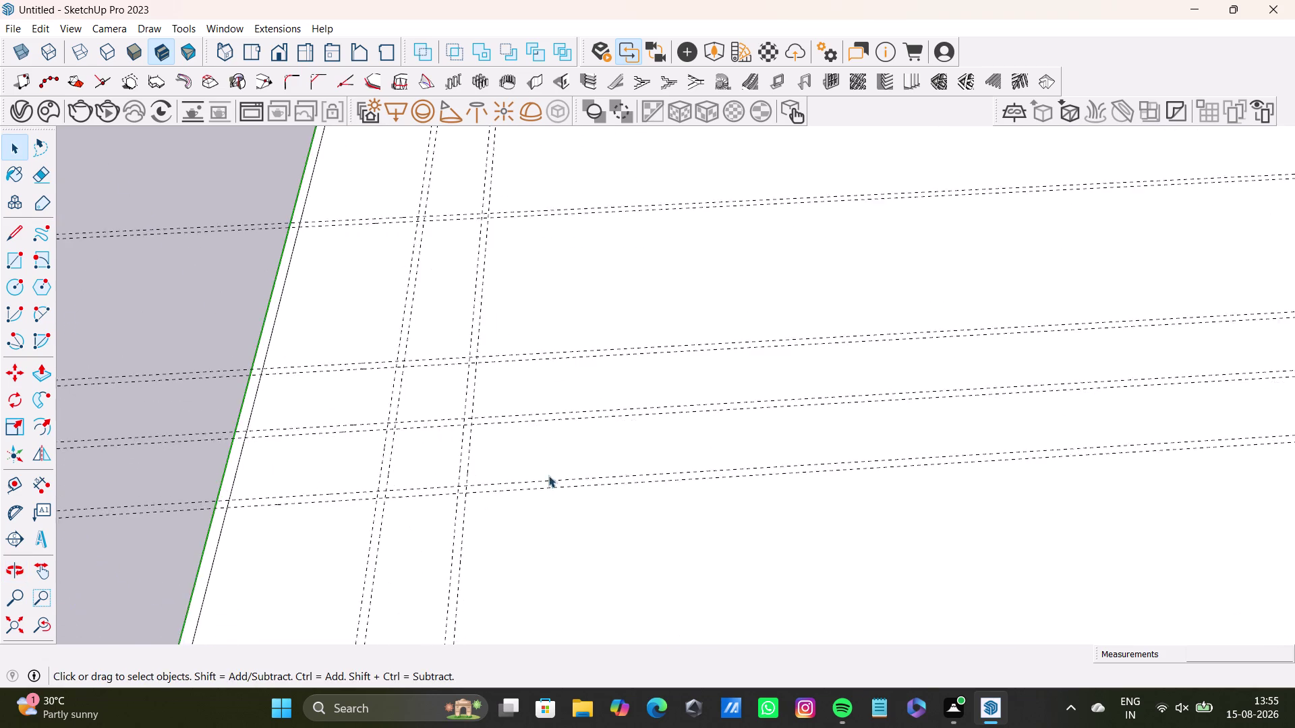
middle_drag(548, 463, 570, 323)
middle_drag(597, 435, 597, 435)
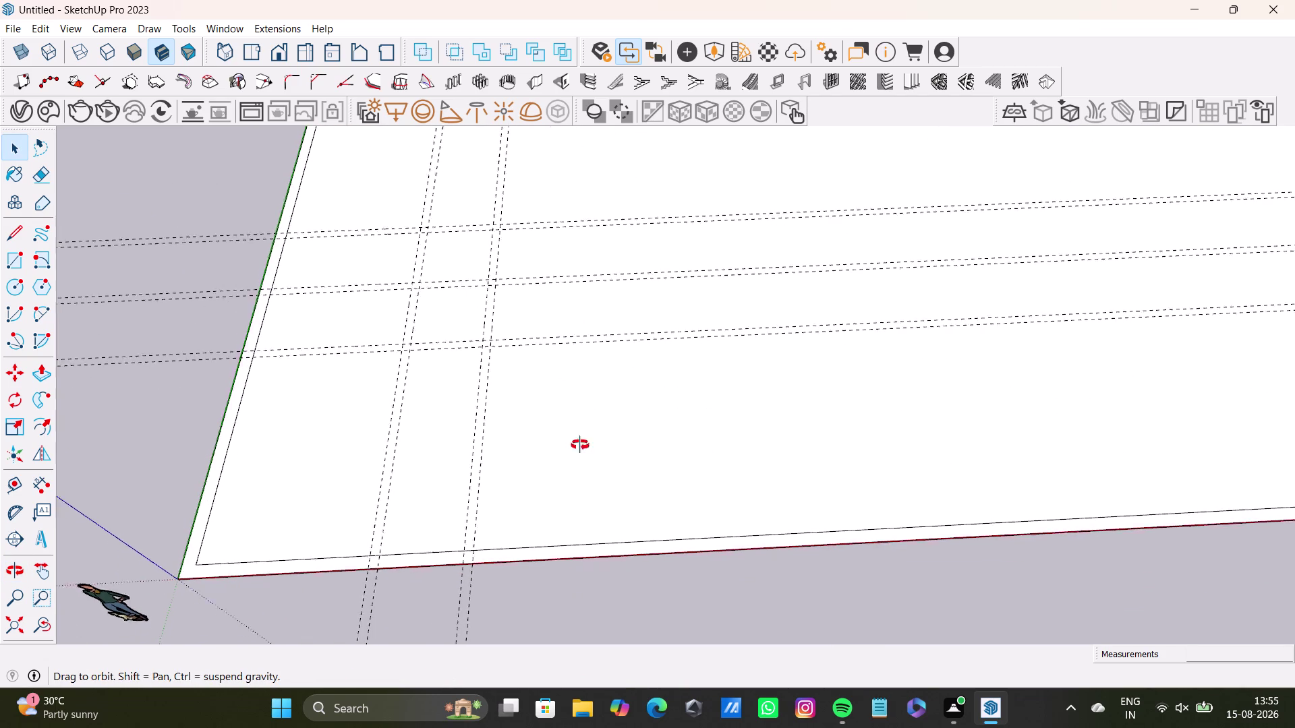
middle_drag(597, 435, 597, 467)
Place a guide 14'9" off an existing guide, plus a parallel guide 6 inches beyond it.
key(t)
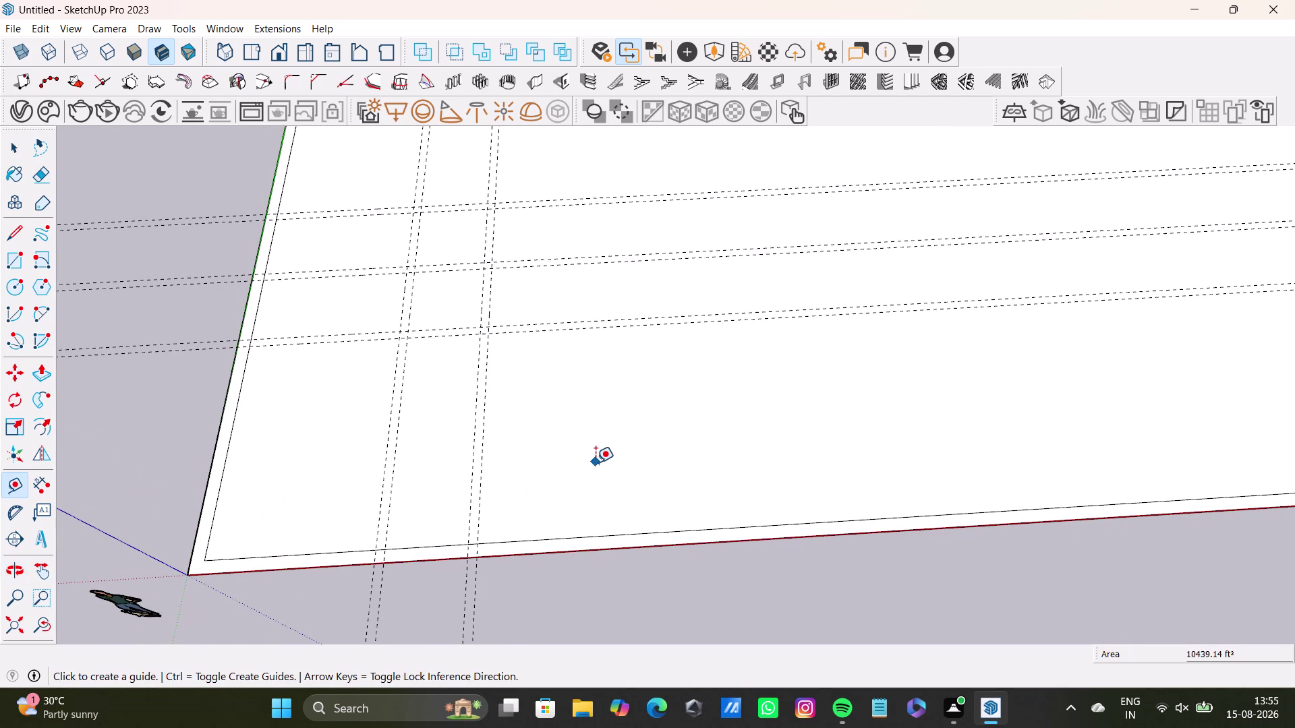
key(Return)
drag(484, 453, 499, 452)
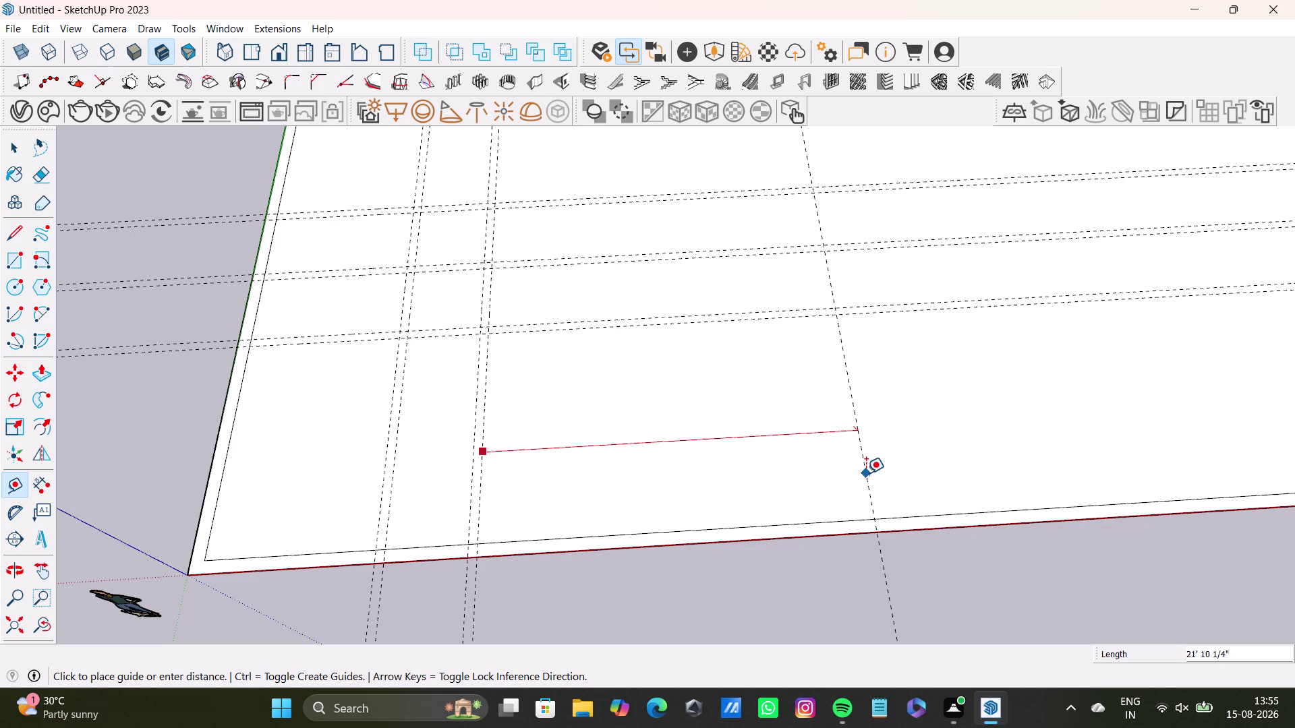
text(14)
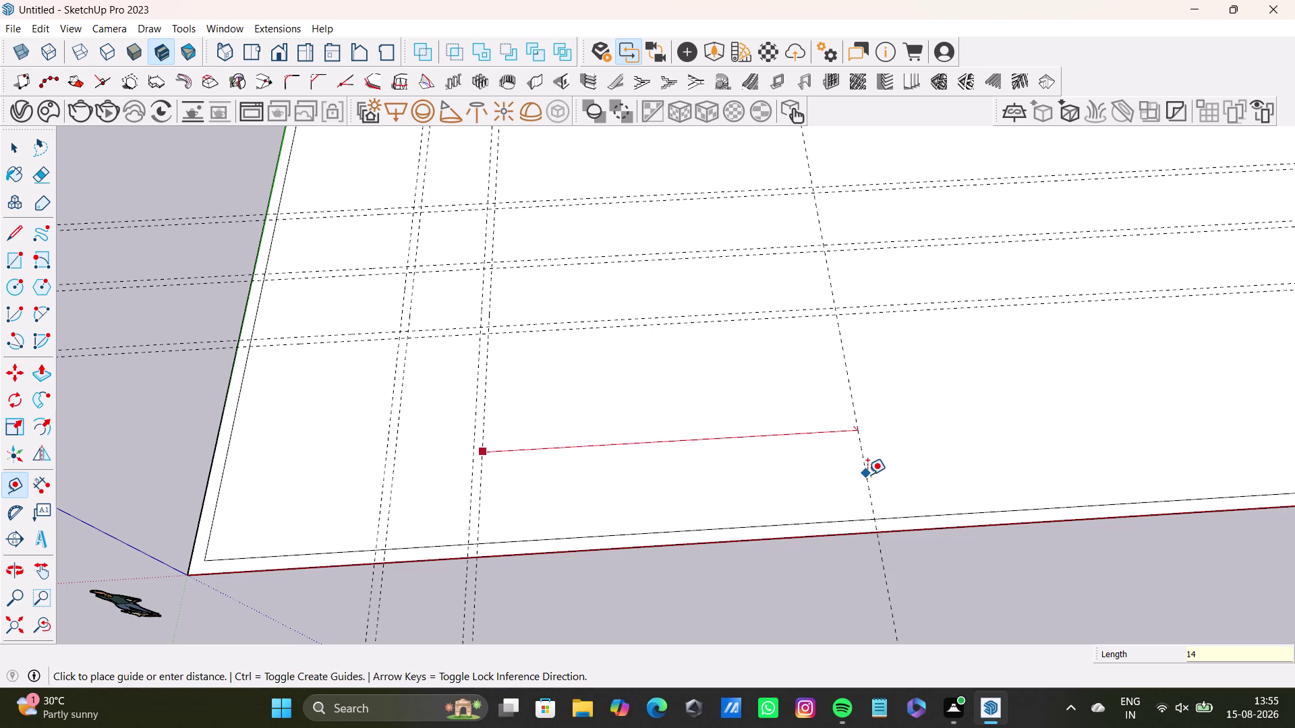
key(apostrophe)
text(9")
key(Return)
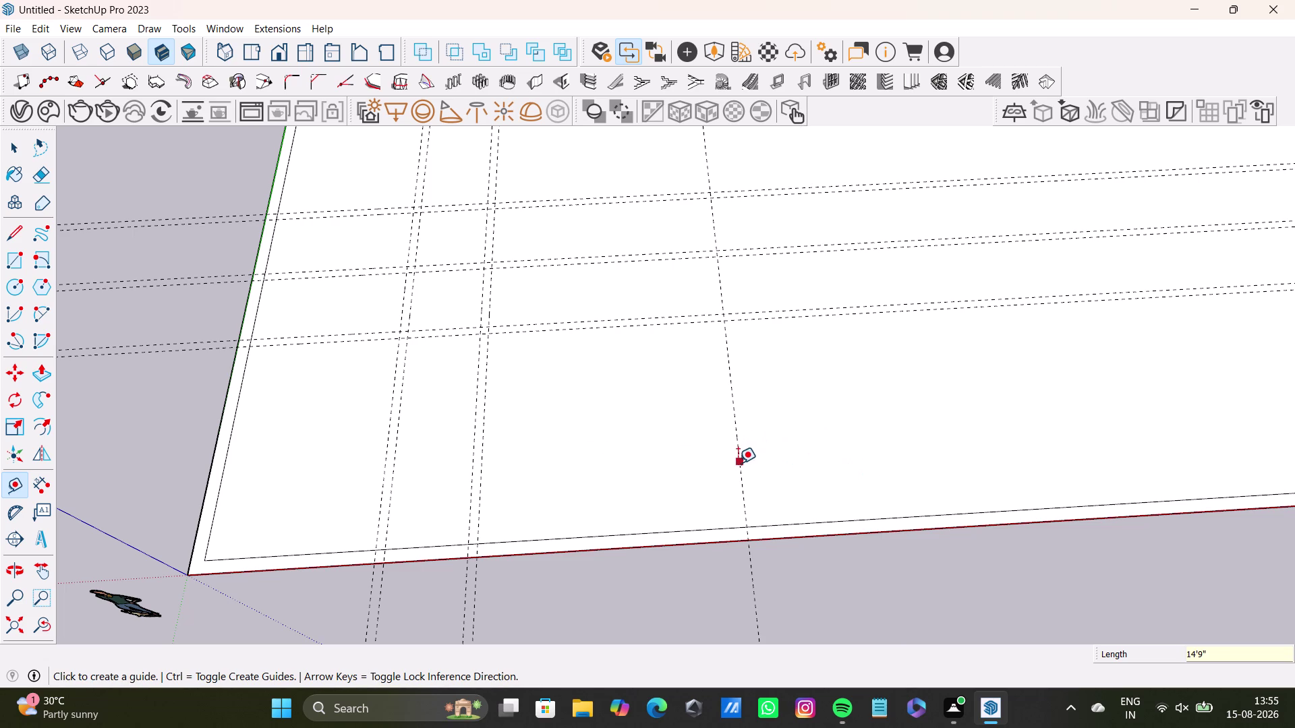
click(738, 463)
text(6")
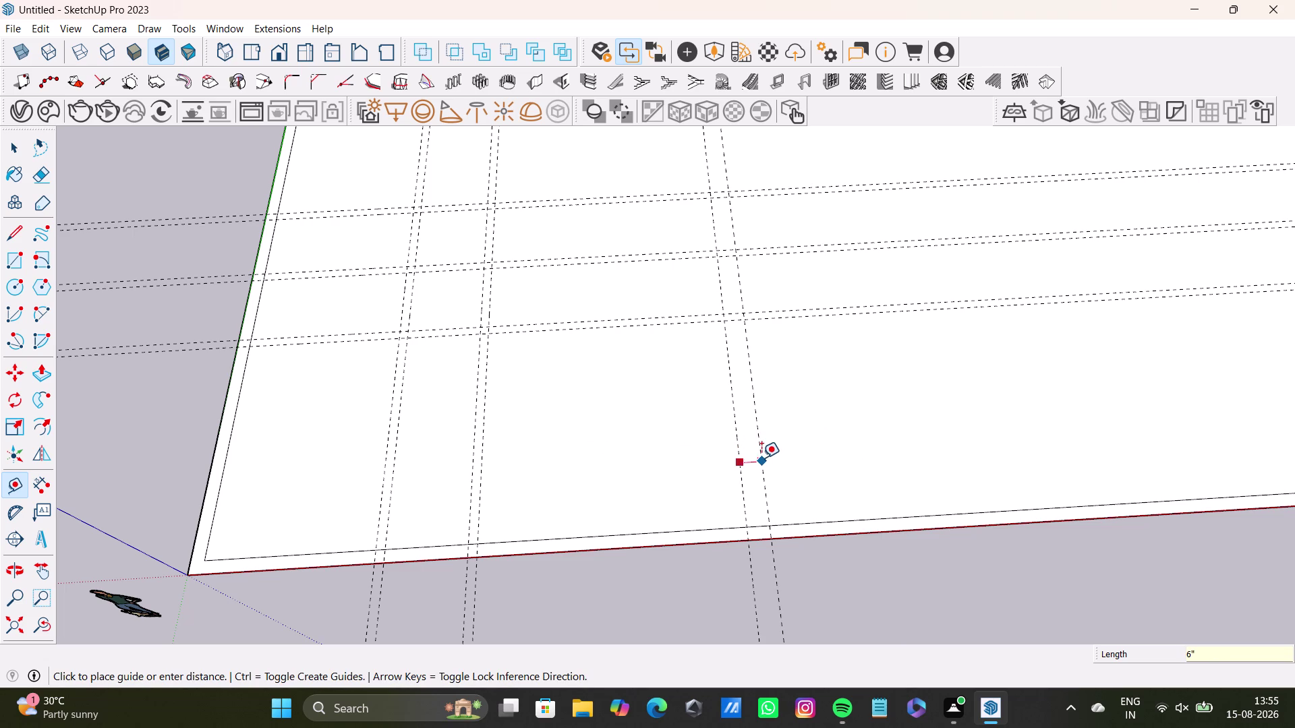
key(Return)
Add another guide 14' further along with its 6-inch partner guide, then stop placing guides.
click(751, 468)
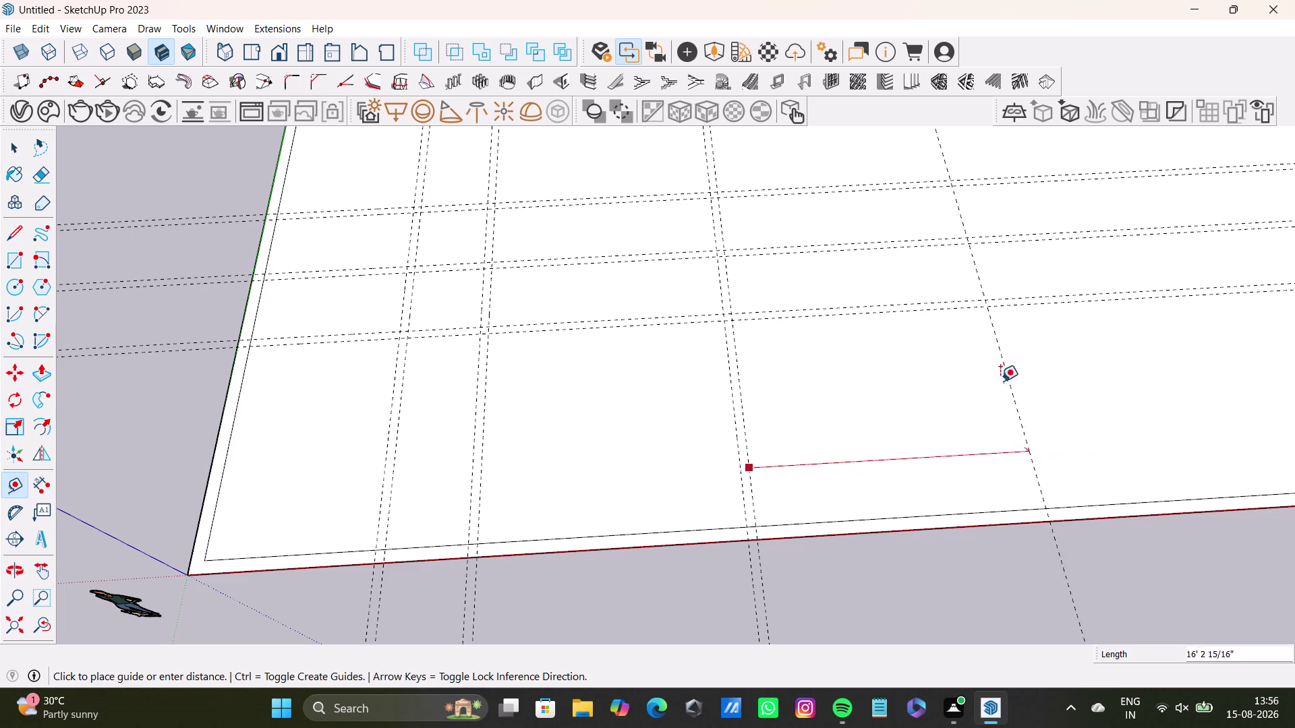
scroll(down, 3)
middle_drag(1110, 400, 902, 406)
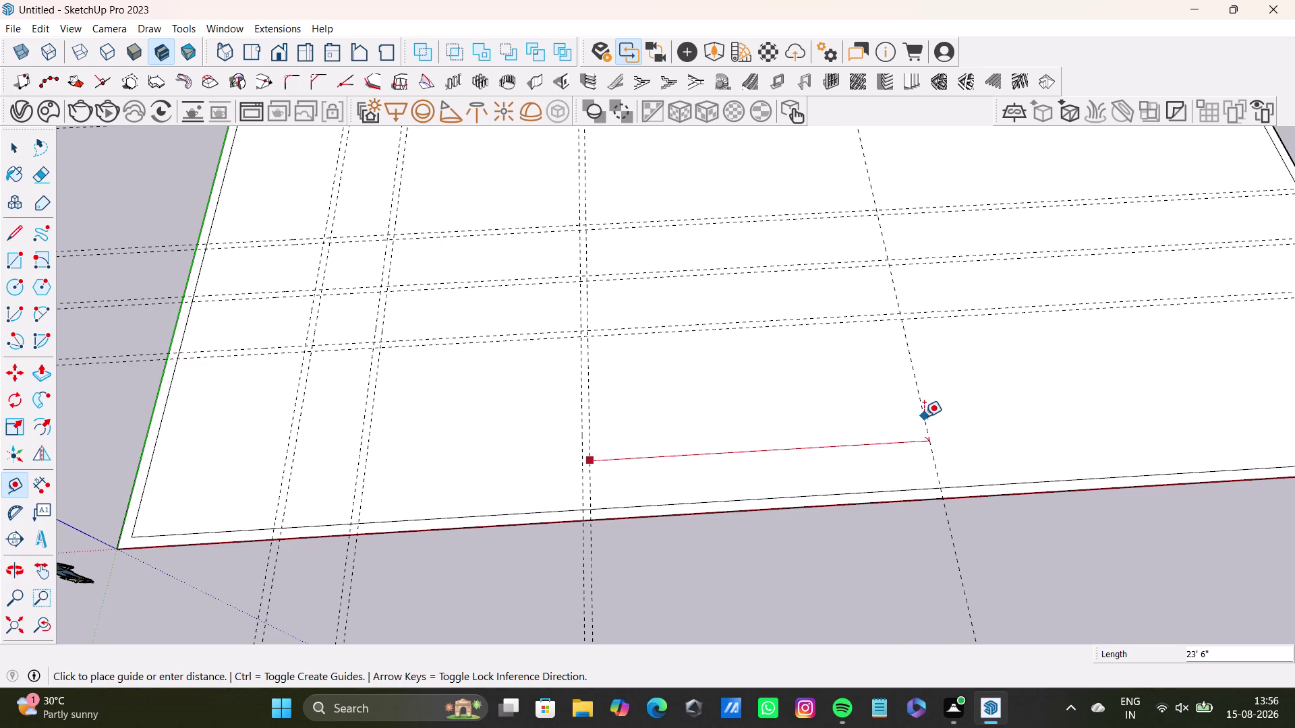
text(14)
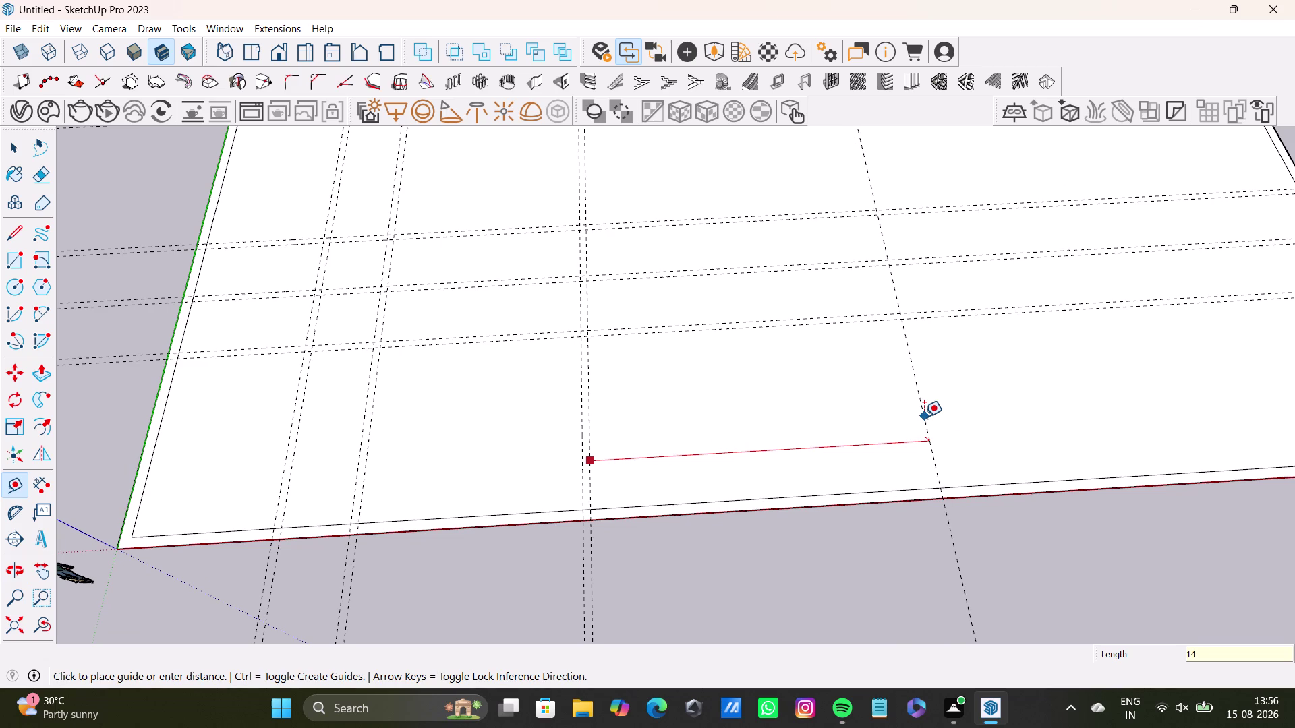
key(apostrophe)
key(Return)
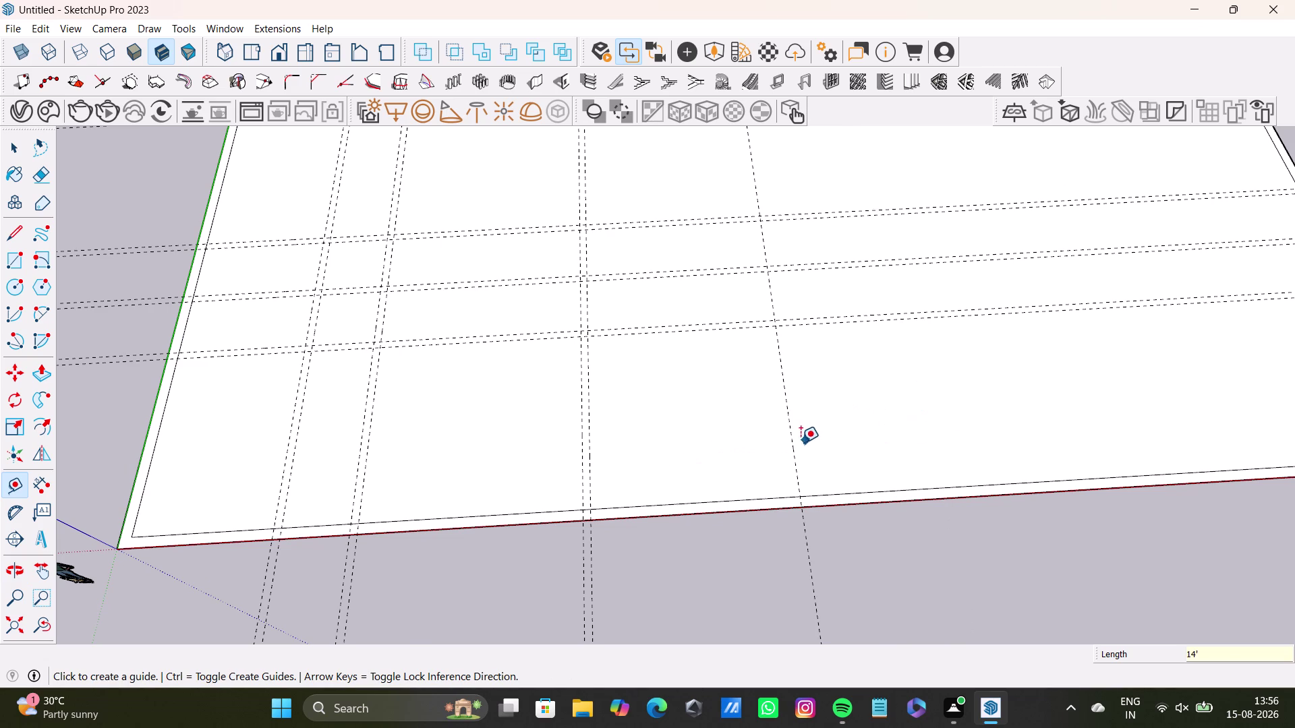
click(796, 451)
text(6)
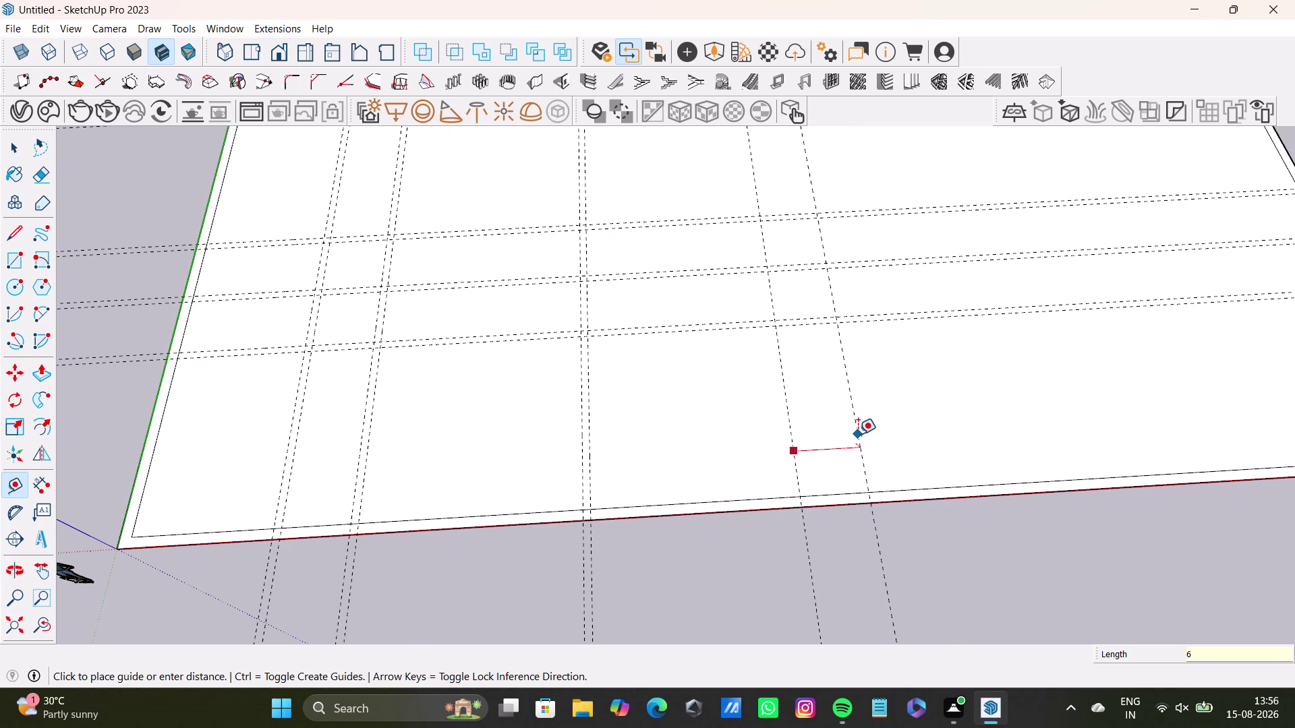
text(")
key(Return)
click(723, 495)
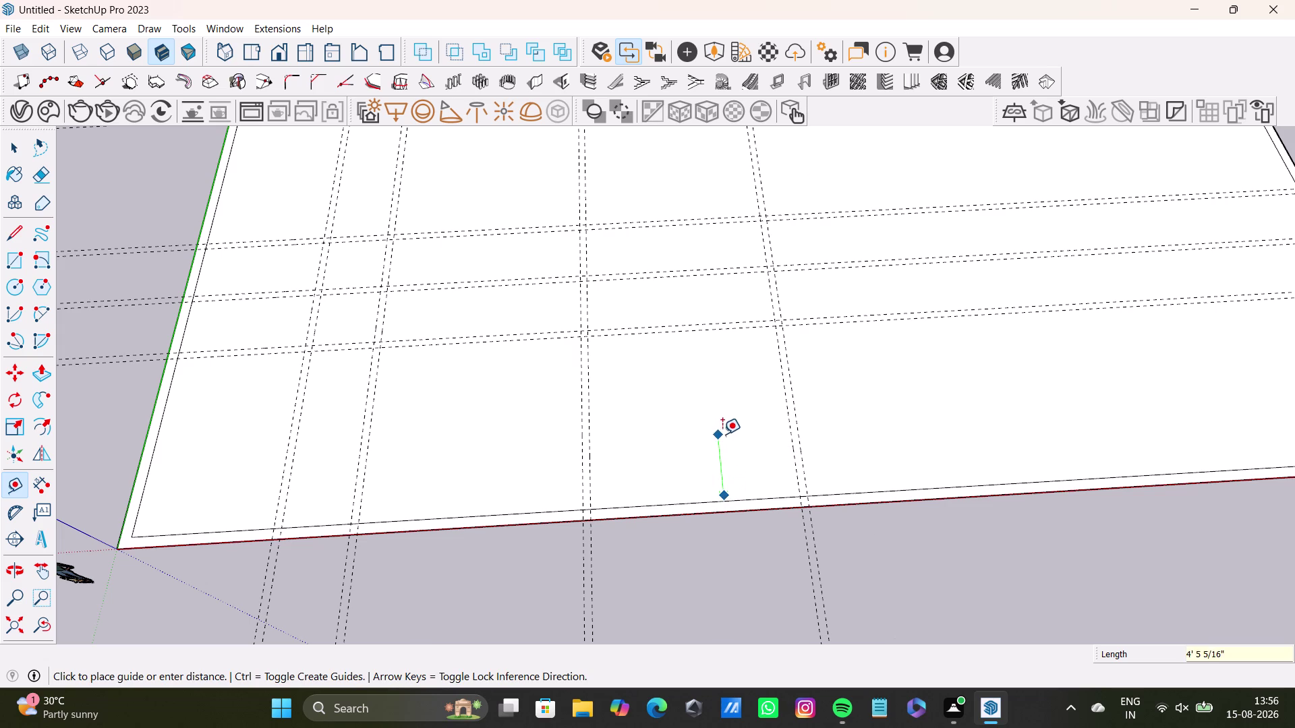
key(space)
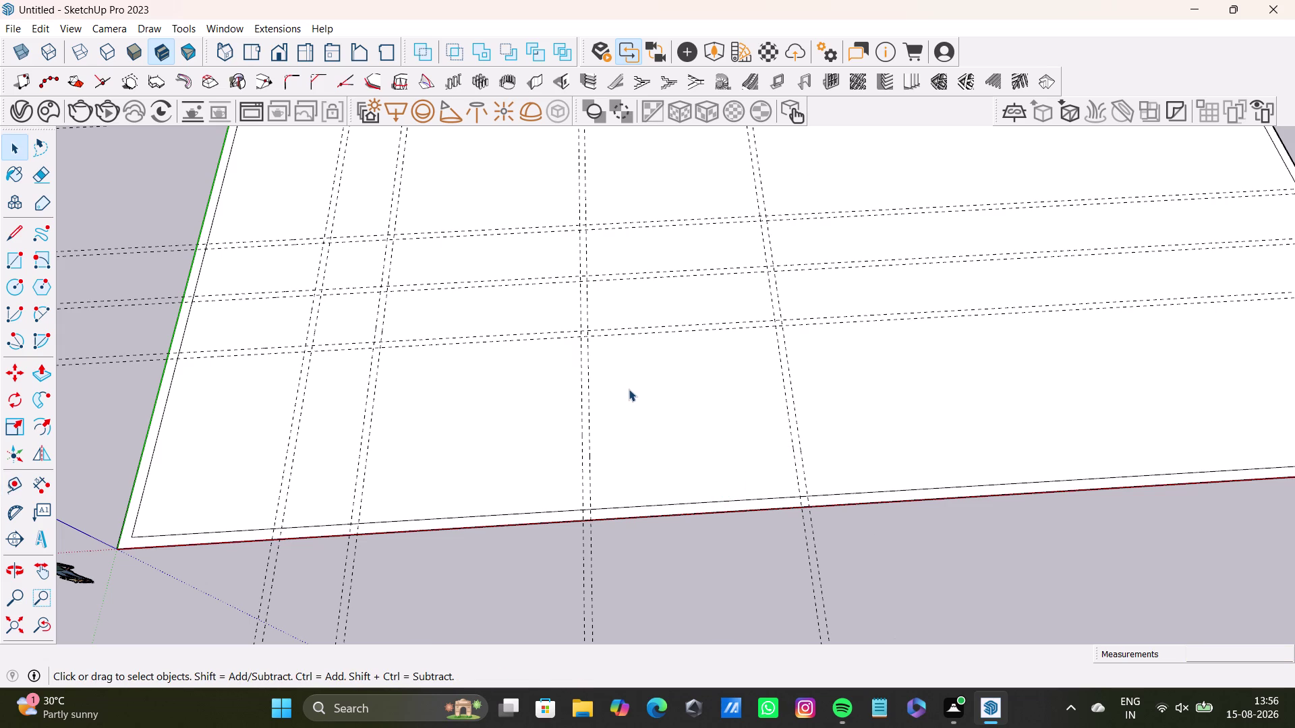
click(18, 241)
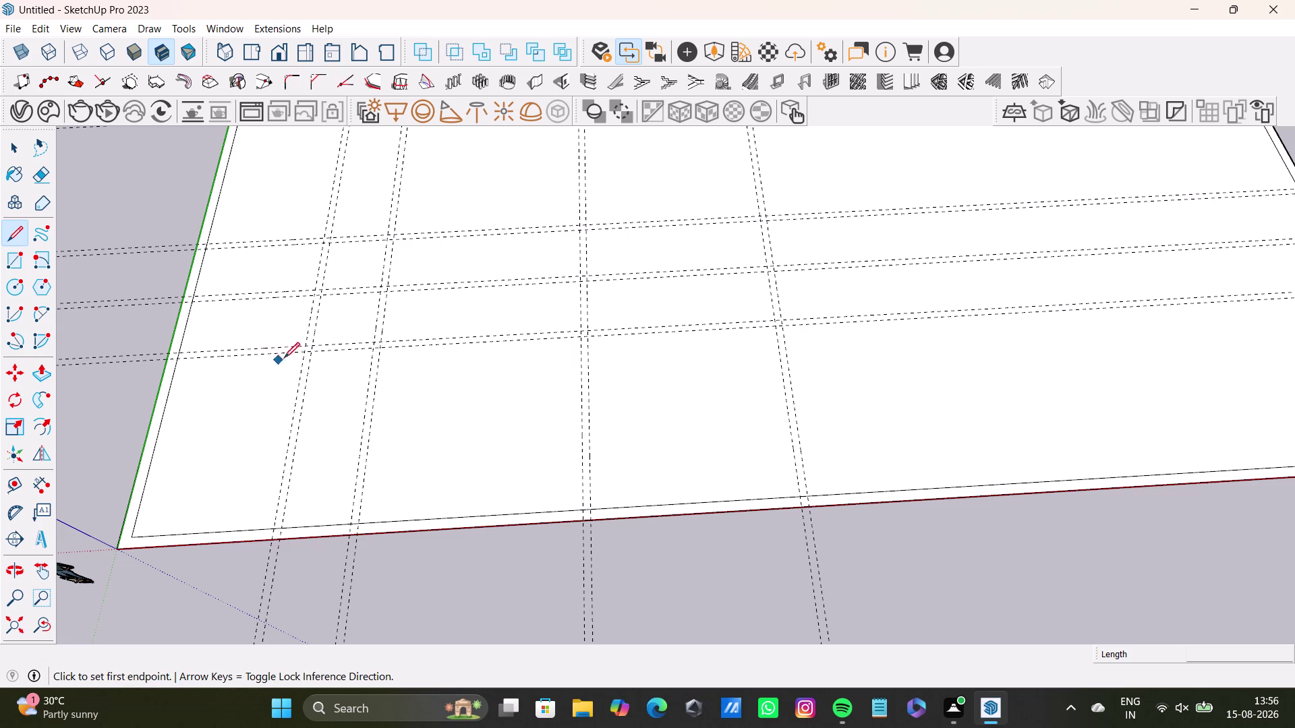
Finish the first wall outline at the guide intersection, closing its 6-inch end back to the outline.
scroll(down, 3)
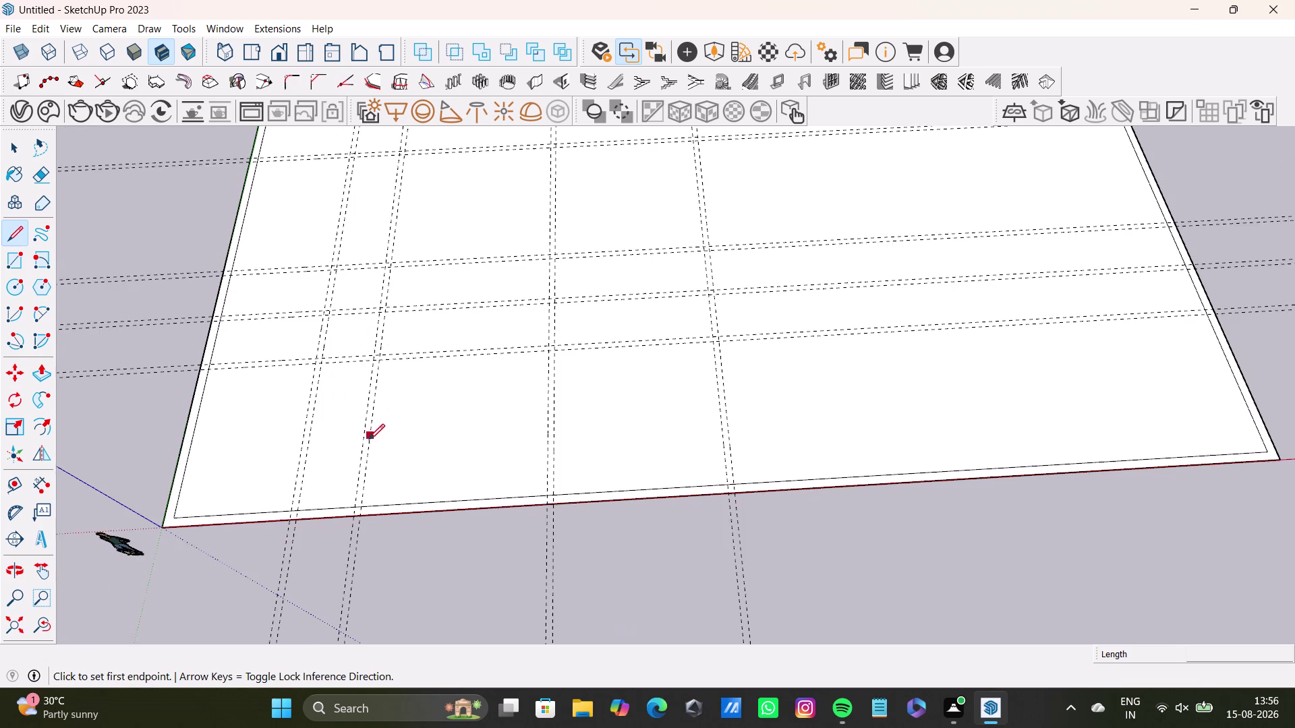
scroll(down, 3)
middle_drag(373, 436, 573, 434)
scroll(up, 3)
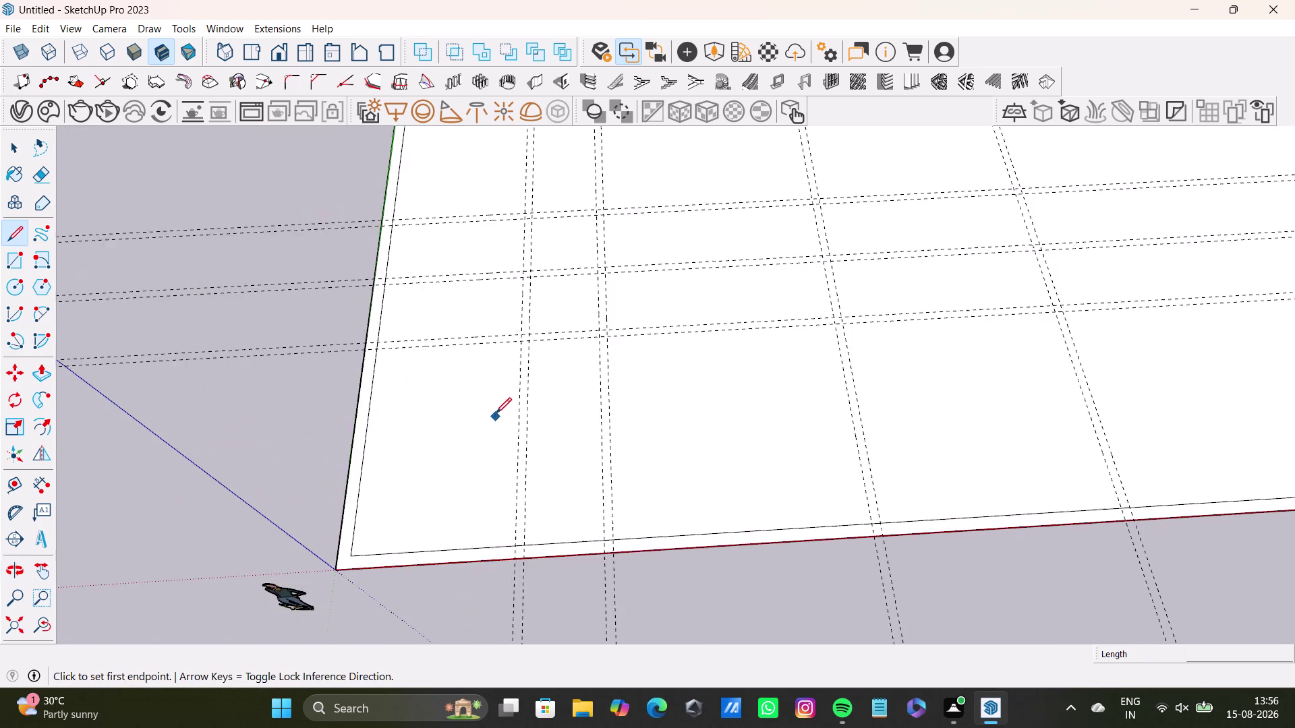
scroll(up, 3)
scroll(up, 3)
drag(335, 313, 348, 313)
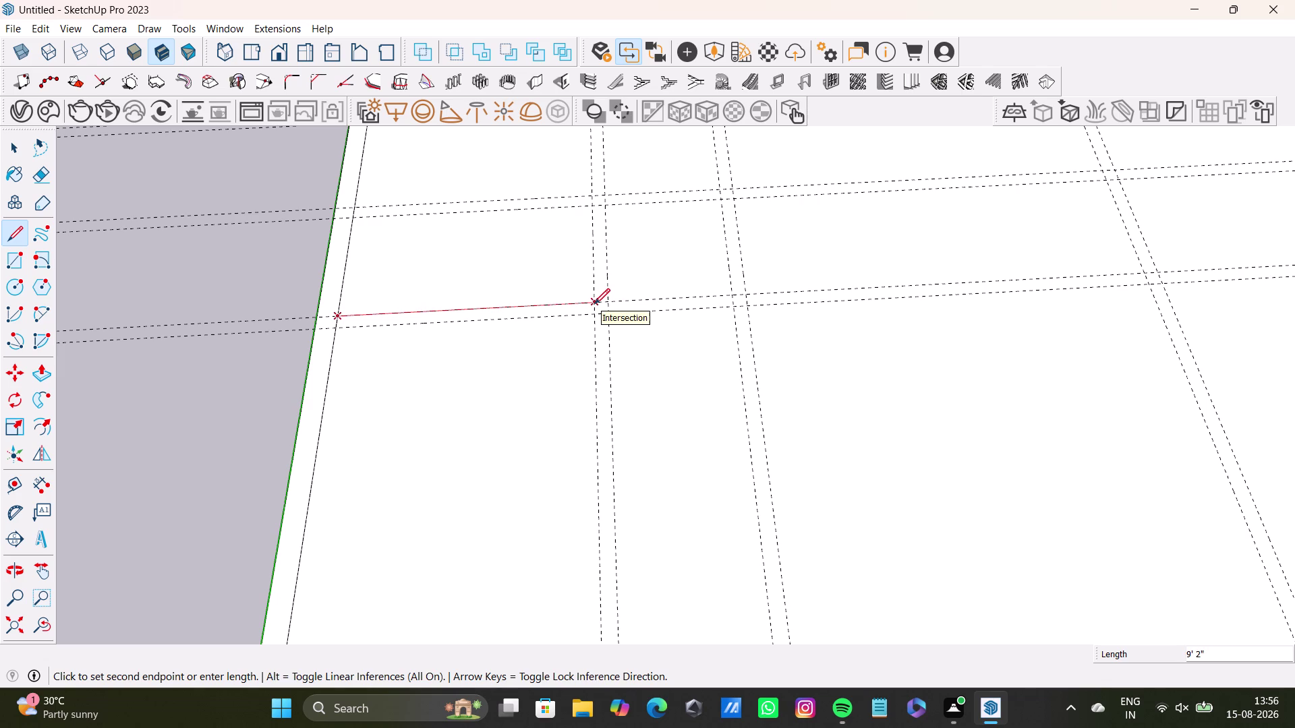
middle_drag(598, 326, 570, 292)
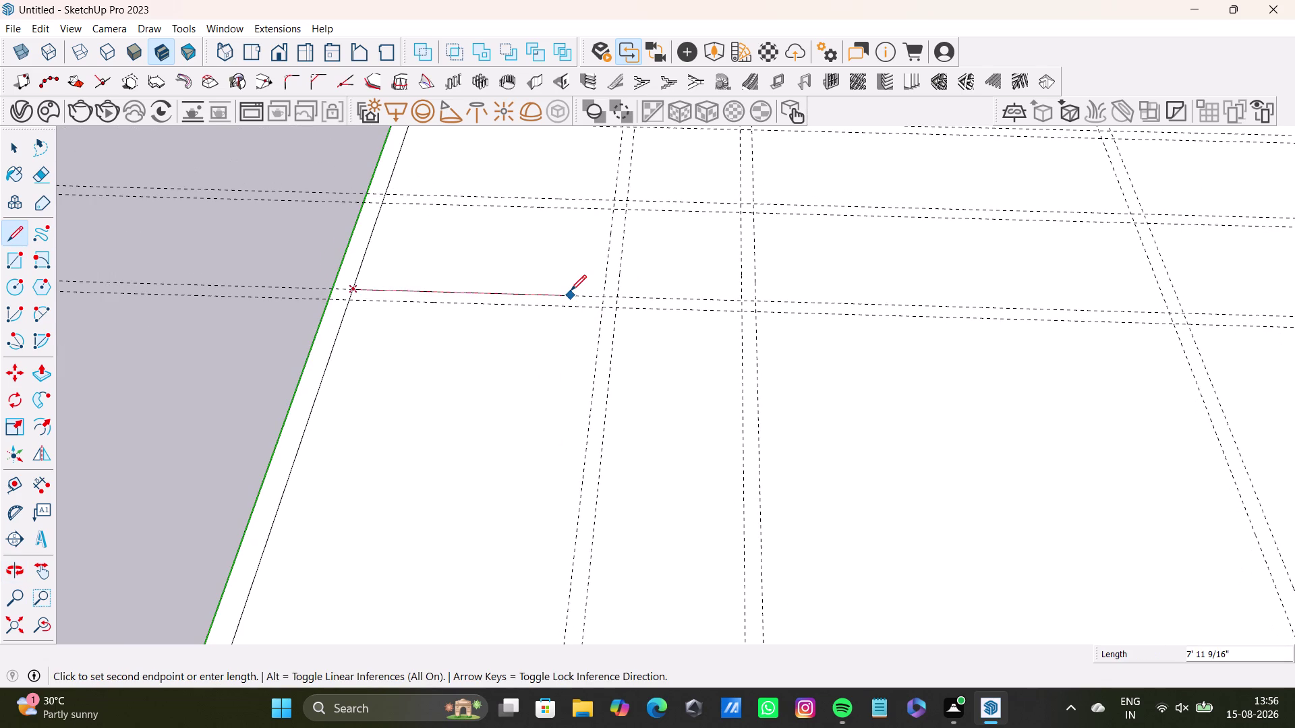
click(619, 294)
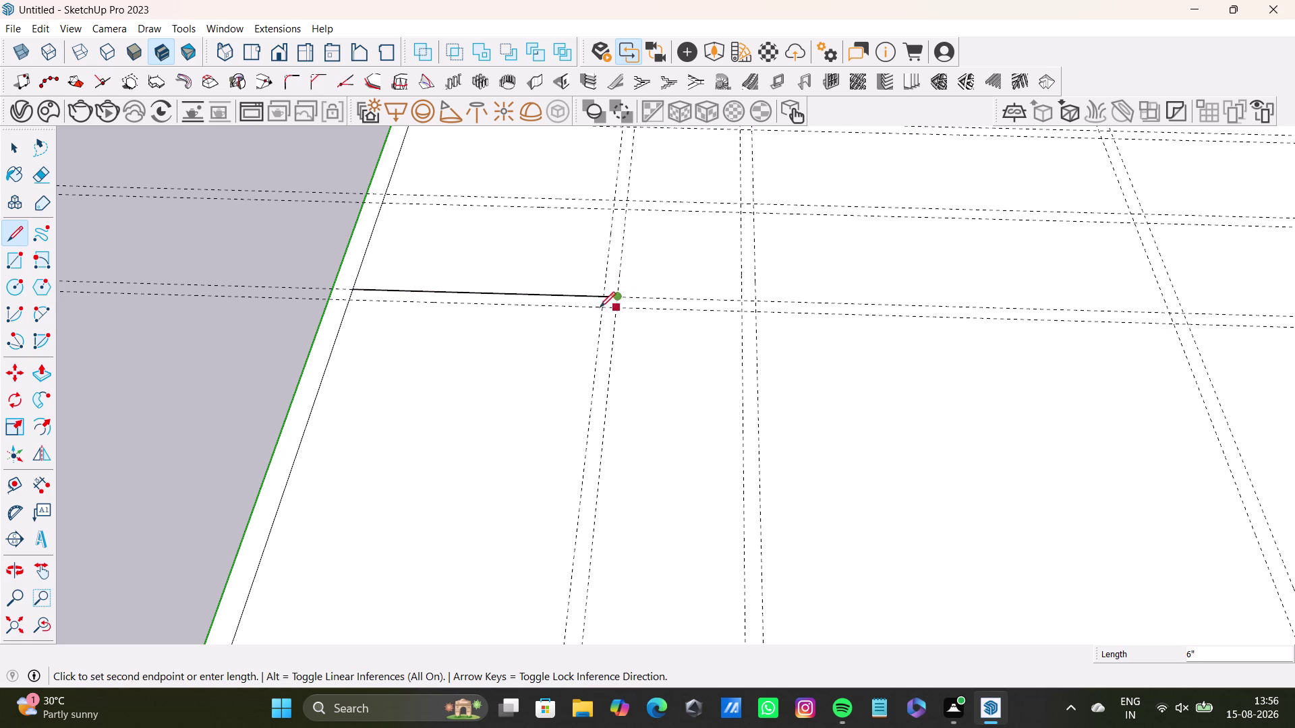
scroll(up, 3)
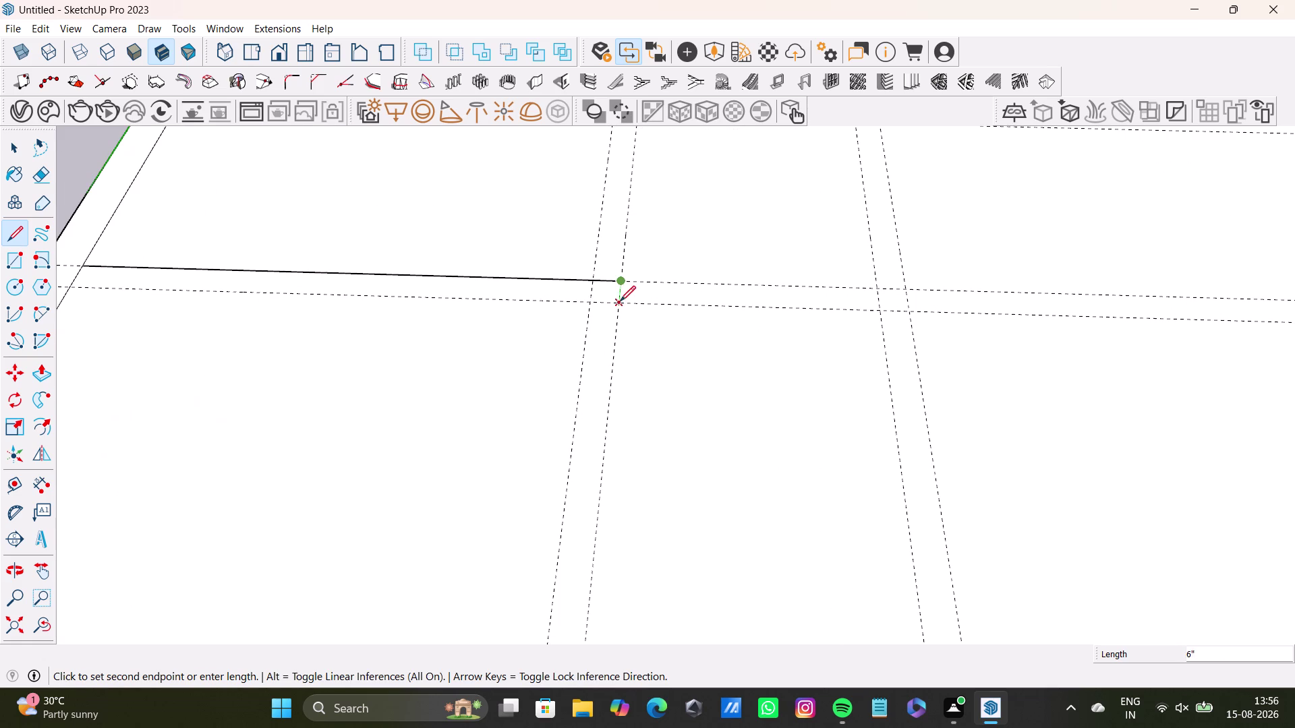
drag(620, 301, 610, 301)
scroll(down, 3)
middle_drag(138, 297, 383, 343)
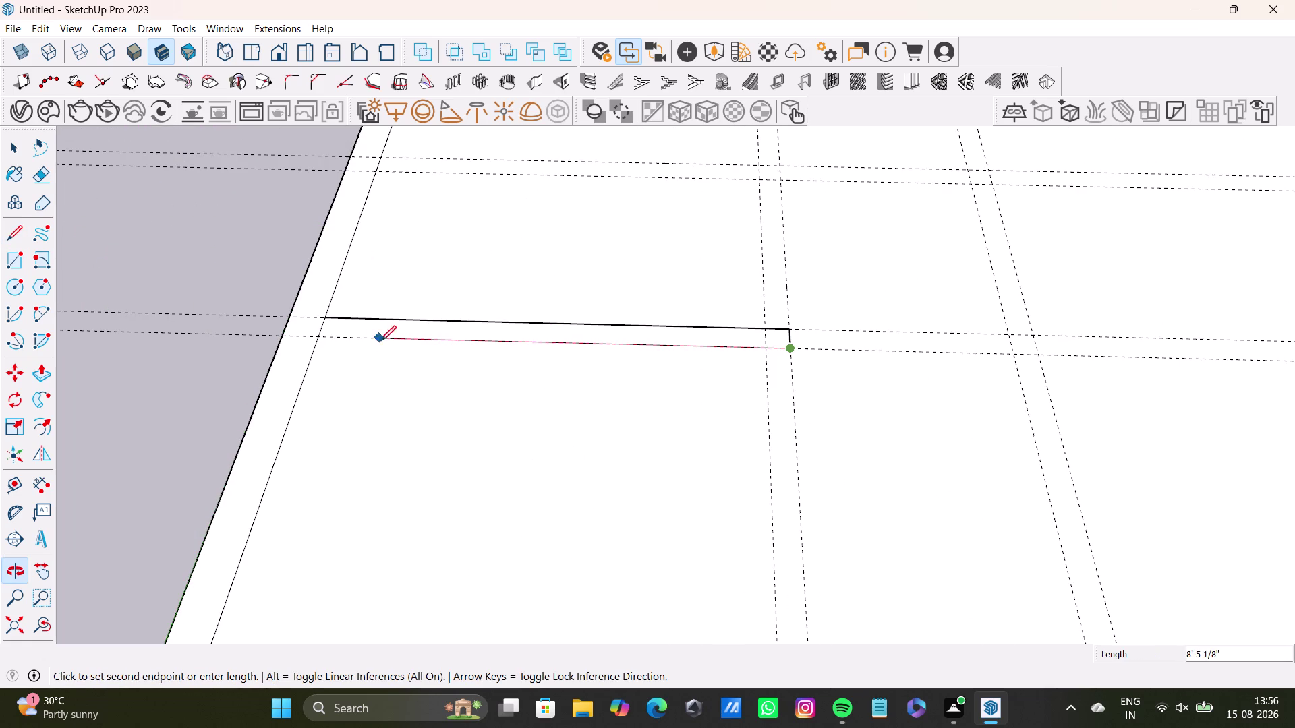
click(320, 331)
click(327, 316)
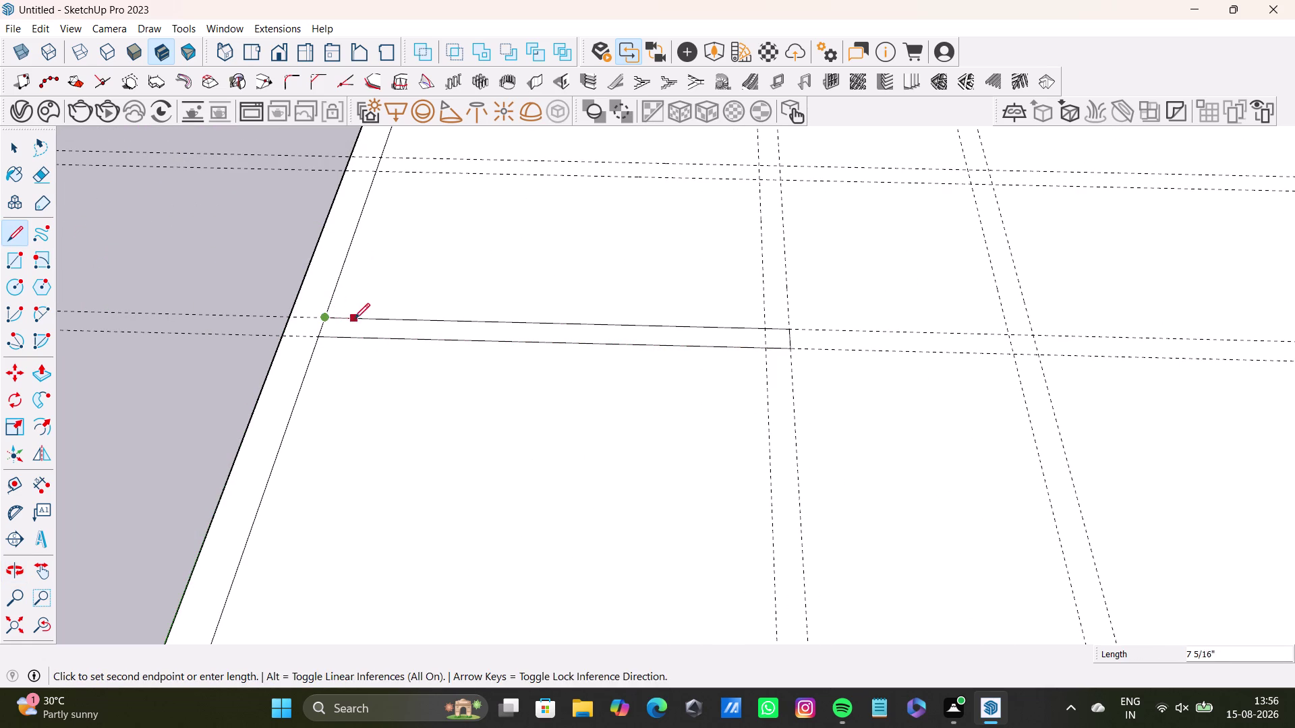
key(space)
Start the next wall edge at the floor outline and run it to the guide intersection.
scroll(down, 3)
middle_drag(455, 418, 422, 261)
scroll(down, 3)
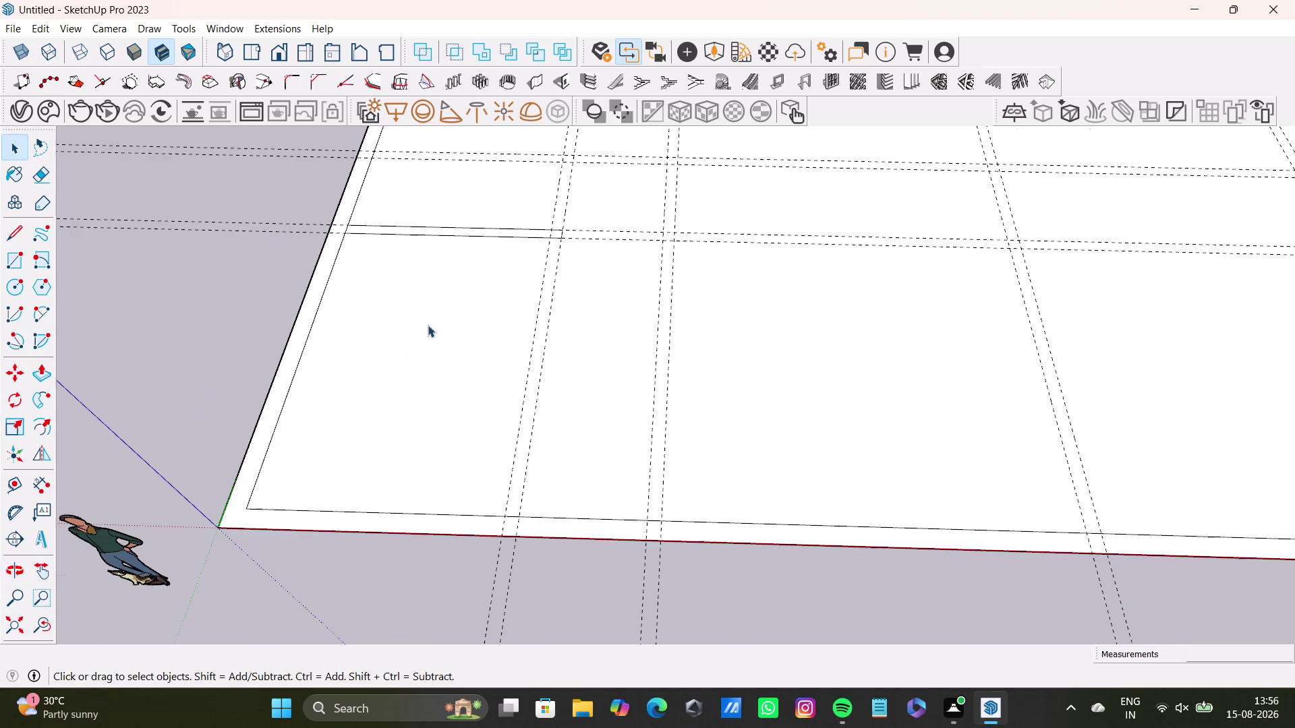
middle_drag(425, 331, 420, 409)
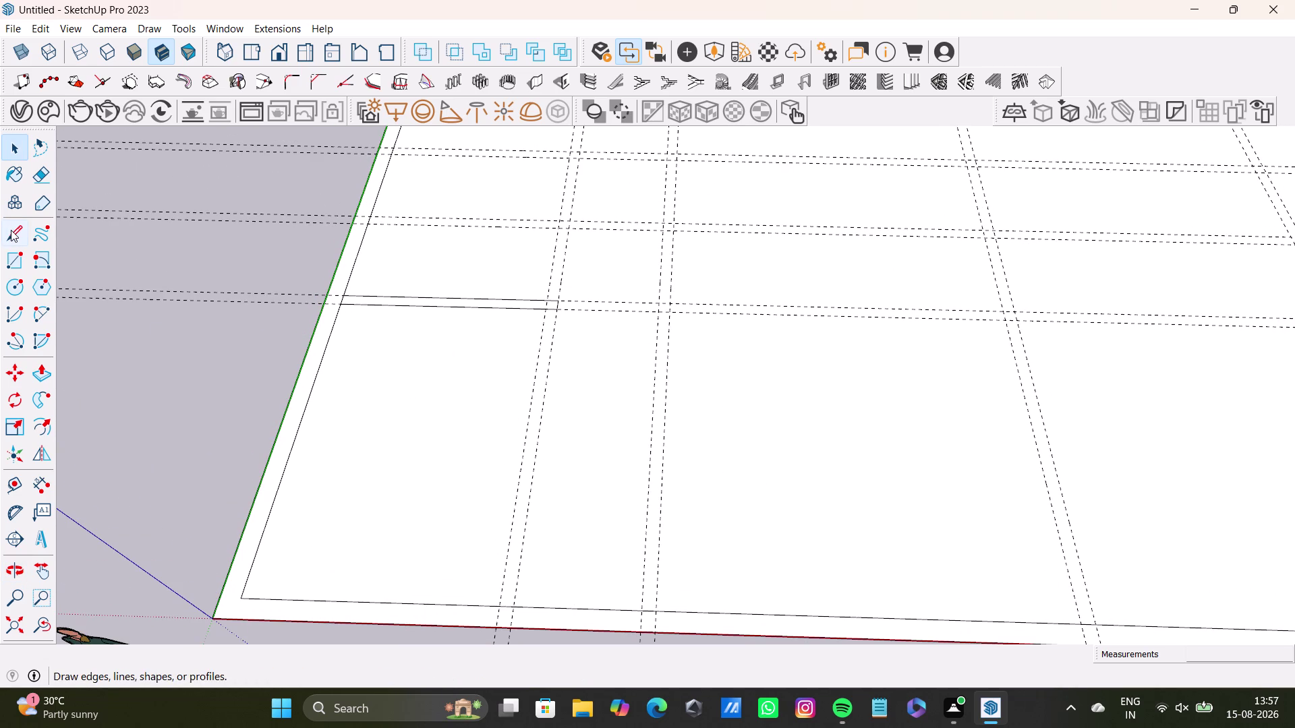
click(12, 230)
scroll(up, 3)
scroll(down, 3)
scroll(down, 3)
middle_drag(390, 320, 397, 454)
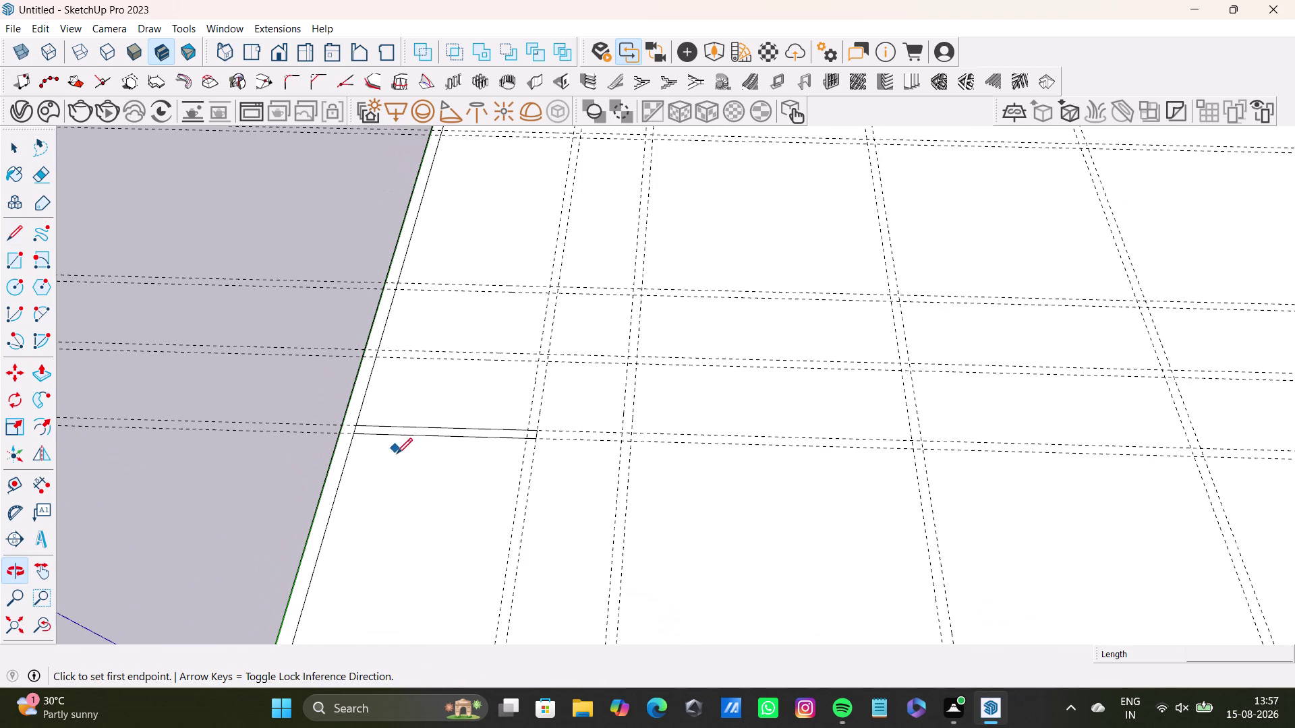
scroll(up, 3)
scroll(up, 3)
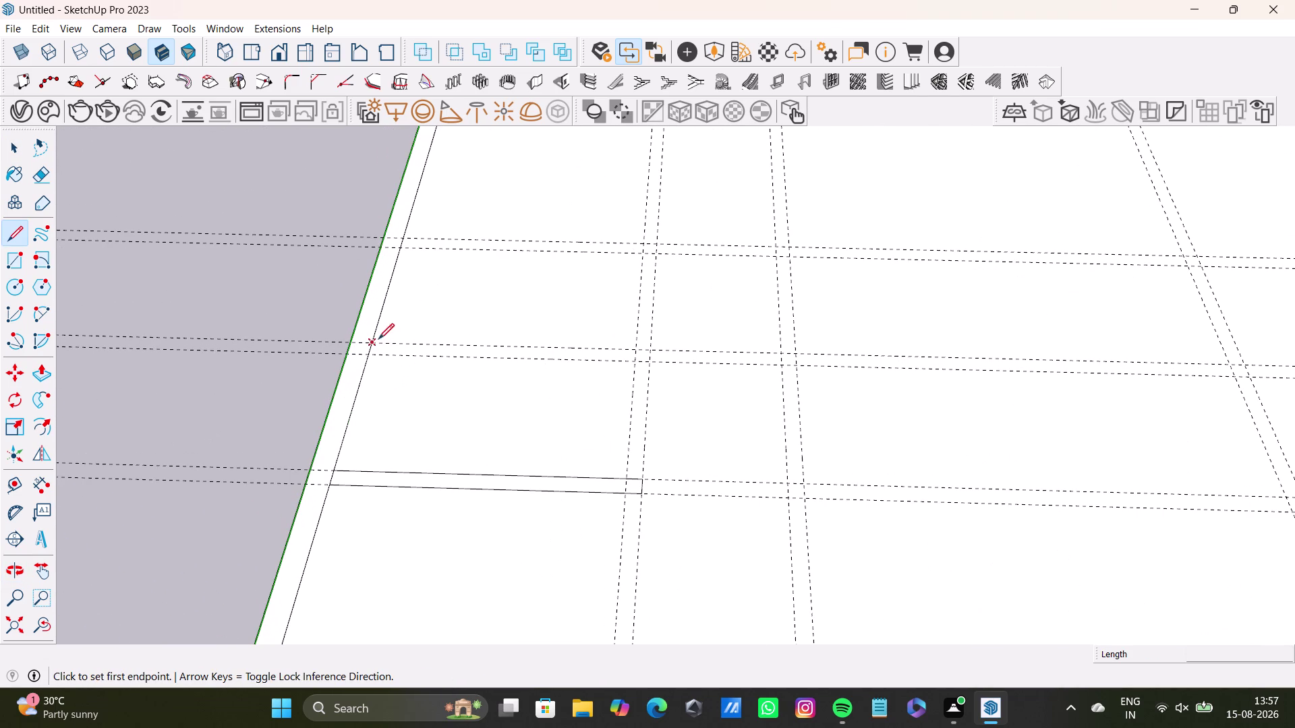
drag(370, 342, 395, 343)
click(651, 346)
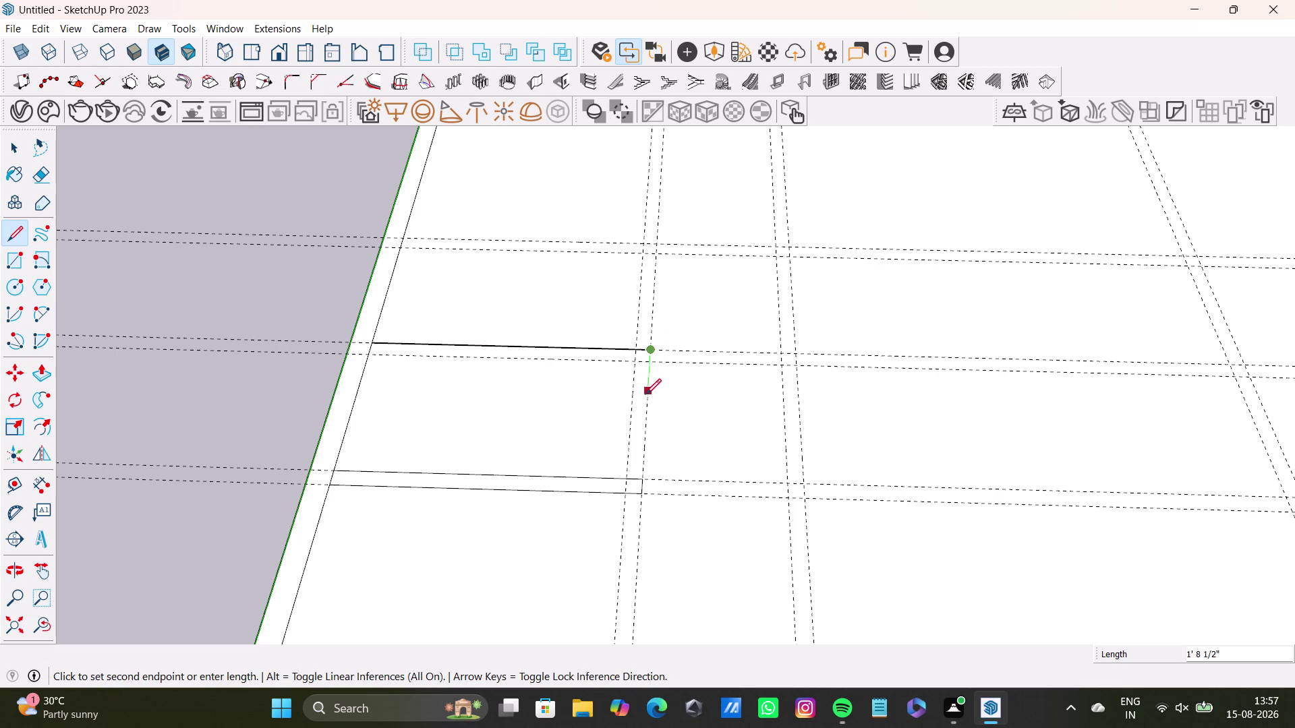
click(644, 408)
Add the short wall end along the guide and run the inner edge back to the outer wall.
drag(632, 409, 632, 402)
click(635, 363)
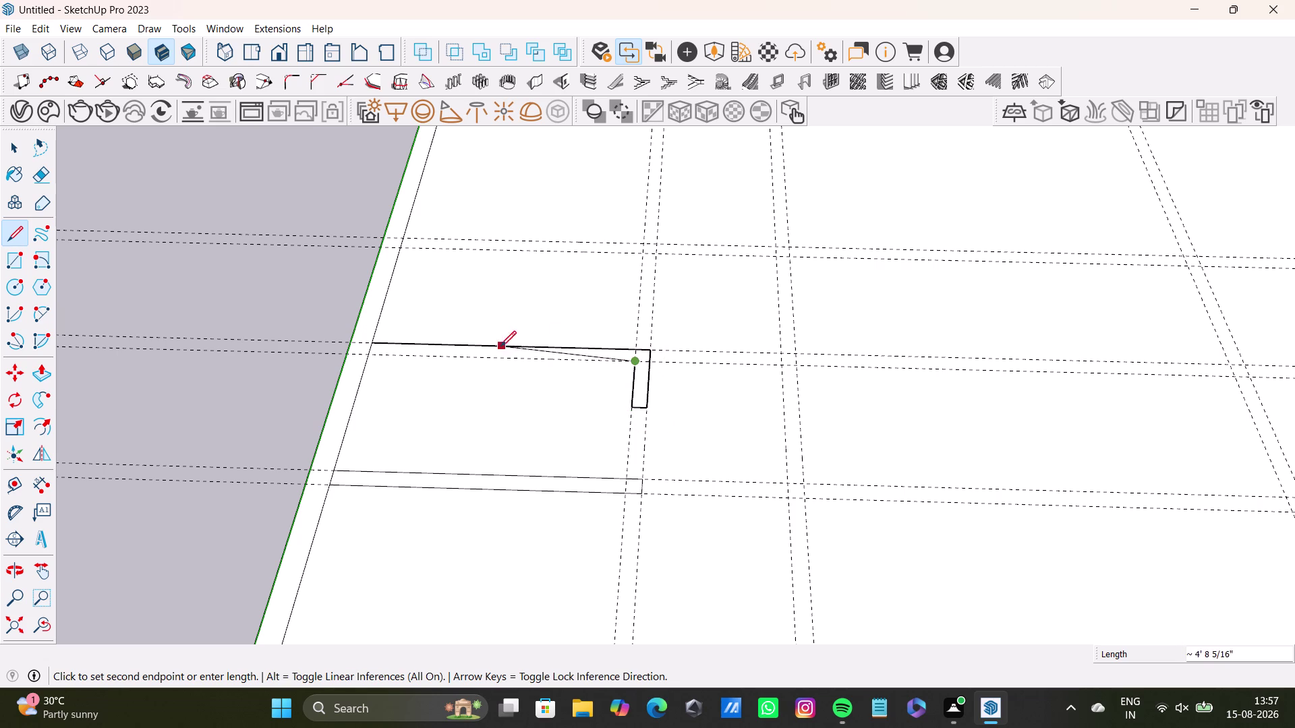
click(366, 355)
click(372, 344)
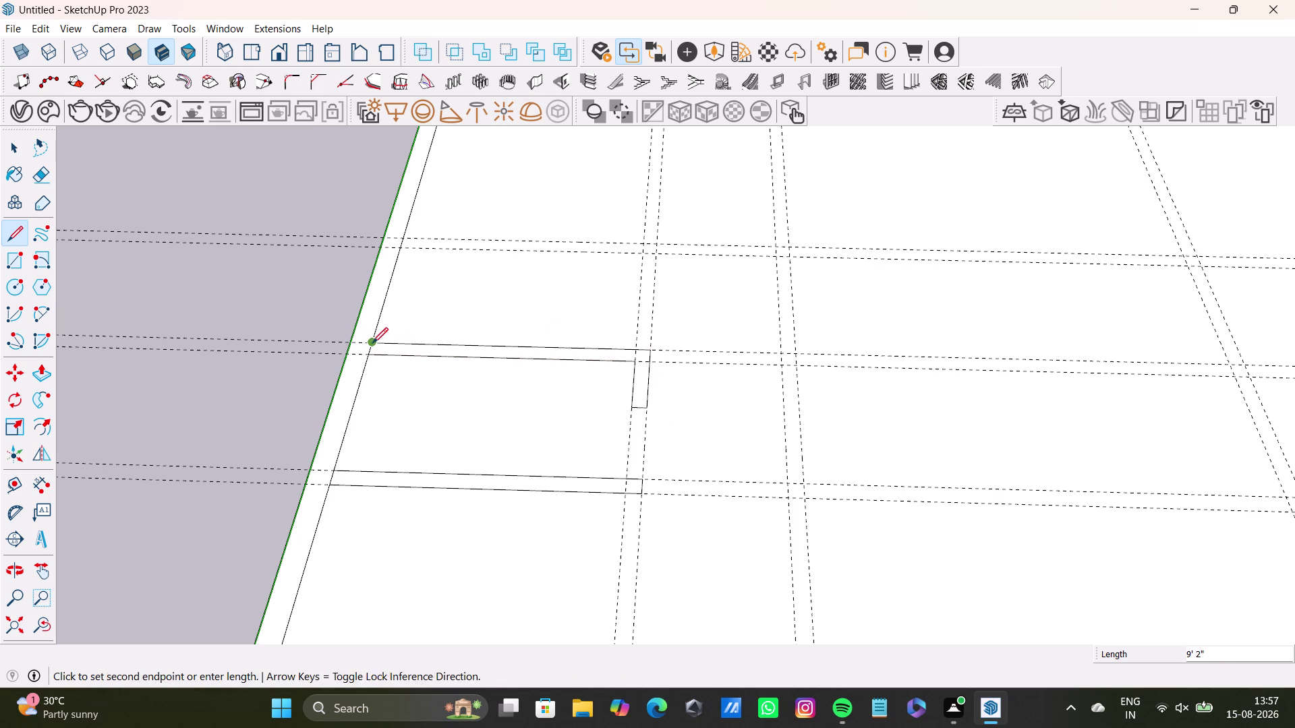
key(space)
scroll(down, 3)
middle_drag(456, 346, 436, 464)
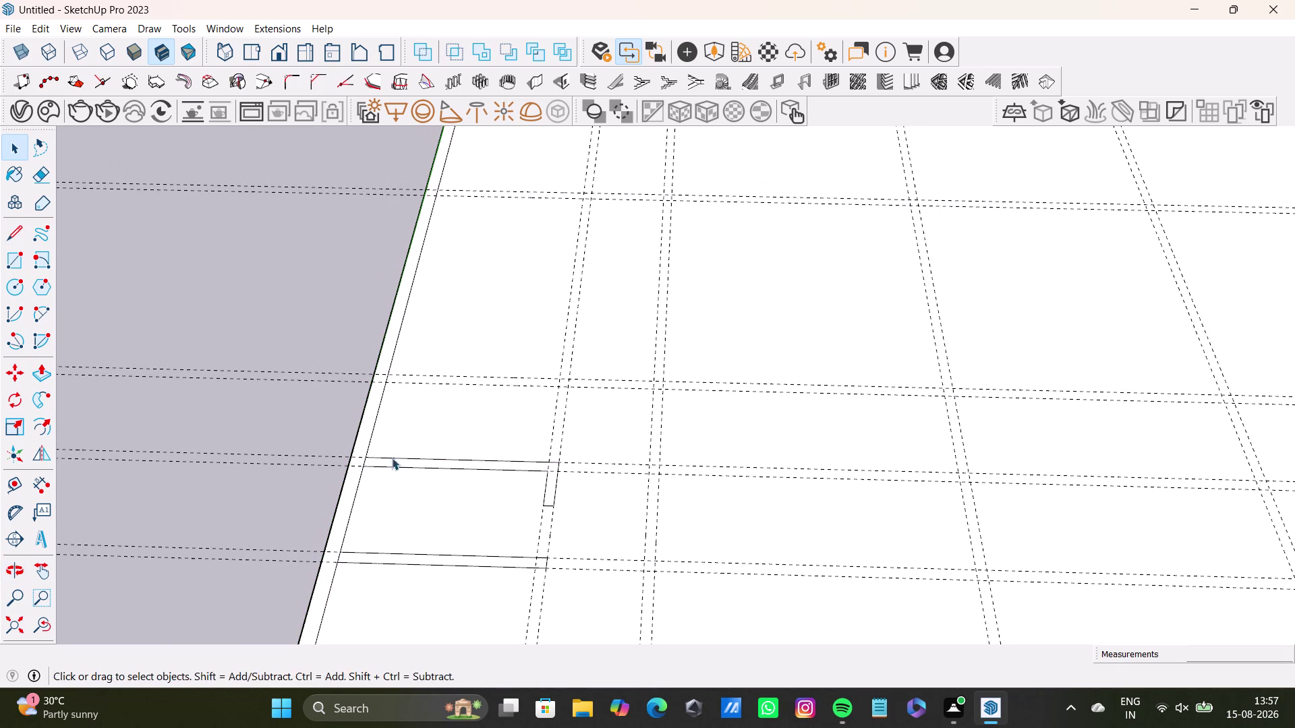
click(13, 262)
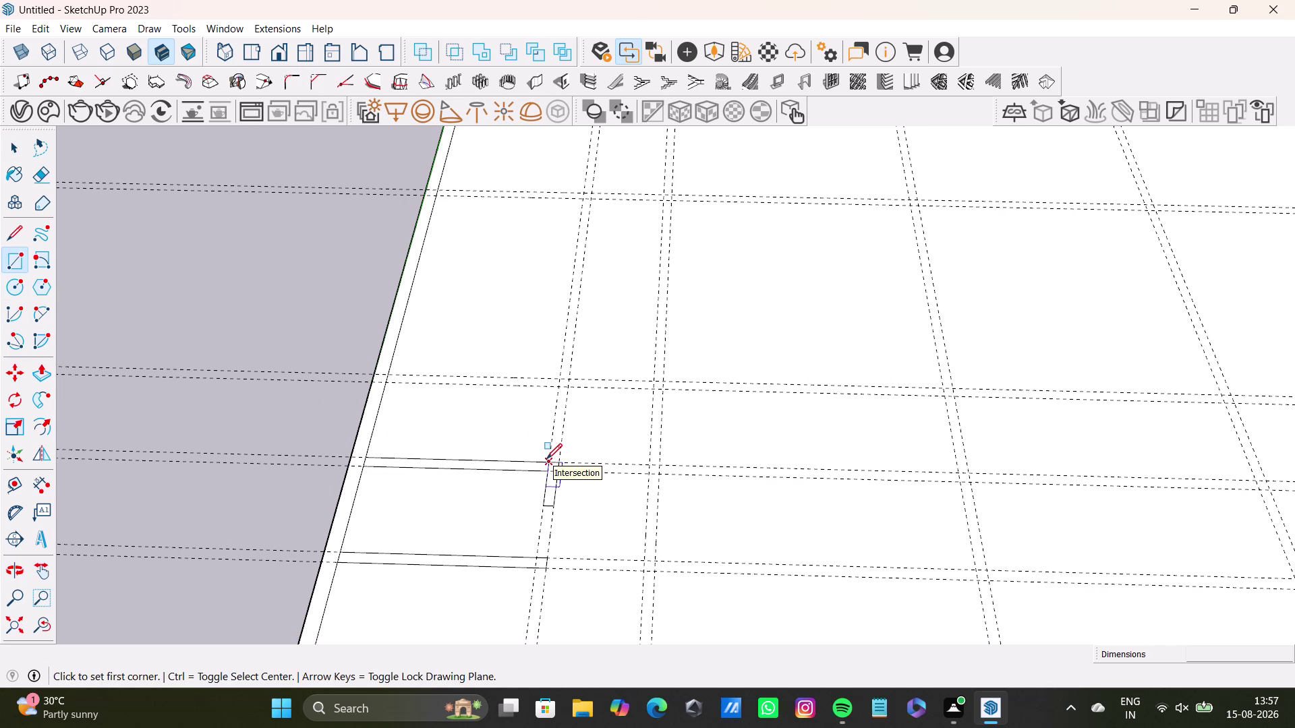
drag(547, 460, 548, 451)
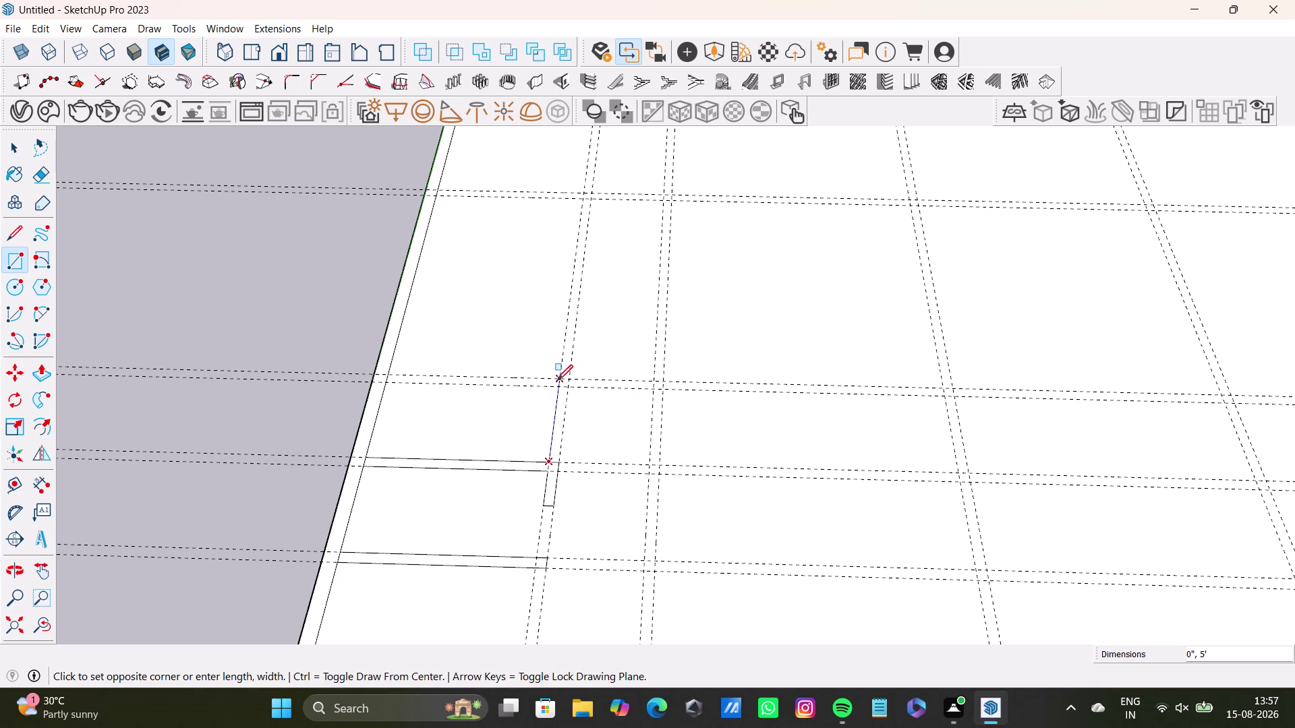
scroll(up, 3)
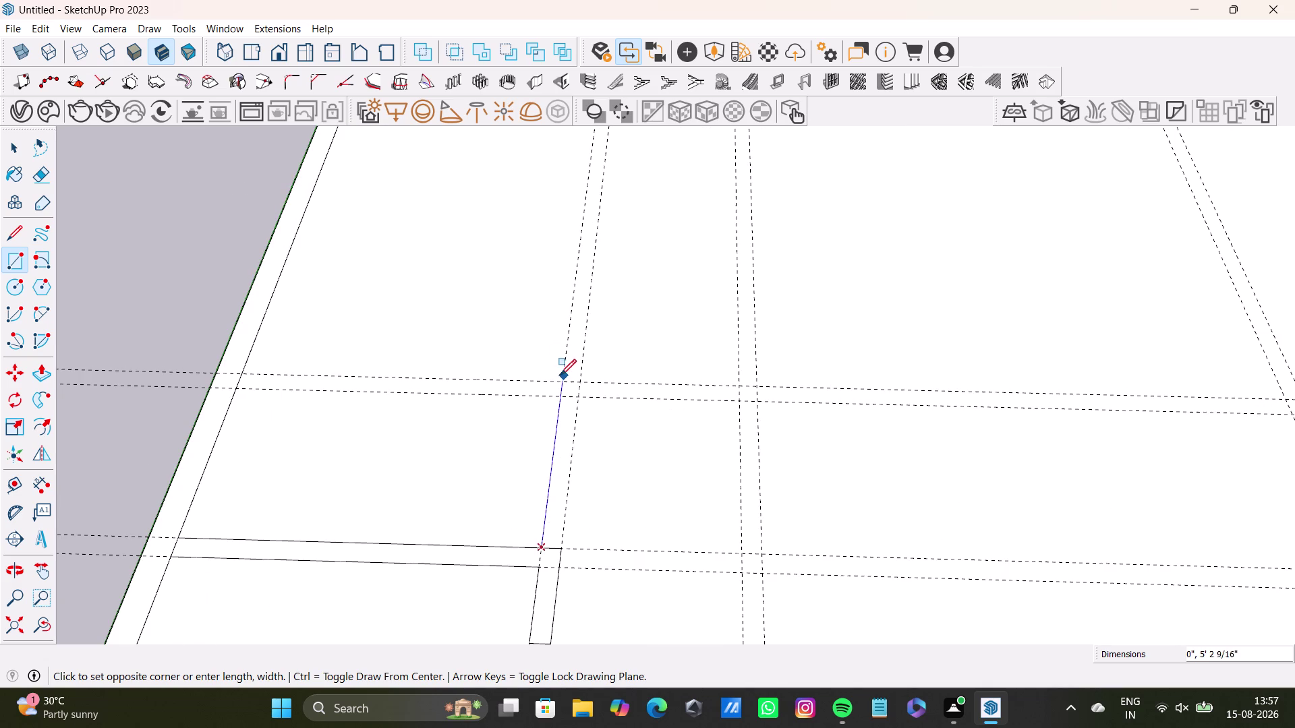
scroll(up, 3)
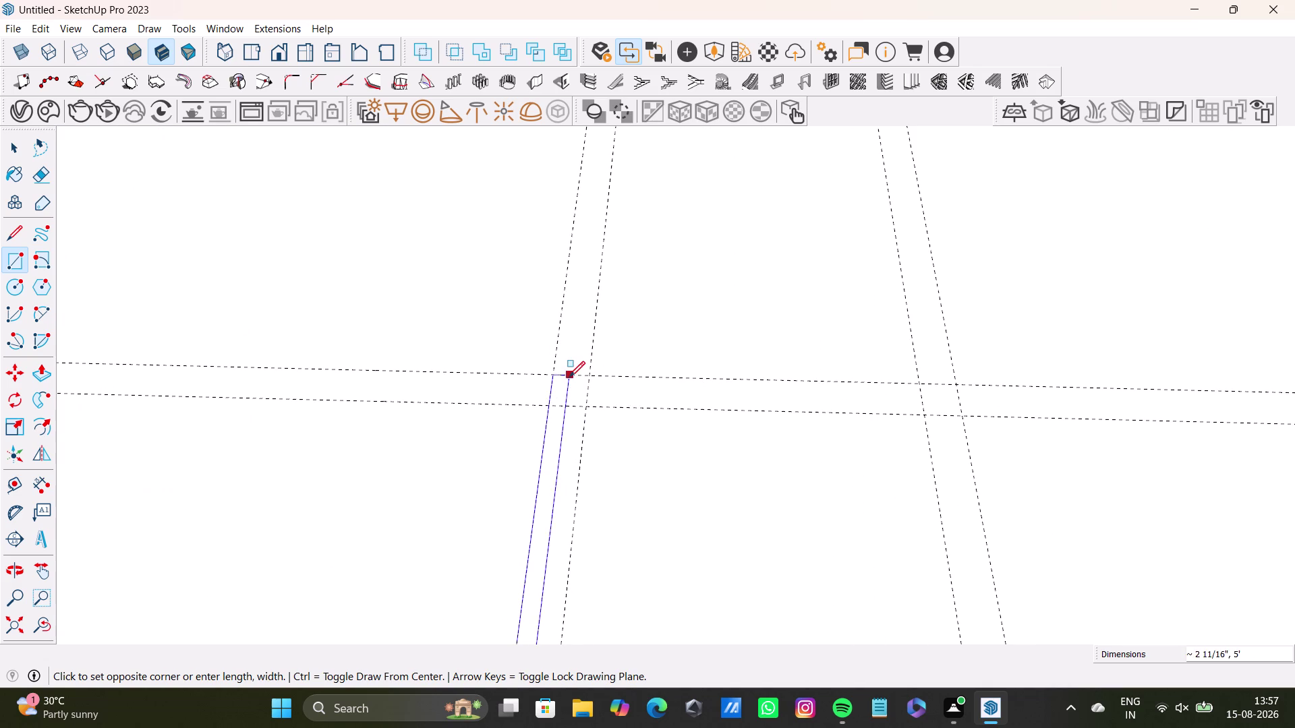
key(space)
click(11, 239)
Draw a wall outline up from the lower wall along the guides, with a short stub at the top.
scroll(down, 3)
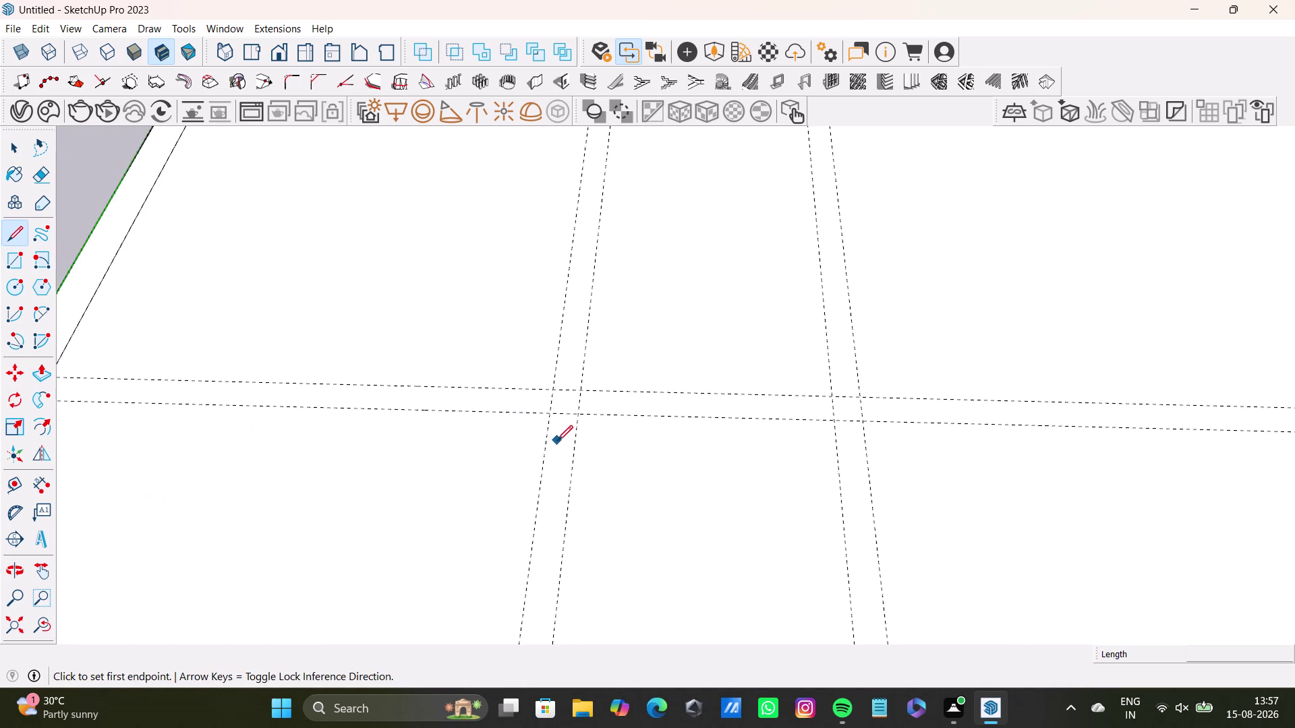
middle_drag(557, 441, 535, 444)
middle_drag(539, 448, 545, 362)
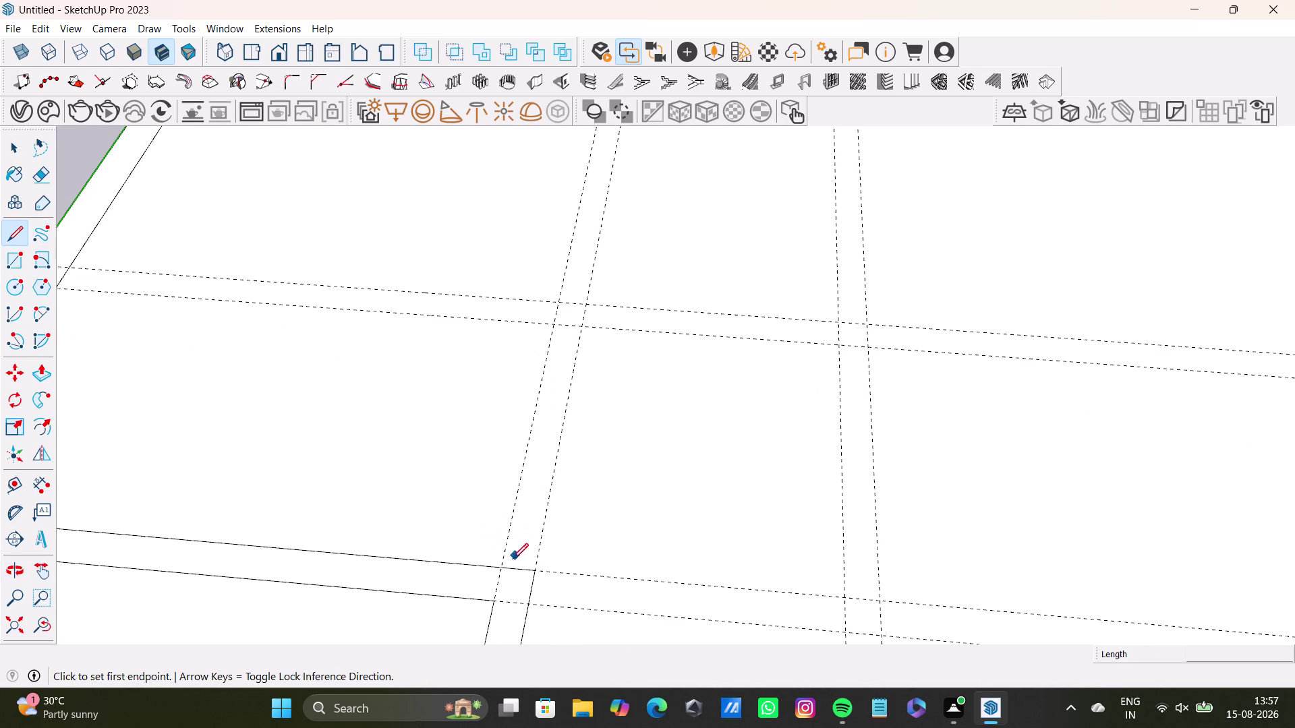
drag(501, 565, 514, 534)
click(558, 302)
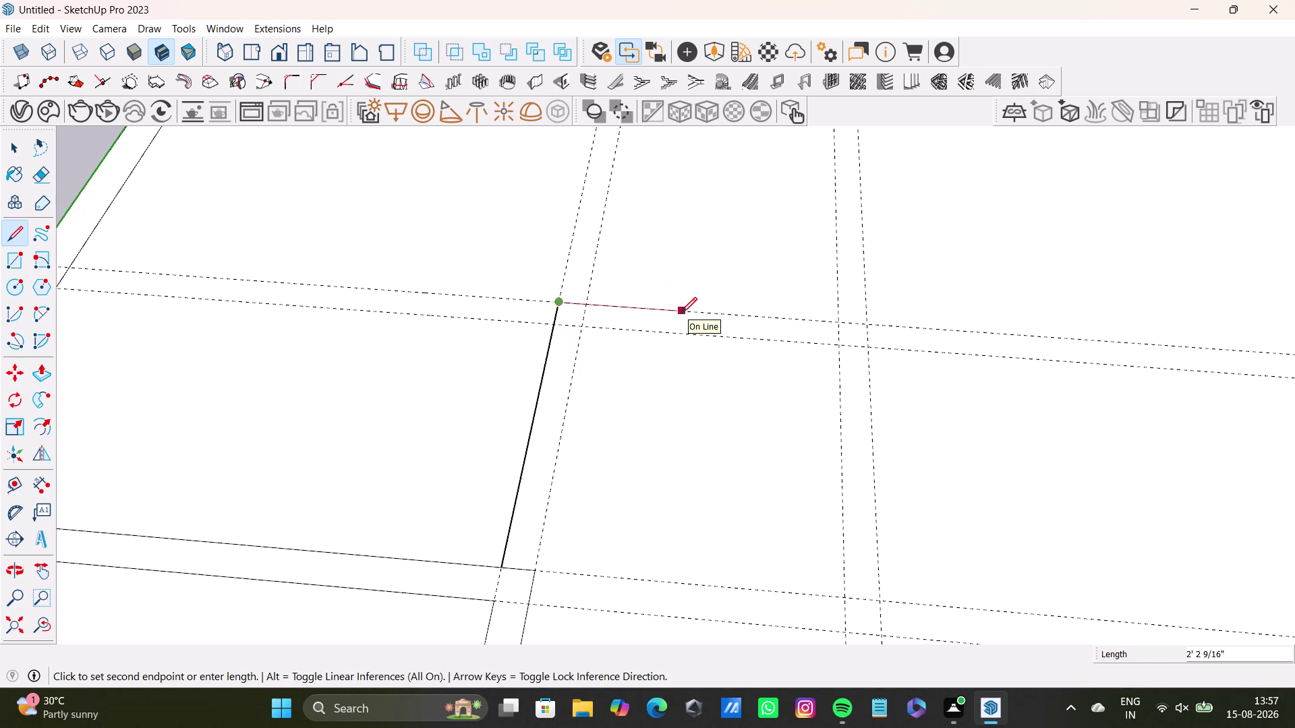
click(681, 313)
click(679, 333)
click(586, 323)
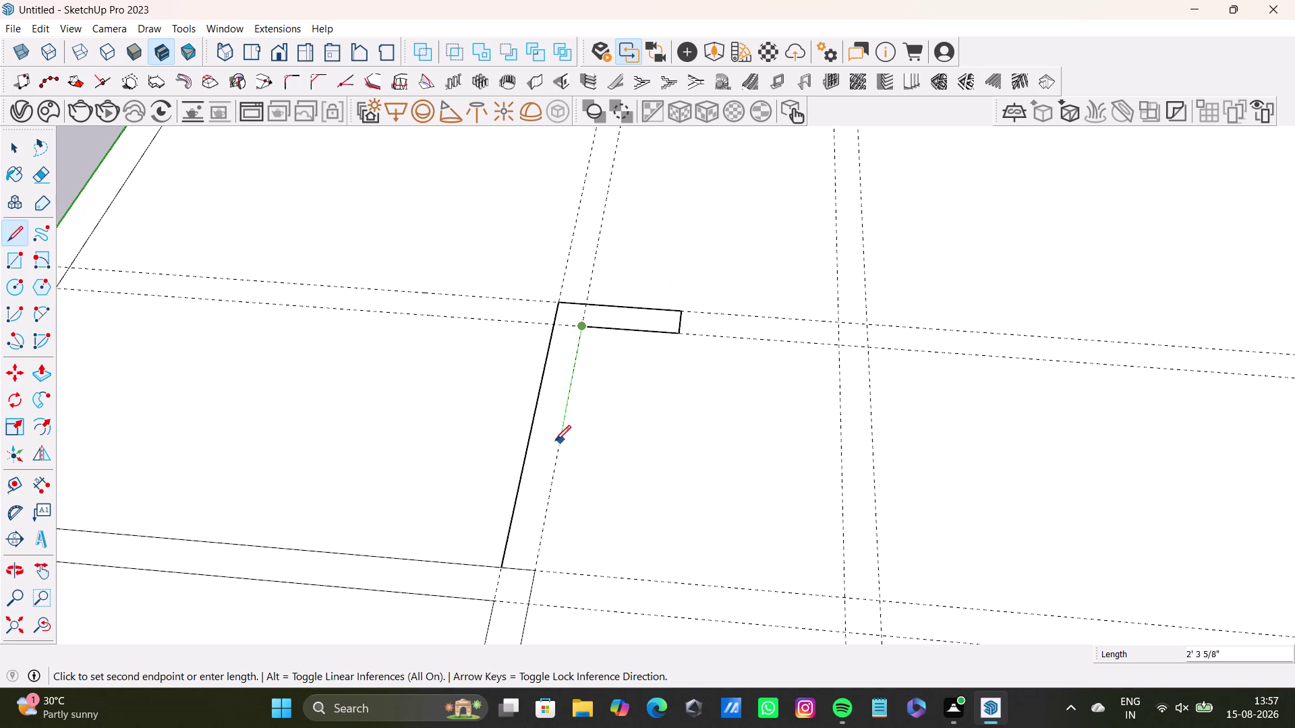
click(532, 572)
key(space)
scroll(down, 3)
middle_drag(610, 514, 636, 410)
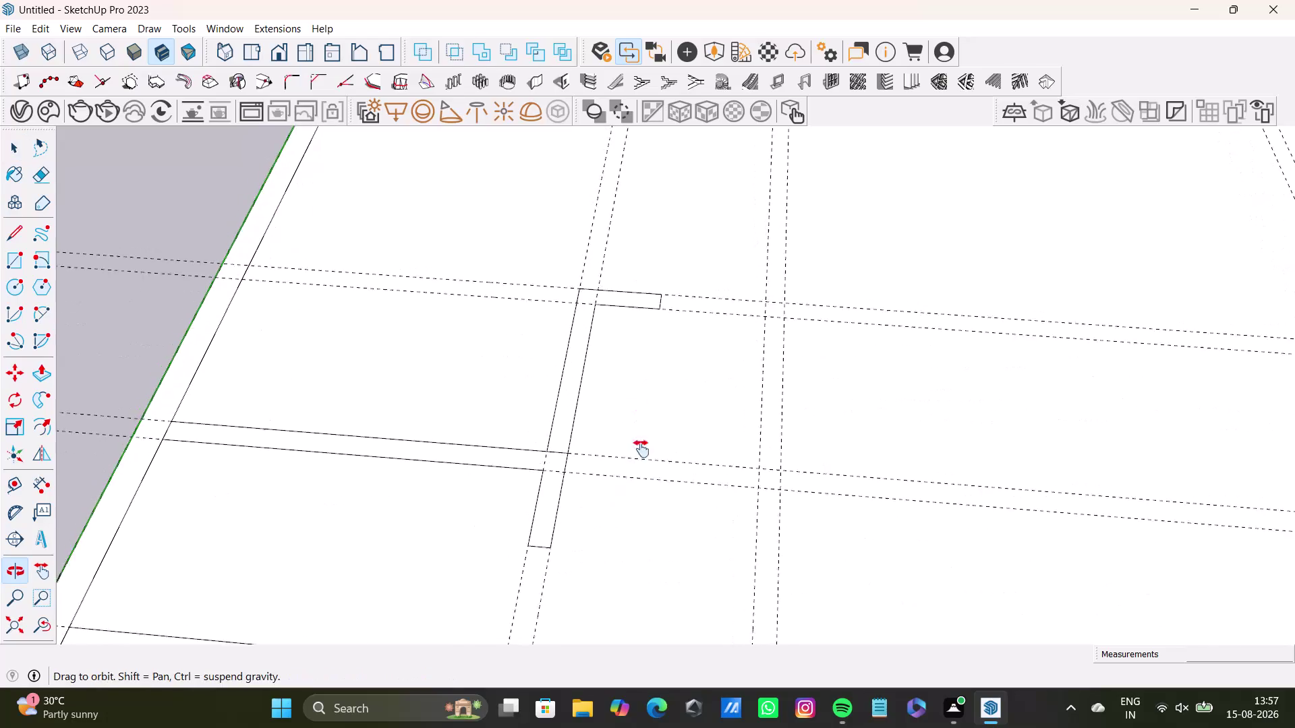
middle_drag(636, 410, 645, 480)
Draw a horizontal wall outline from the outer wall past the vertical wall, then orbit to inspect.
click(13, 232)
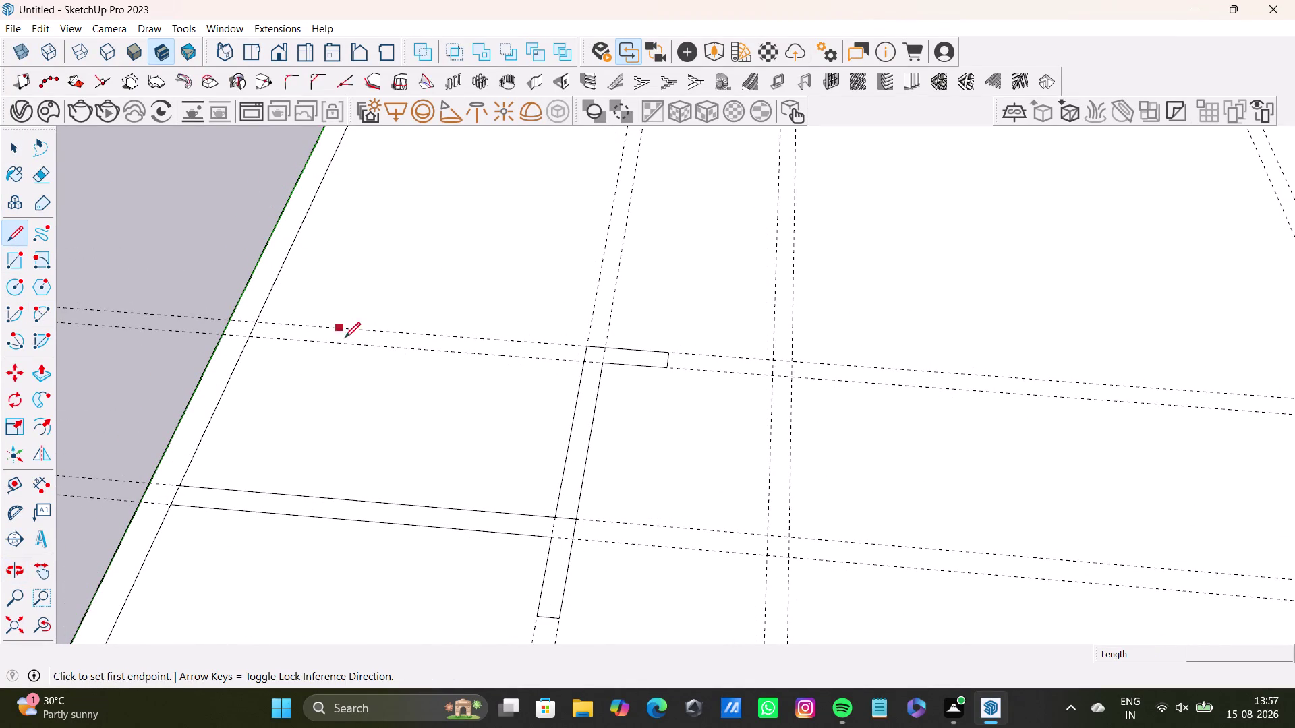
scroll(up, 3)
drag(237, 317, 247, 317)
click(679, 355)
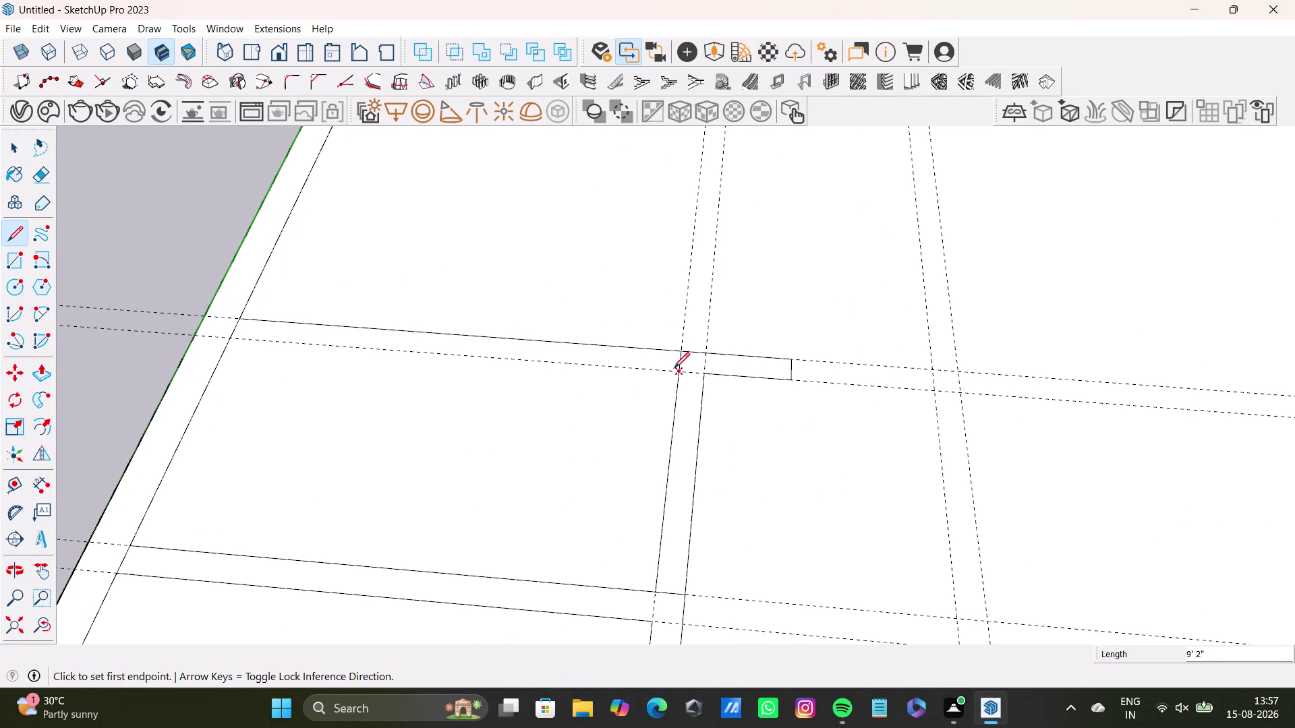
drag(677, 373, 664, 373)
click(236, 338)
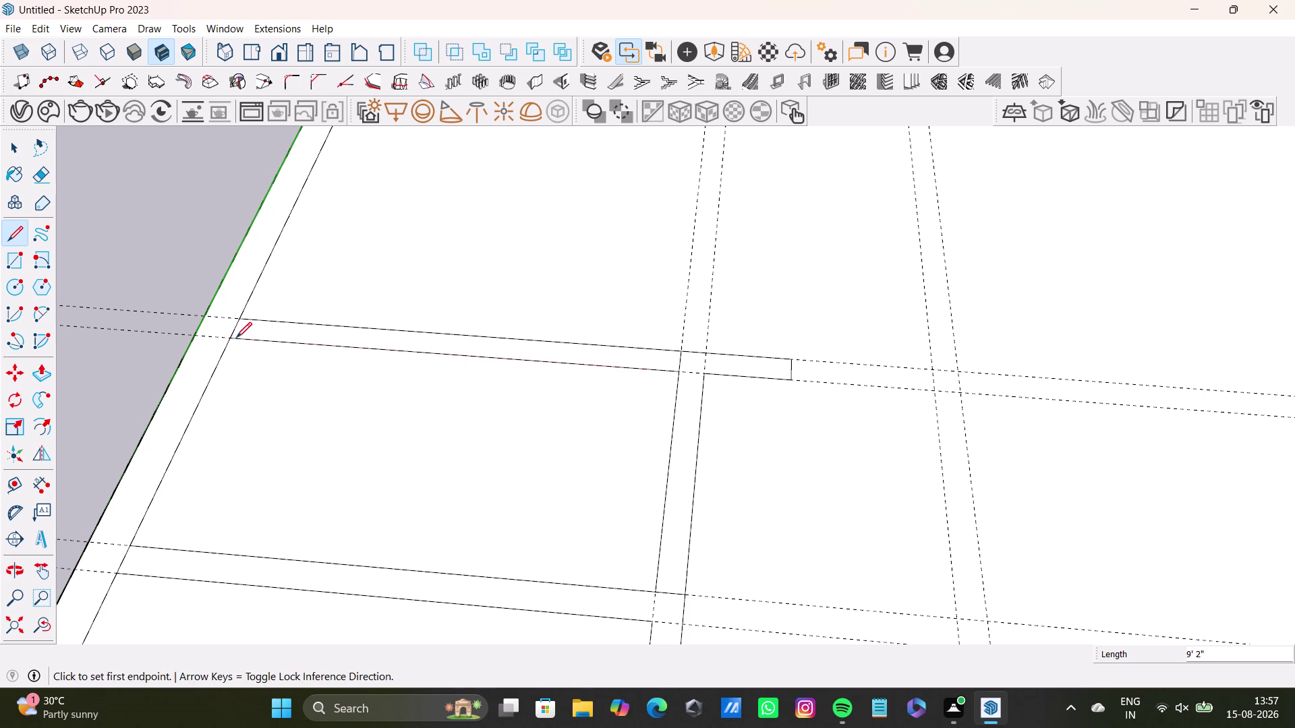
click(236, 320)
key(space)
scroll(down, 3)
middle_drag(583, 405, 573, 331)
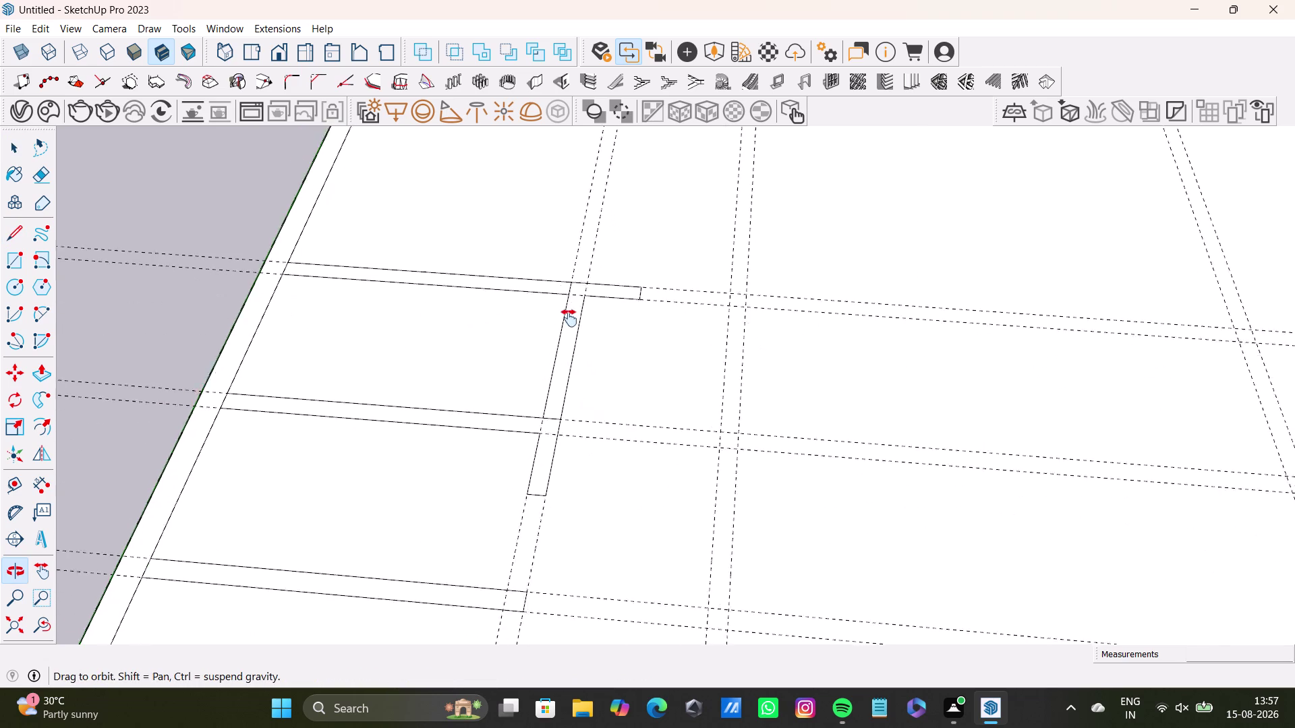
middle_drag(573, 331, 558, 313)
click(11, 228)
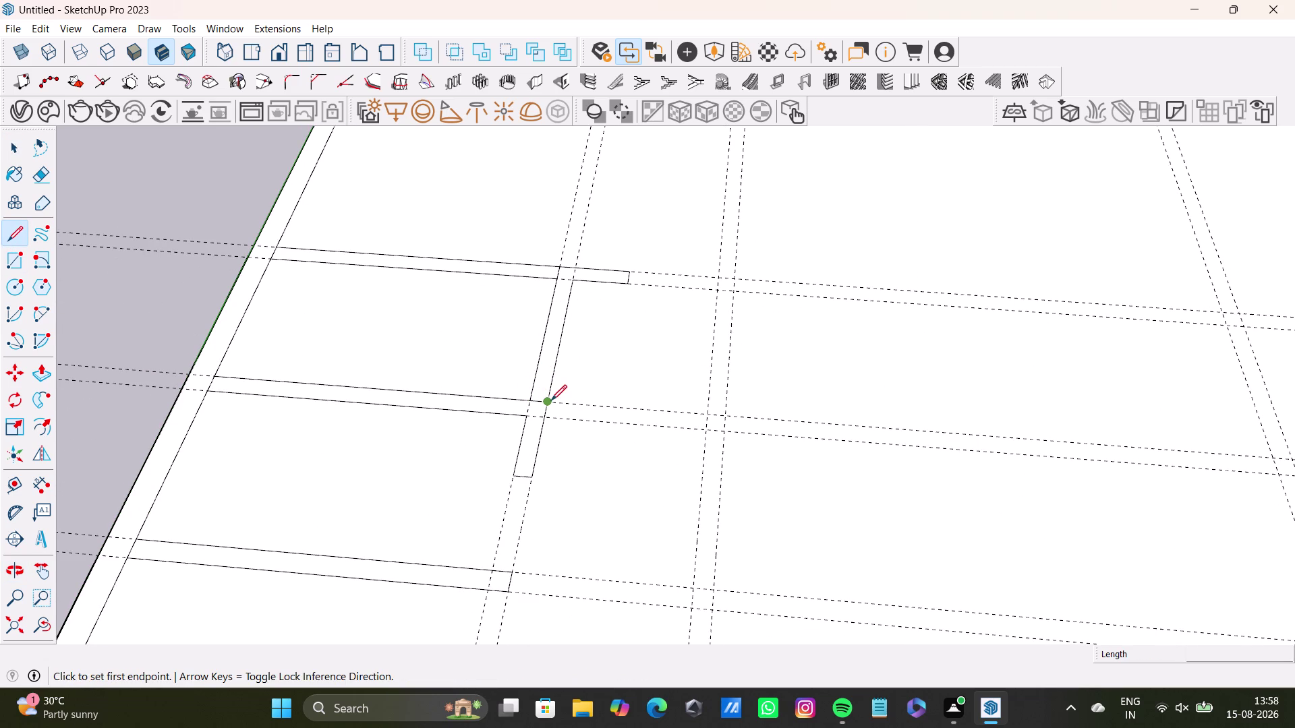
Trace a wall from the central junction along the guide, down, 6 inches across, and back up.
click(551, 401)
click(728, 418)
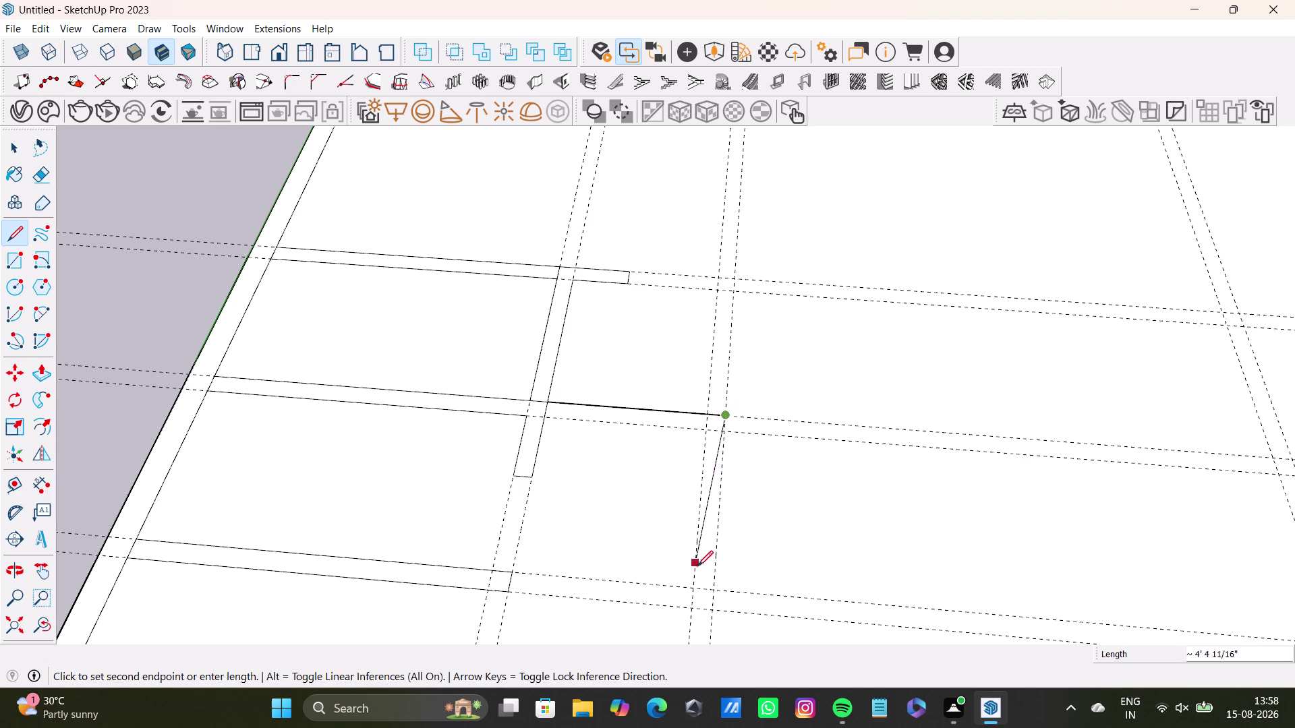
scroll(down, 3)
middle_drag(724, 564, 720, 438)
scroll(down, 3)
middle_drag(702, 556, 700, 382)
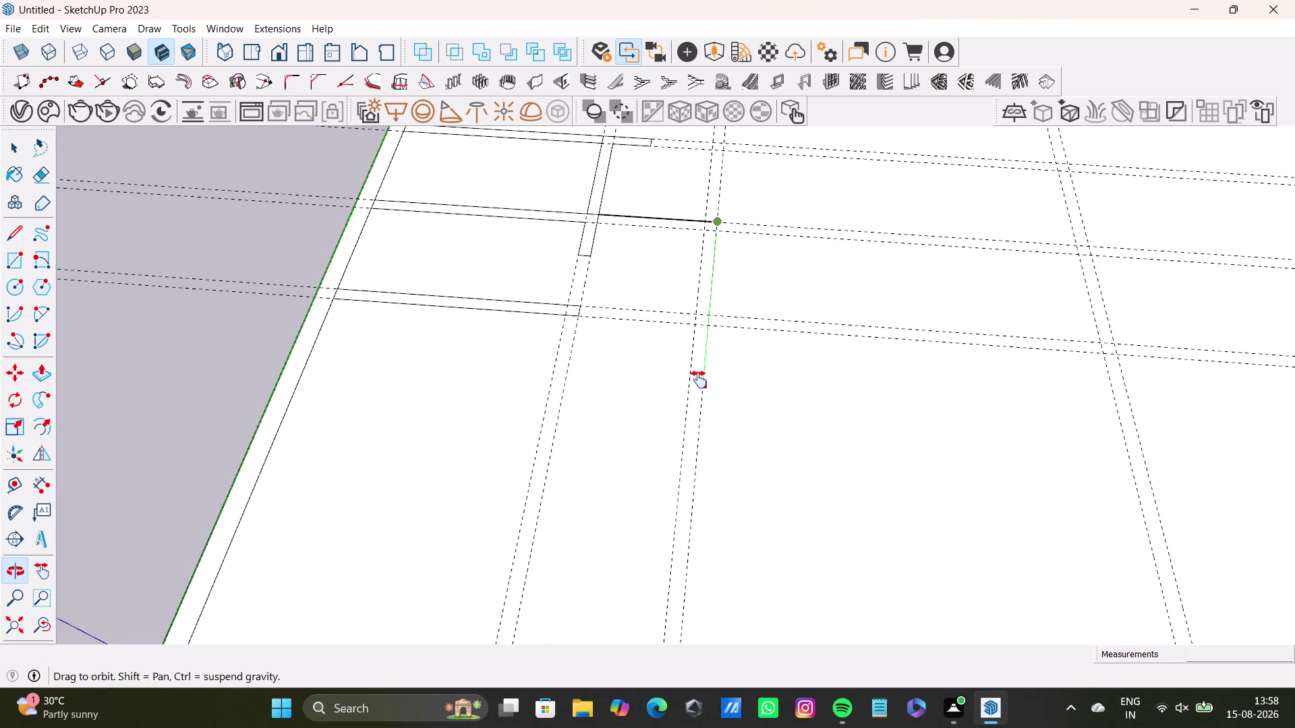
middle_drag(699, 381, 698, 378)
click(700, 418)
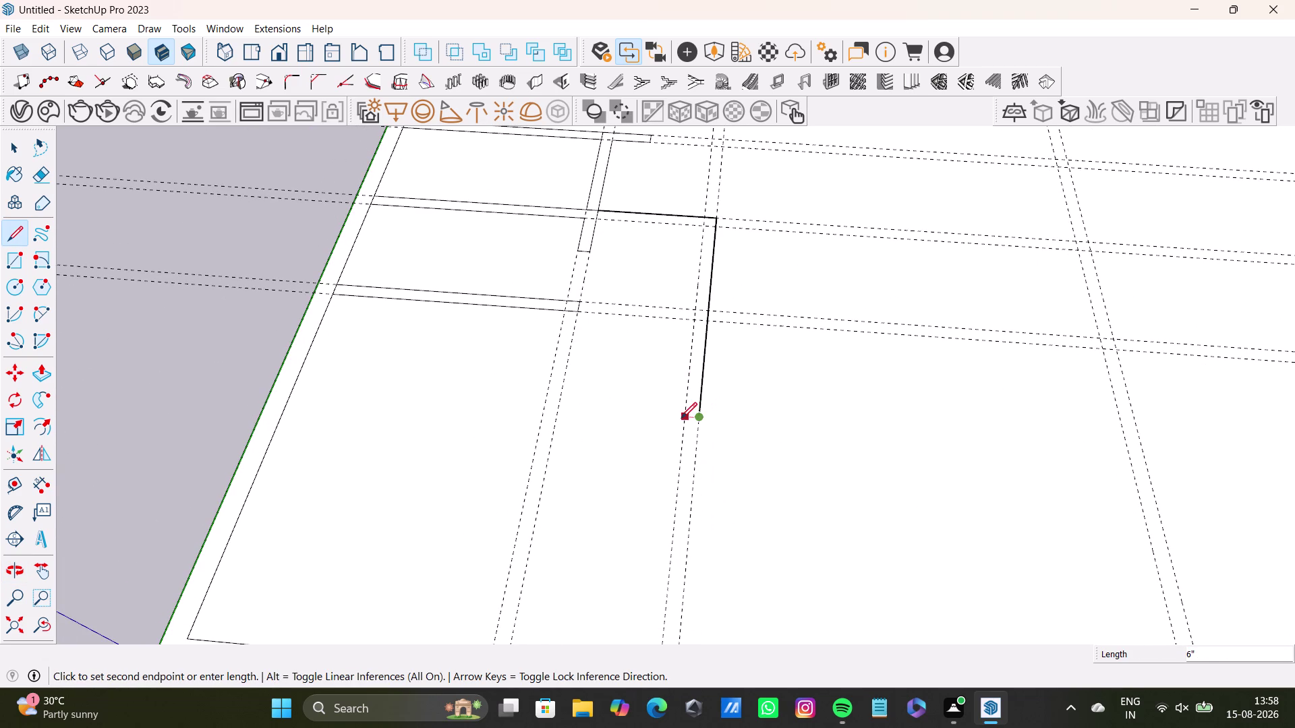
drag(682, 419, 688, 383)
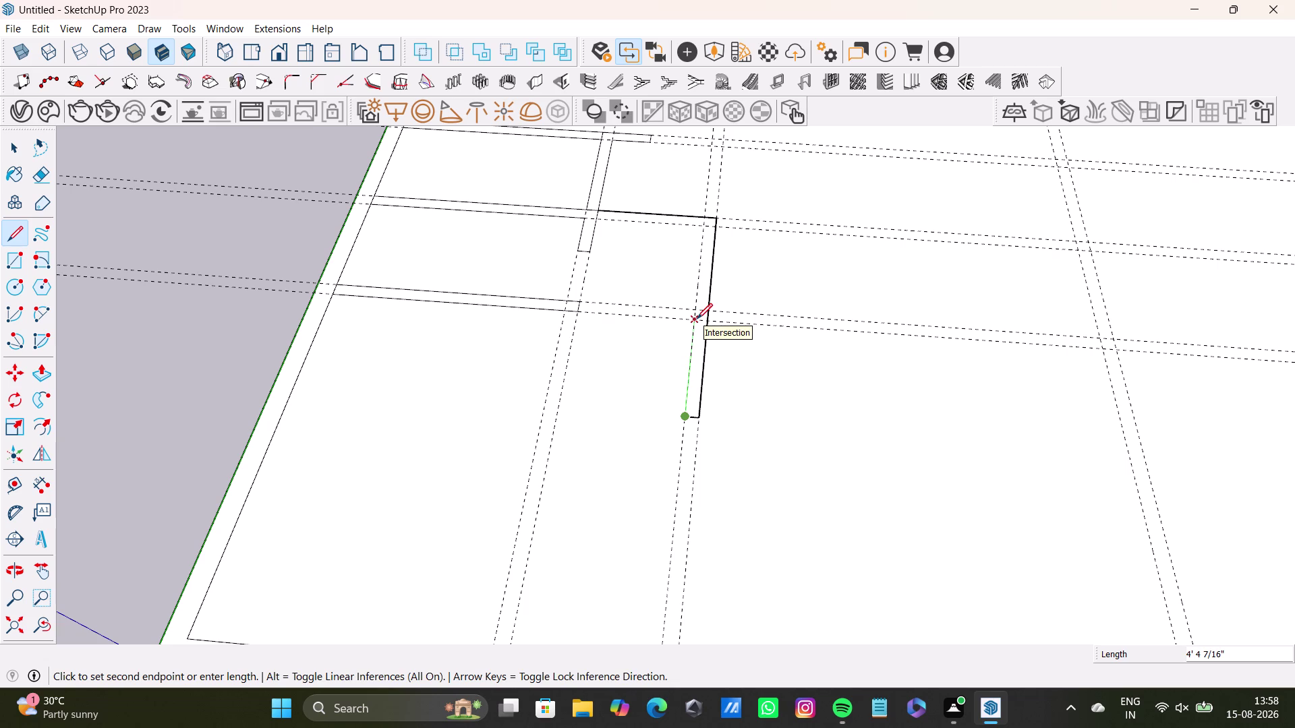
click(703, 224)
click(597, 223)
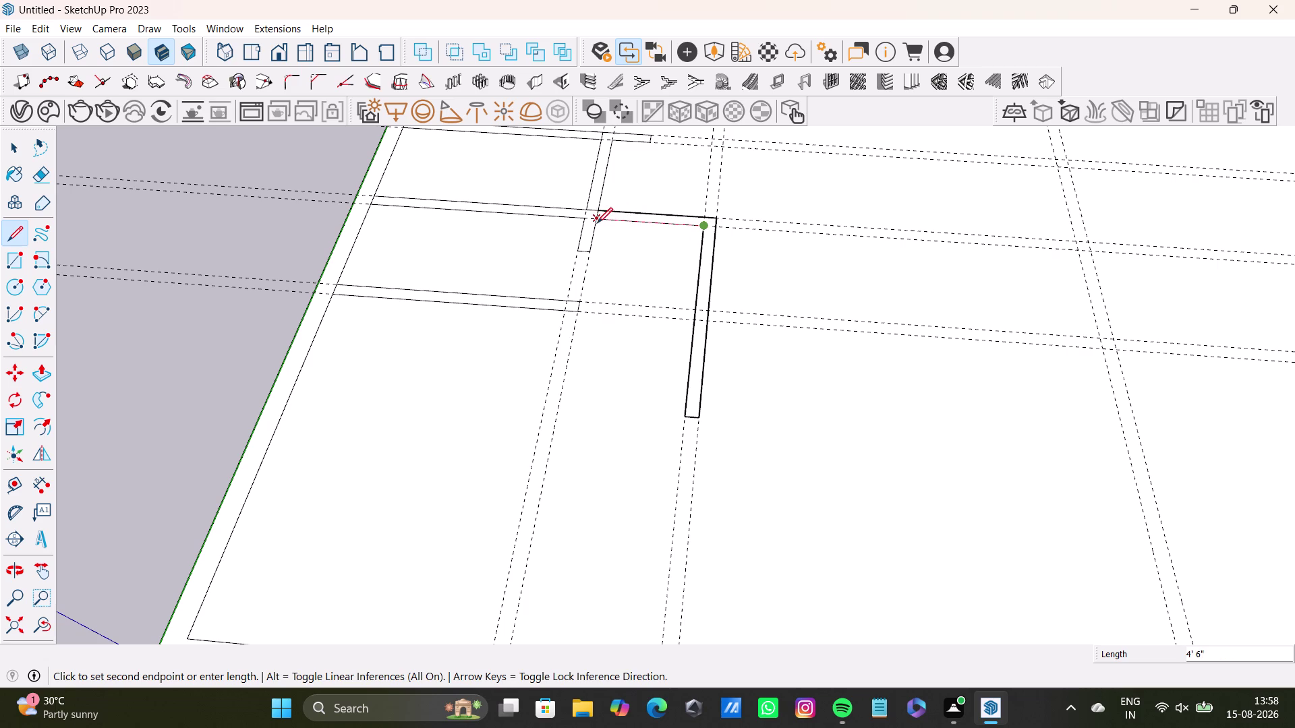
key(space)
scroll(down, 3)
Orbit to the front to view the bottom outer wall along the guide.
middle_drag(590, 405, 608, 337)
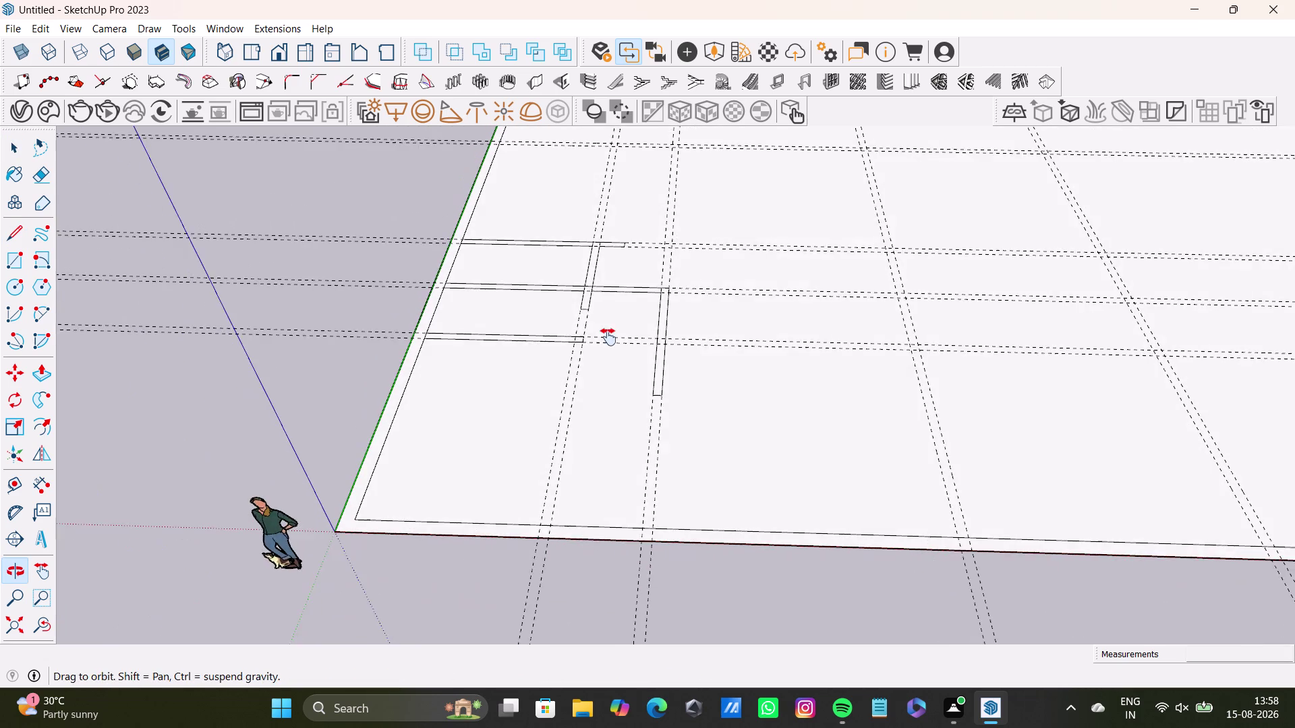
middle_drag(608, 337, 600, 364)
middle_drag(590, 390, 604, 292)
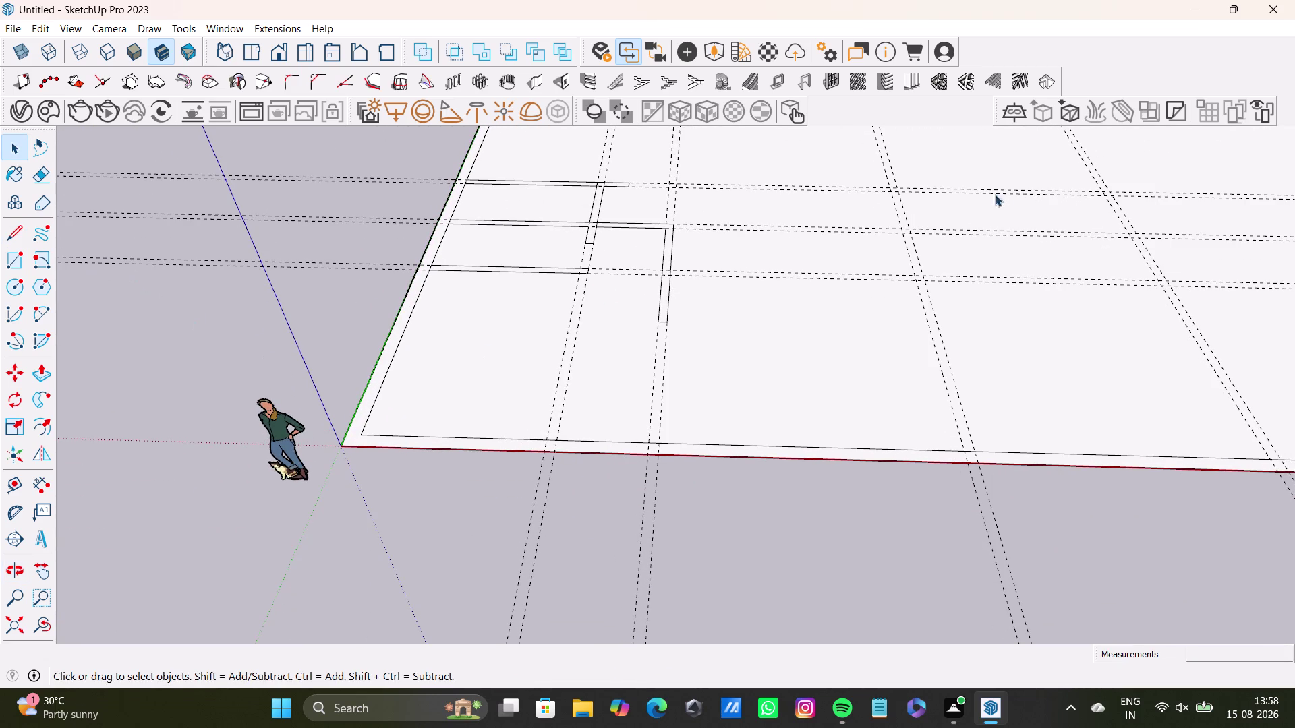
click(14, 236)
scroll(up, 3)
middle_drag(563, 476, 534, 589)
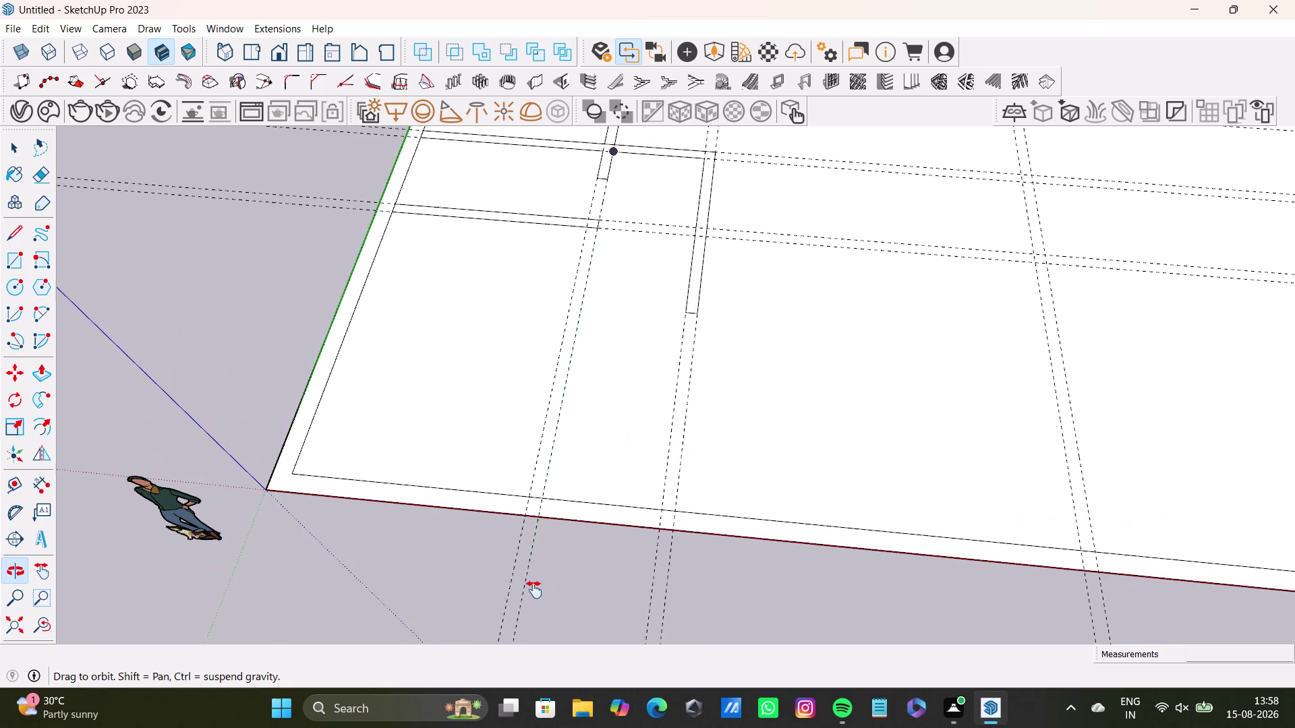
middle_drag(534, 588, 534, 590)
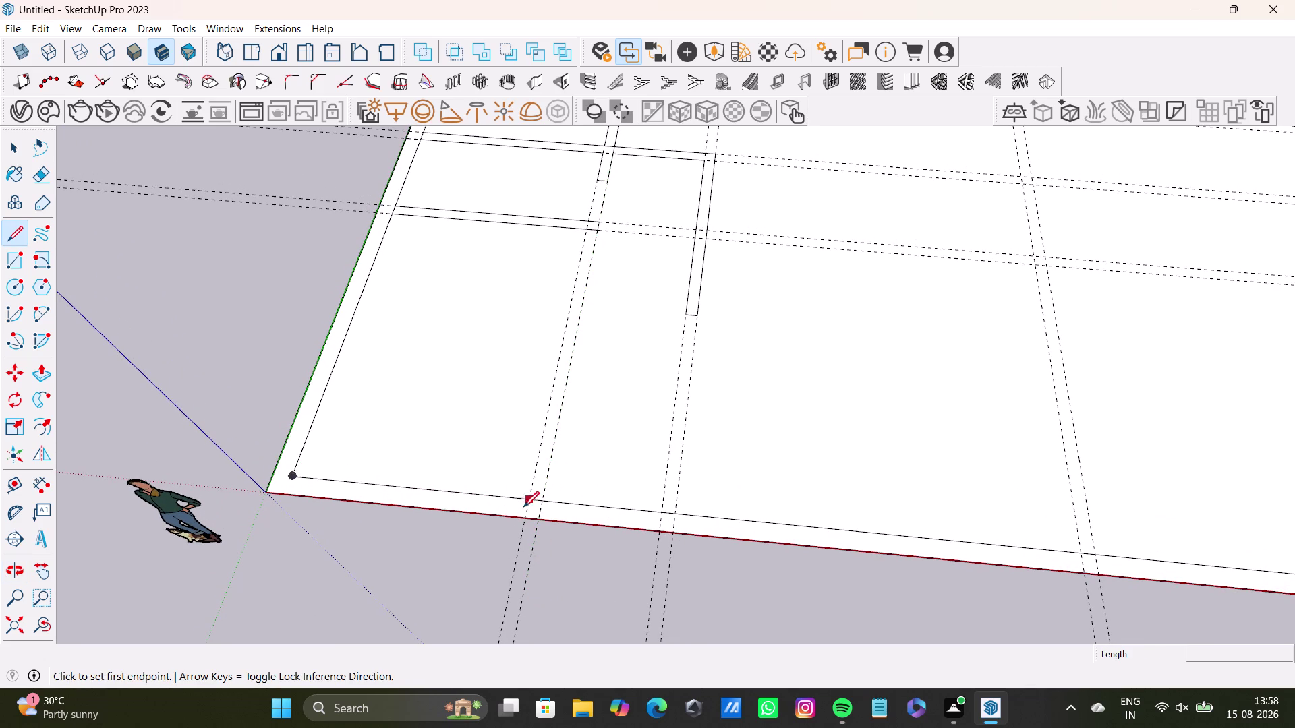
Draw a 6-inch-wide wall stub up from the bottom outer wall along the guide.
click(663, 512)
click(673, 396)
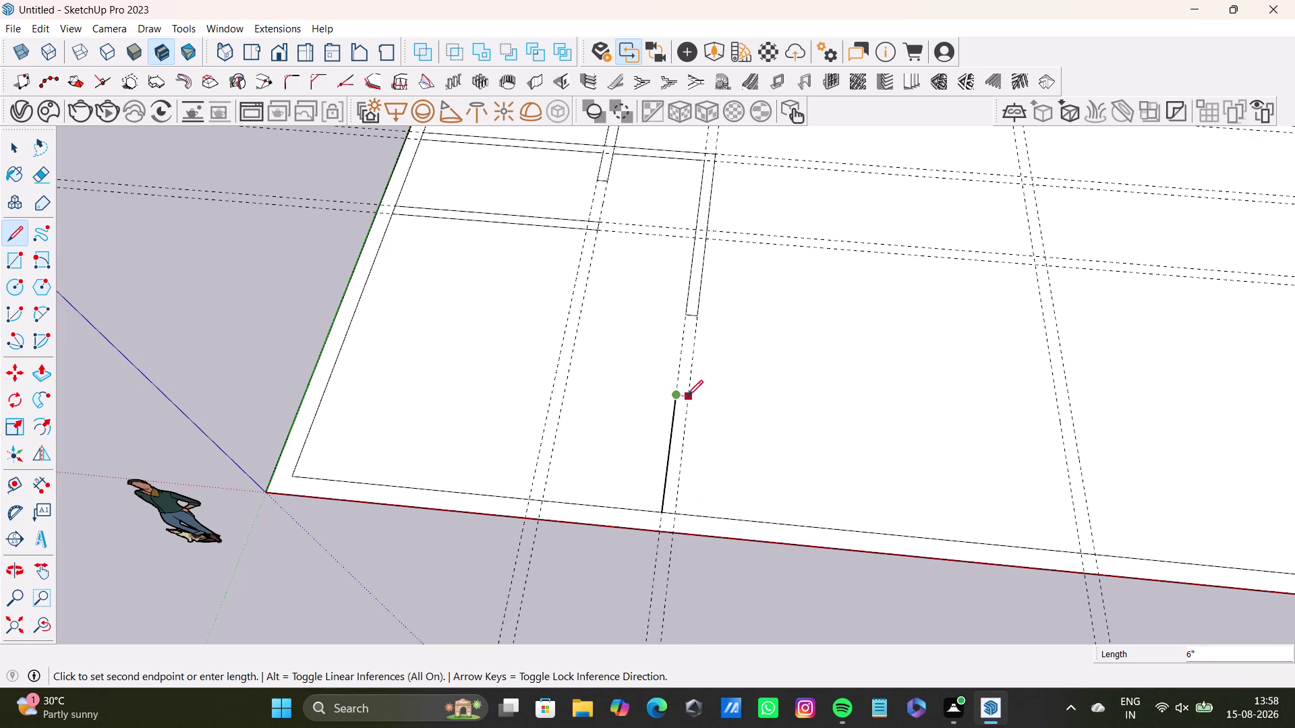
click(687, 396)
click(677, 510)
click(657, 510)
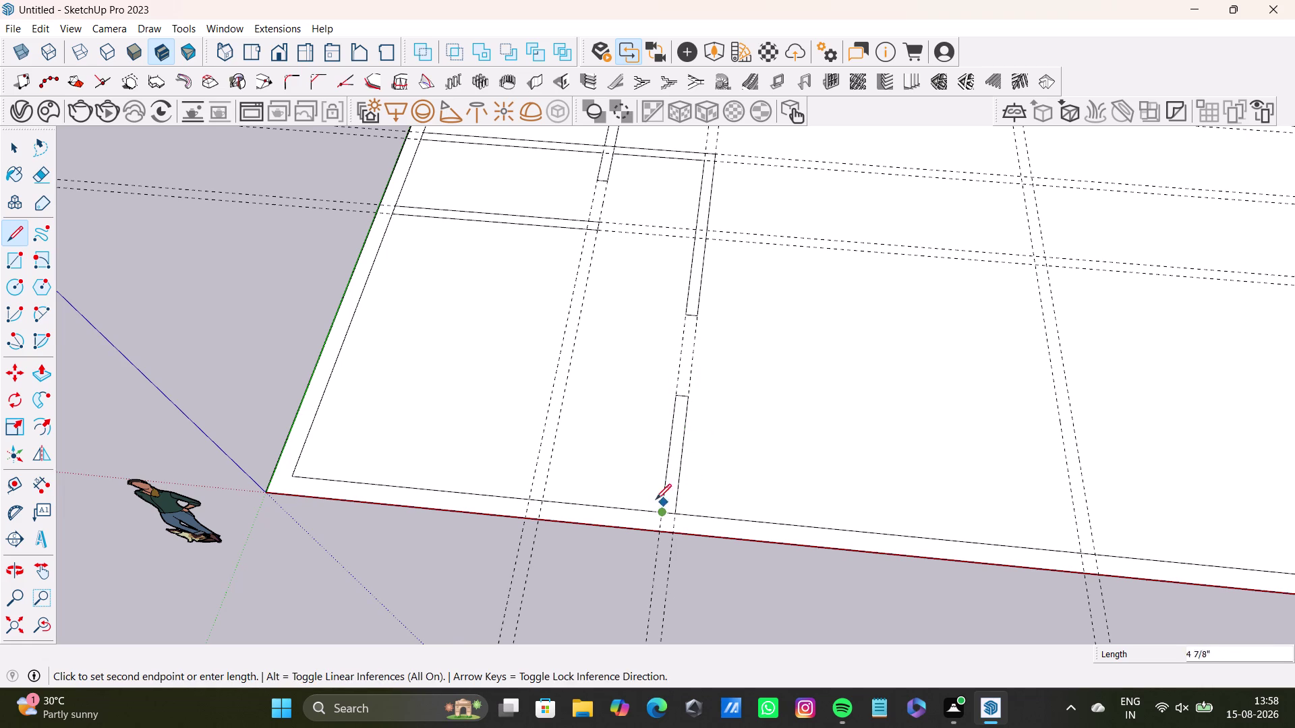
scroll(down, 3)
middle_drag(548, 520, 345, 486)
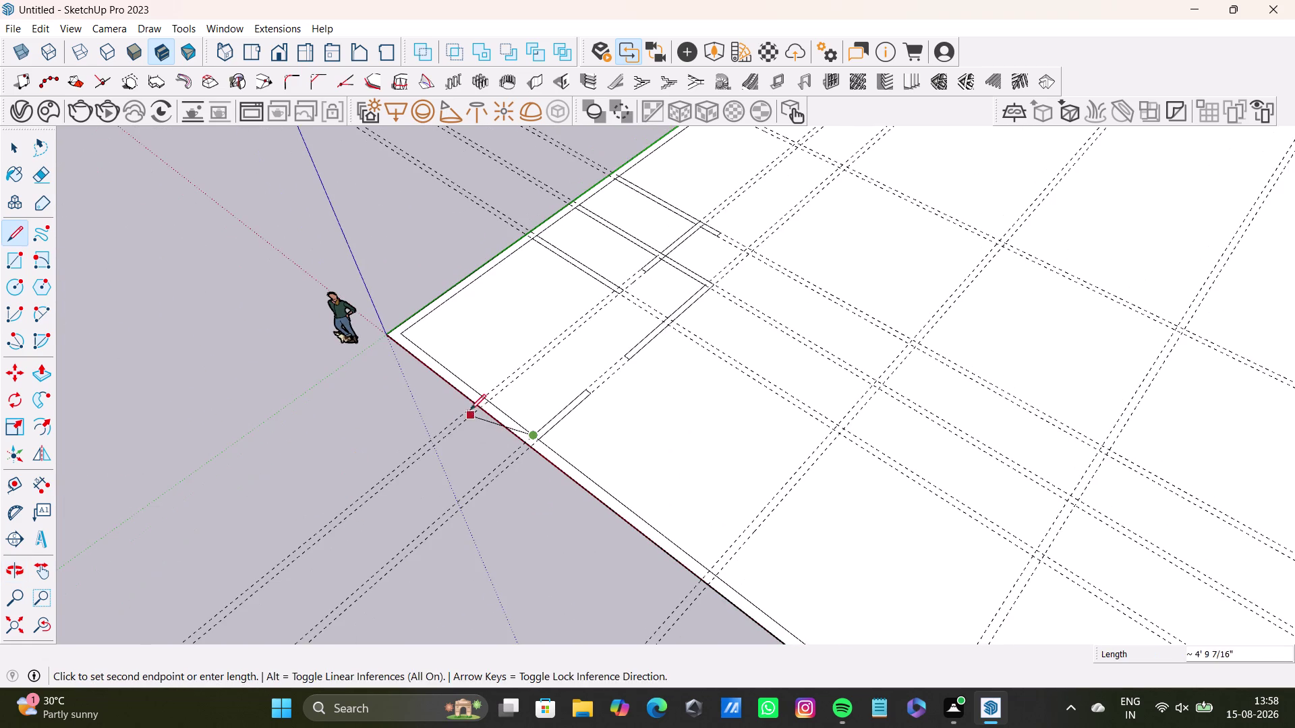
Stop drawing and orbit over the existing wall outlines on the floor.
key(space)
scroll(up, 3)
middle_drag(518, 408, 588, 495)
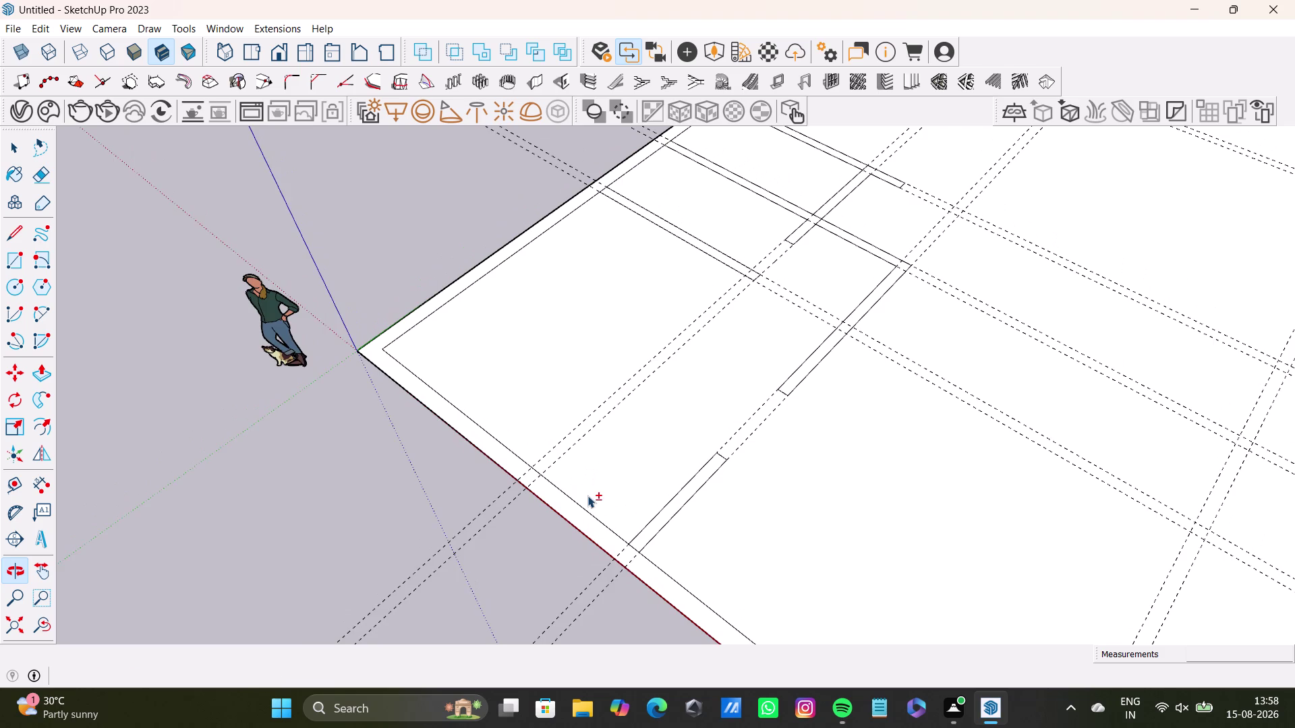
middle_drag(588, 495, 871, 617)
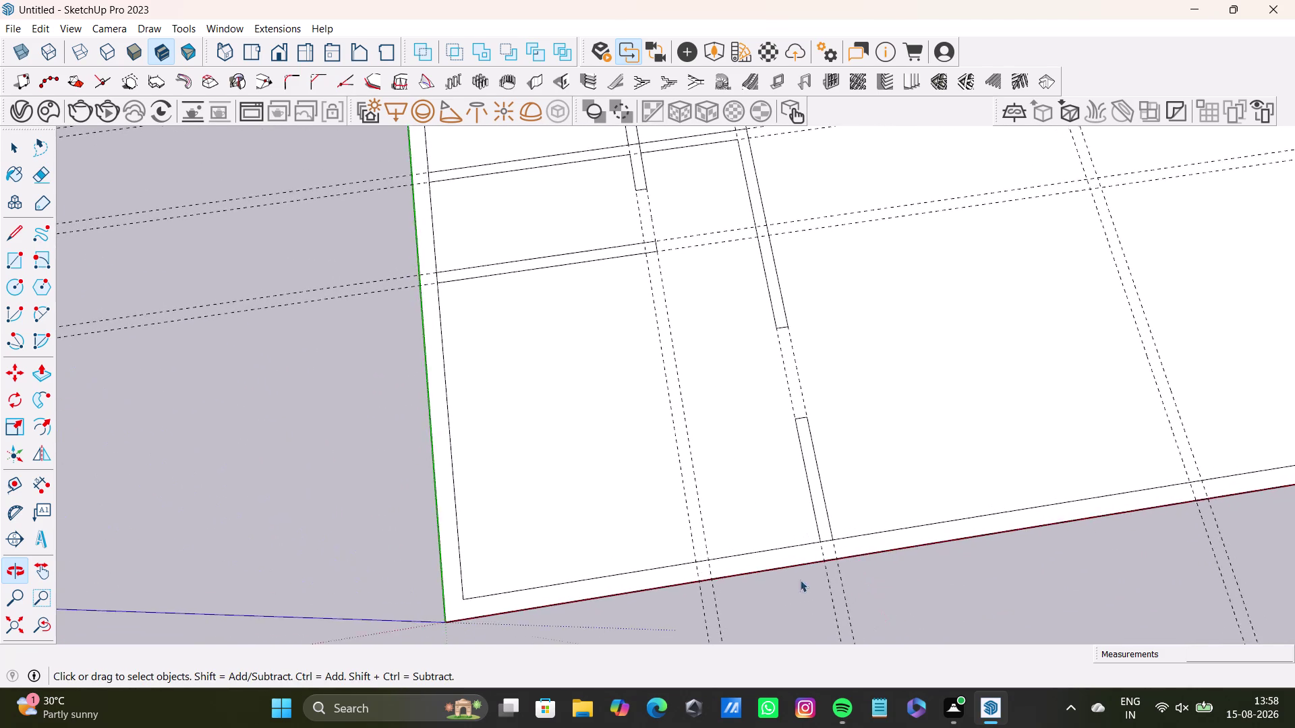
scroll(up, 3)
scroll(down, 3)
middle_drag(742, 514, 706, 603)
scroll(up, 3)
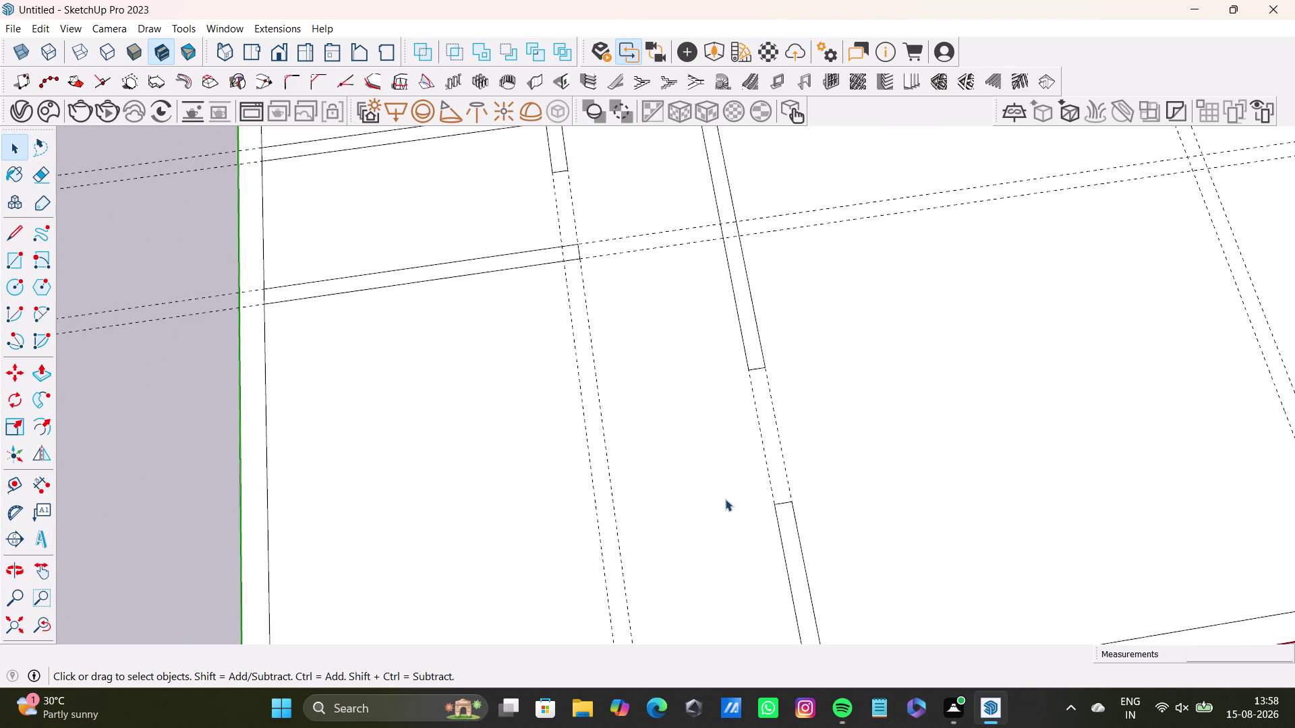
scroll(down, 3)
scroll(down, 3)
middle_drag(734, 514, 733, 516)
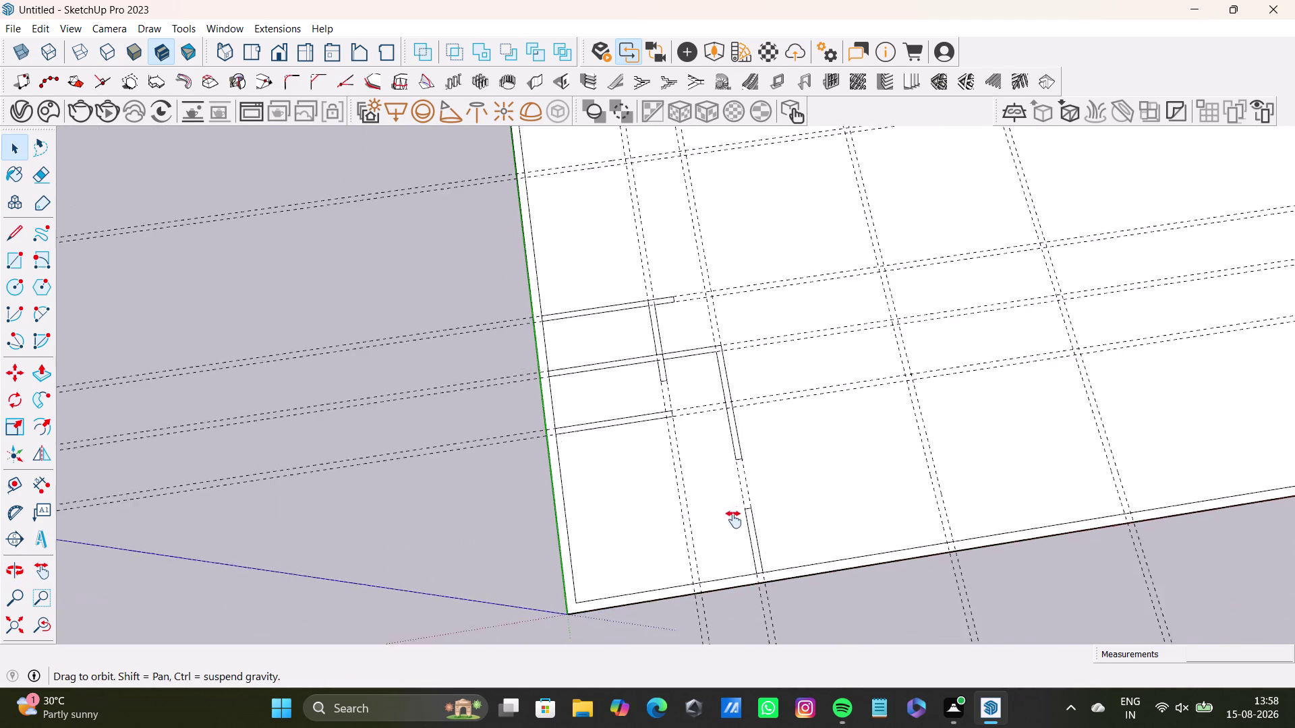
middle_drag(734, 516, 650, 601)
scroll(down, 3)
Reorient the view toward the far rooms and activate the Line tool.
scroll(up, 3)
middle_drag(625, 437, 482, 494)
scroll(up, 3)
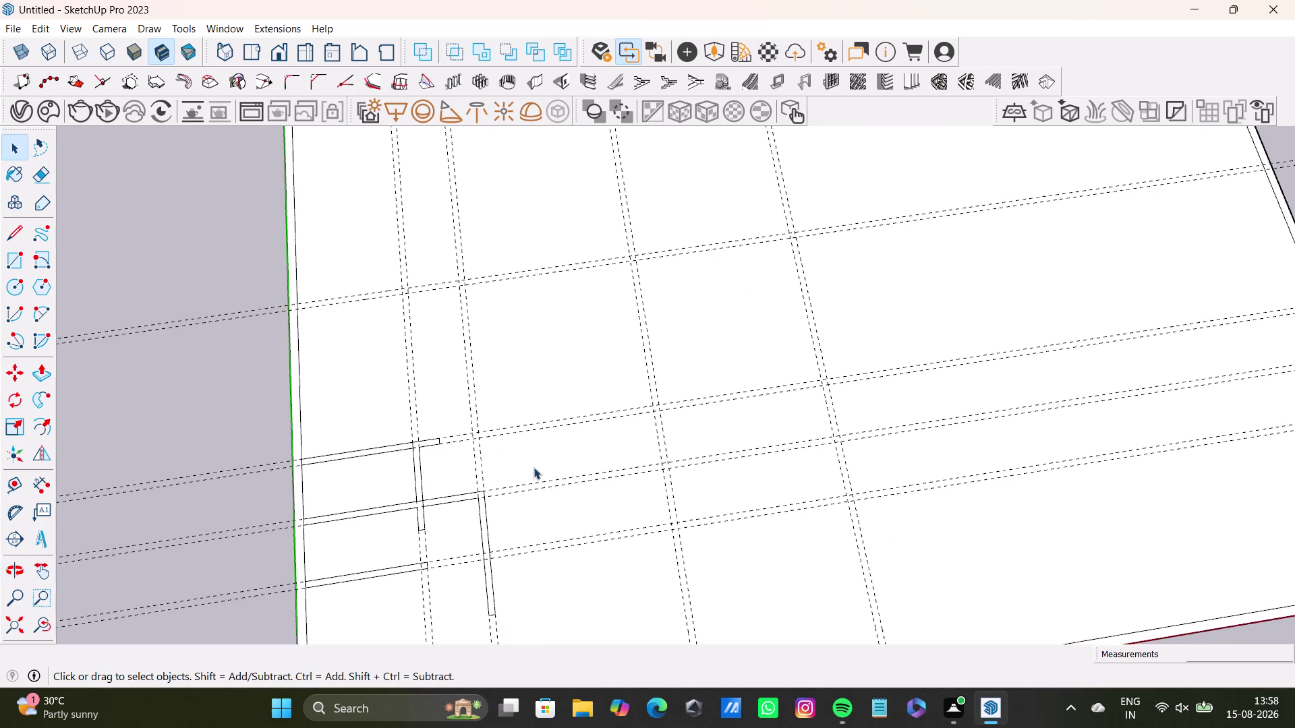
scroll(up, 3)
middle_drag(600, 470, 584, 342)
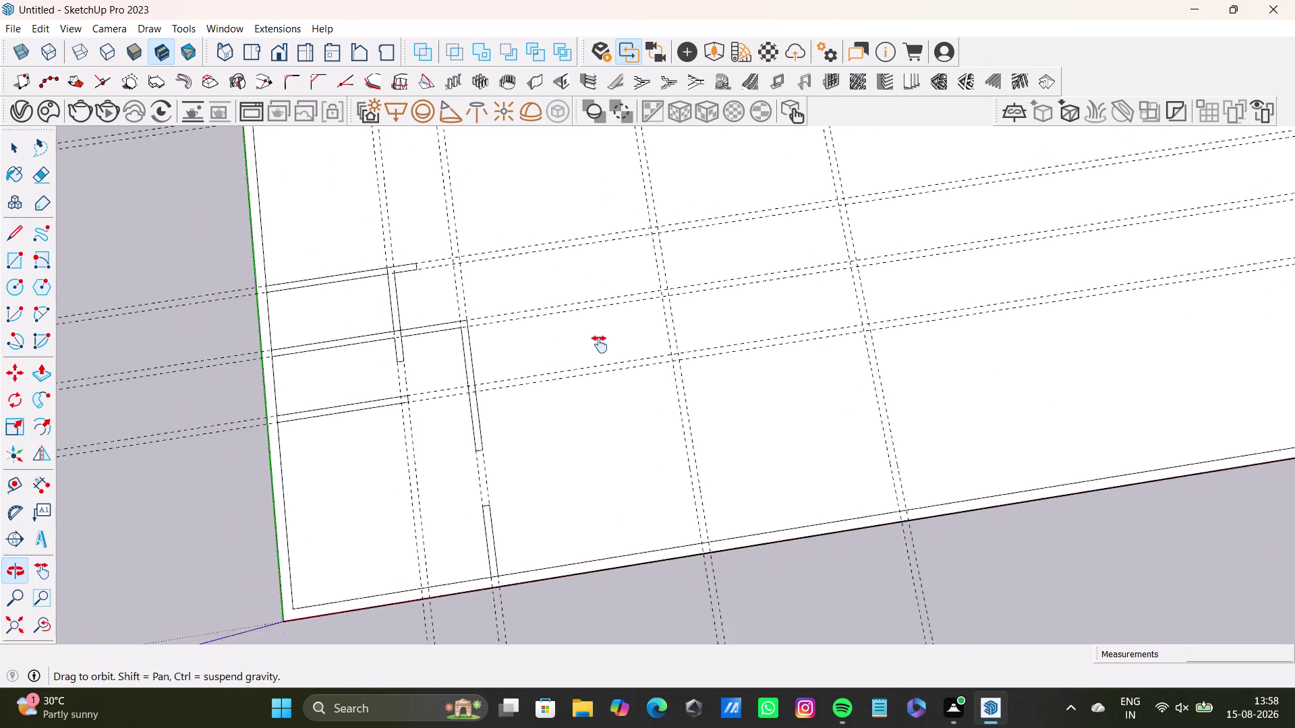
middle_drag(584, 342, 641, 359)
middle_drag(722, 485, 664, 452)
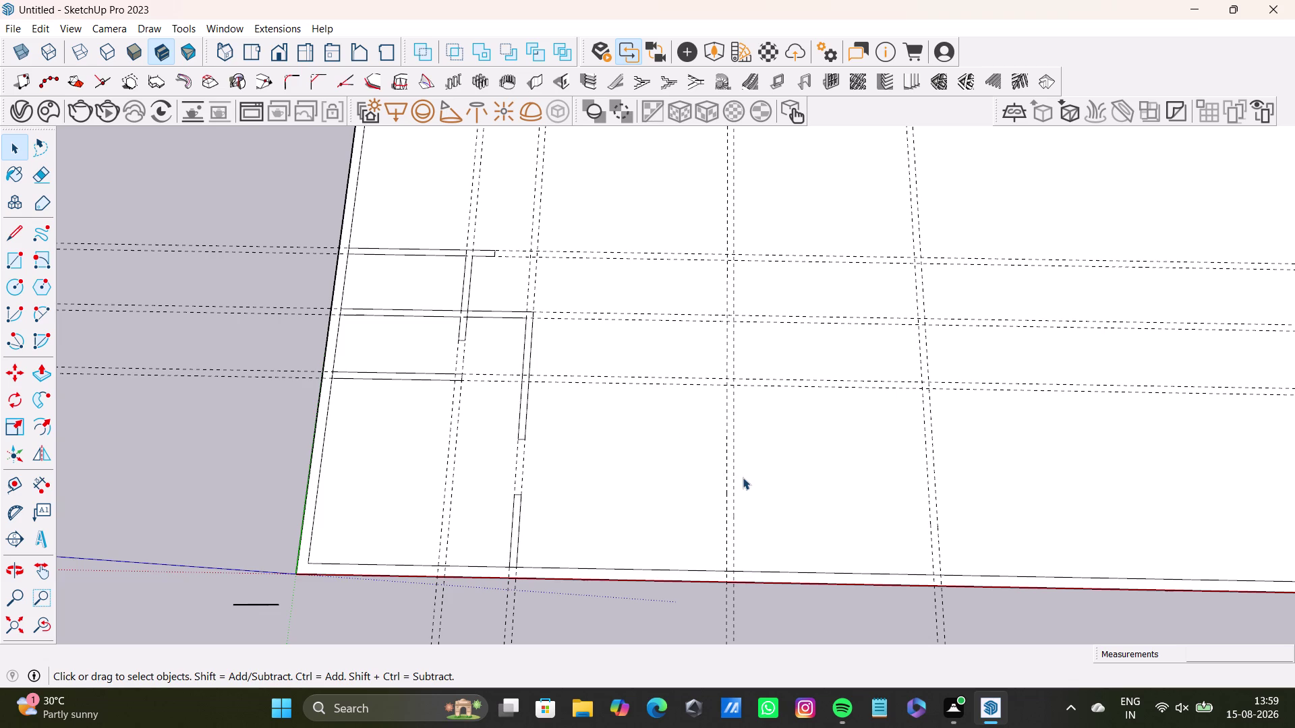
scroll(down, 3)
middle_drag(531, 318, 538, 466)
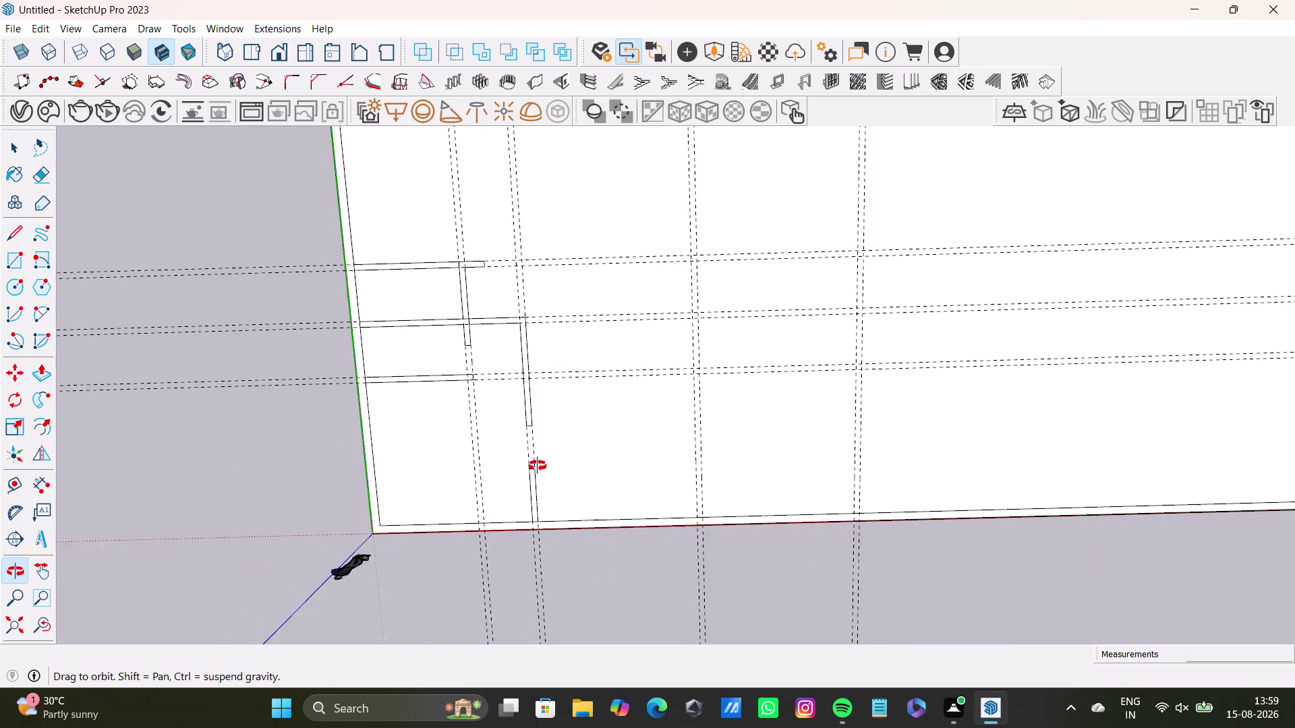
middle_drag(538, 465, 505, 212)
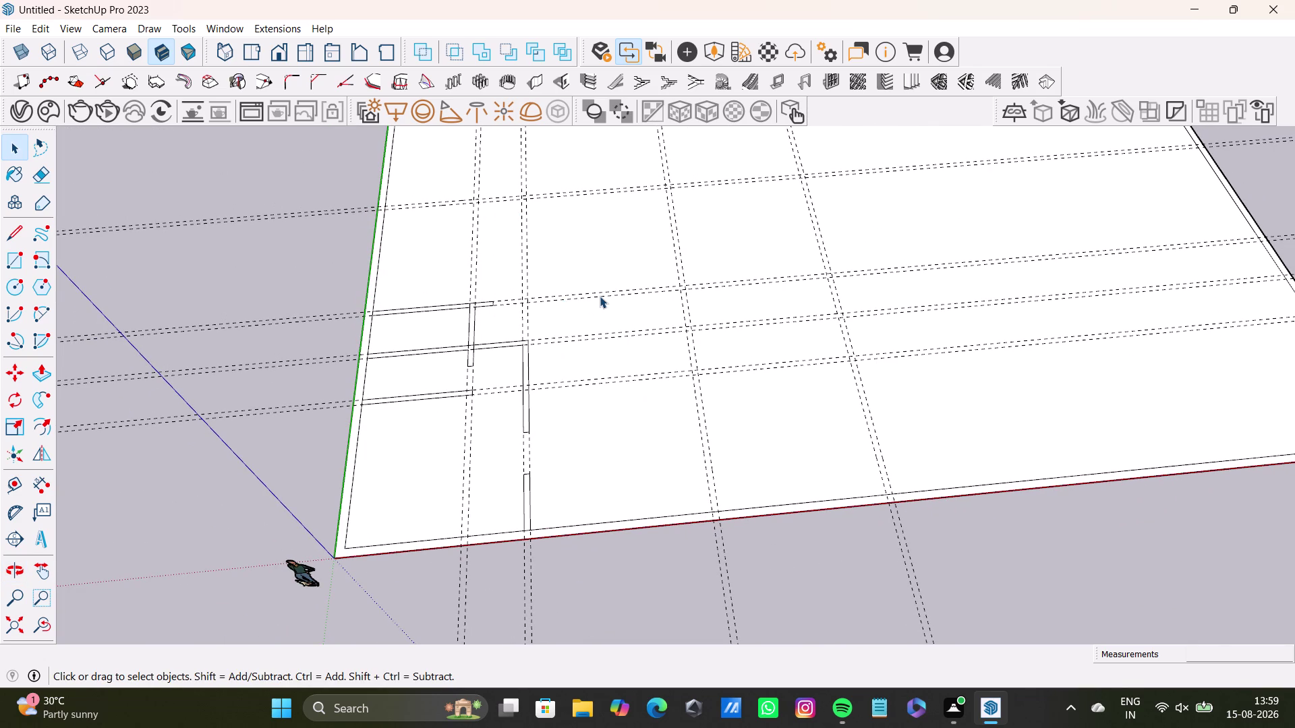
middle_drag(617, 358, 621, 509)
middle_drag(639, 493, 582, 378)
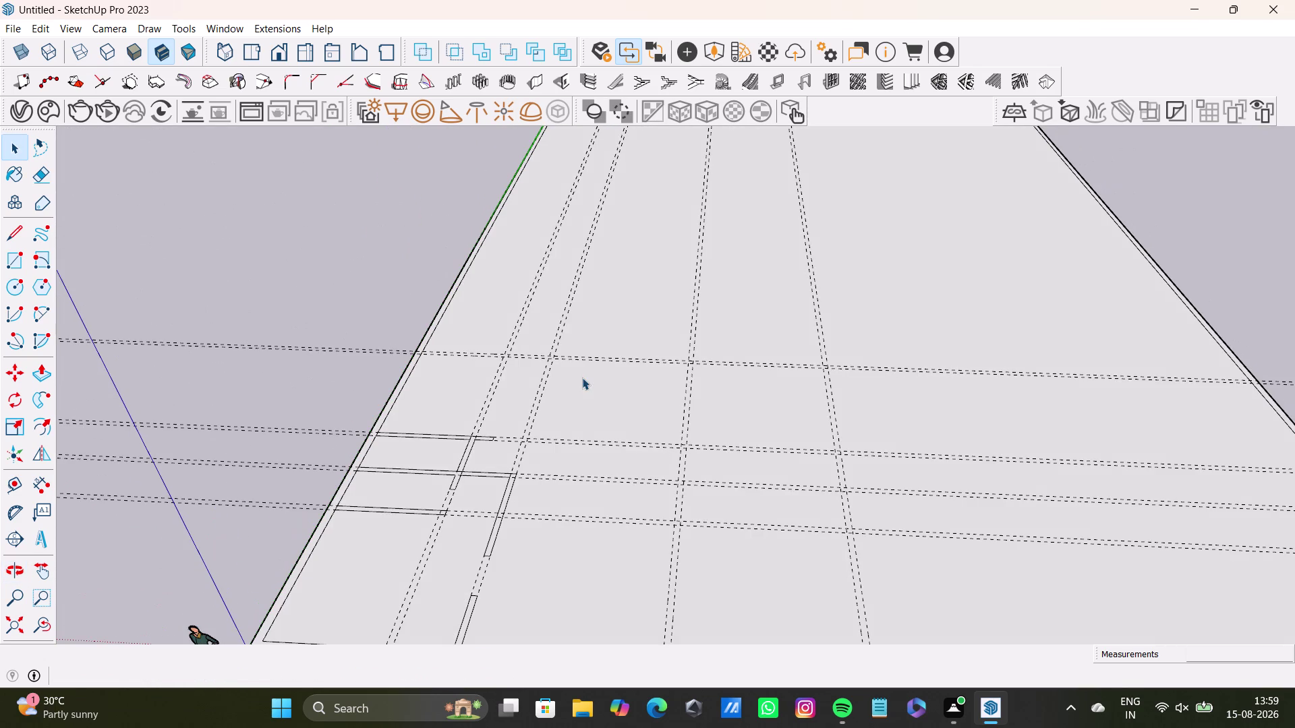
click(12, 229)
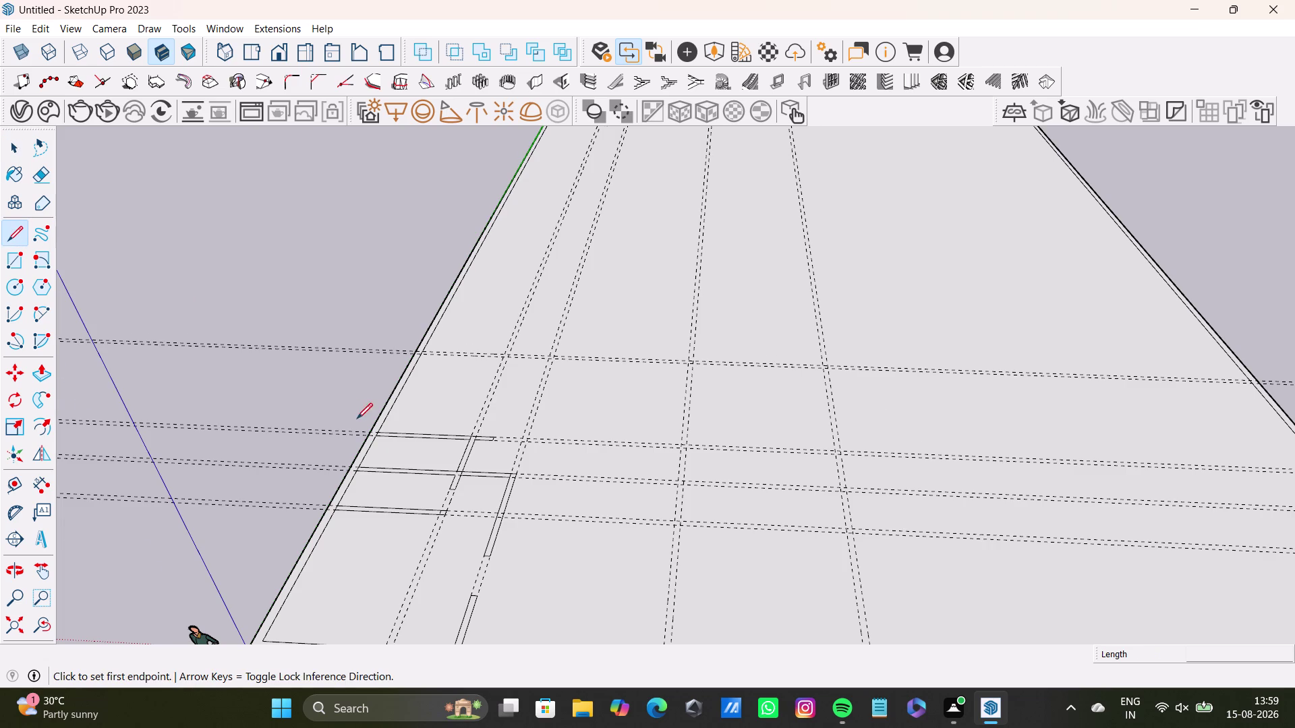
Start a wall edge at the exterior wall and run it along the guide to the intersection.
scroll(up, 3)
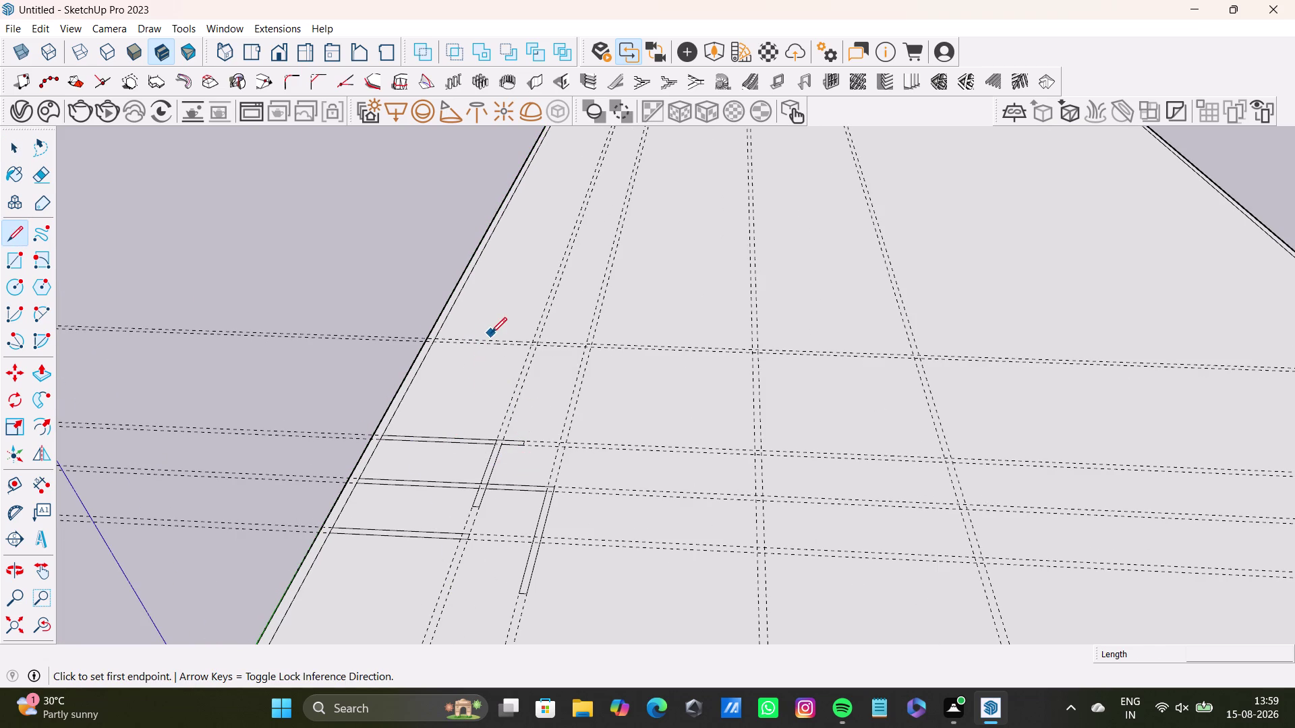
middle_drag(508, 362, 557, 356)
middle_drag(560, 400, 577, 460)
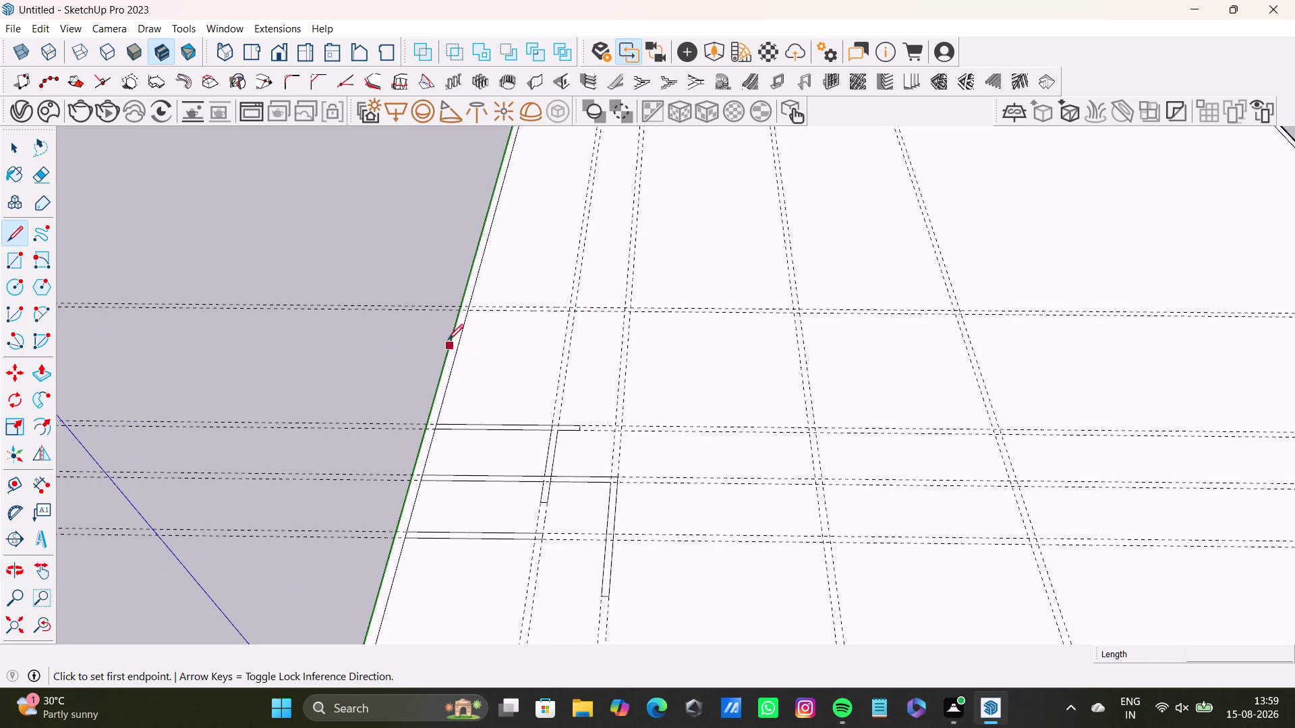
click(471, 305)
click(627, 305)
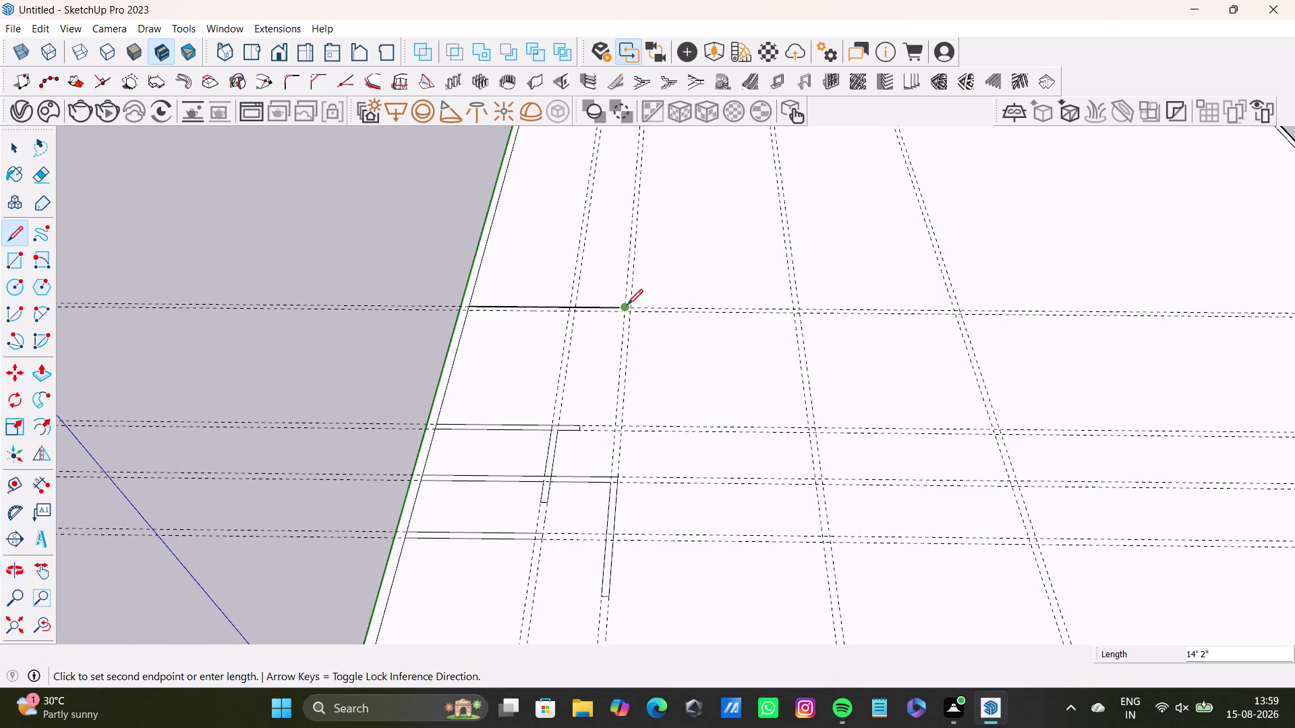
click(623, 275)
Continue the wall outline up, across, and down to the lower wall.
scroll(up, 3)
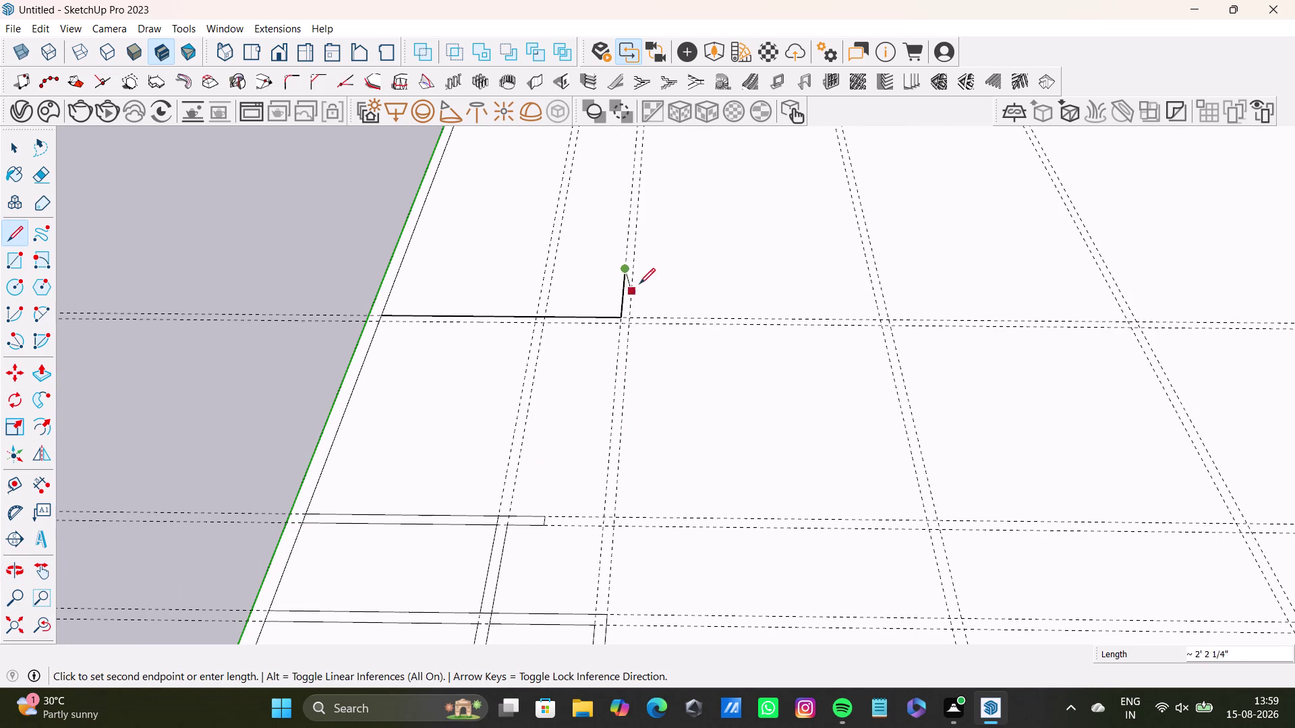
click(634, 273)
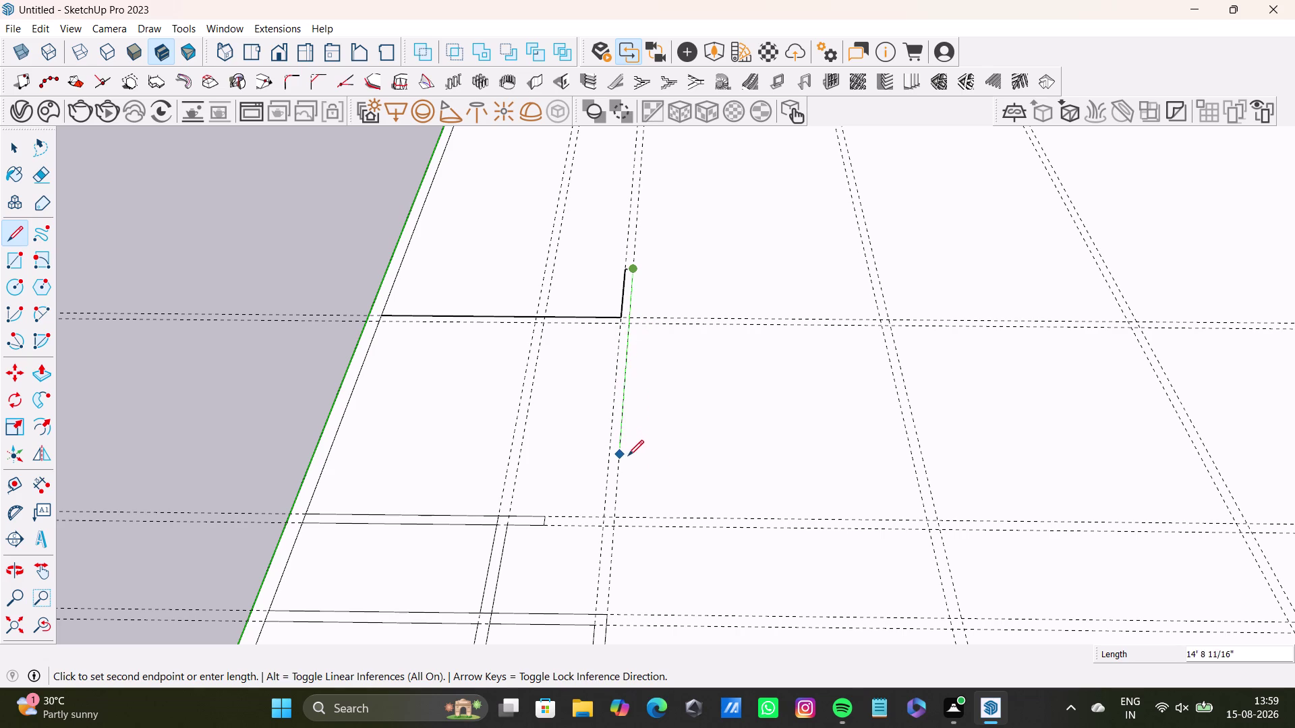
click(613, 525)
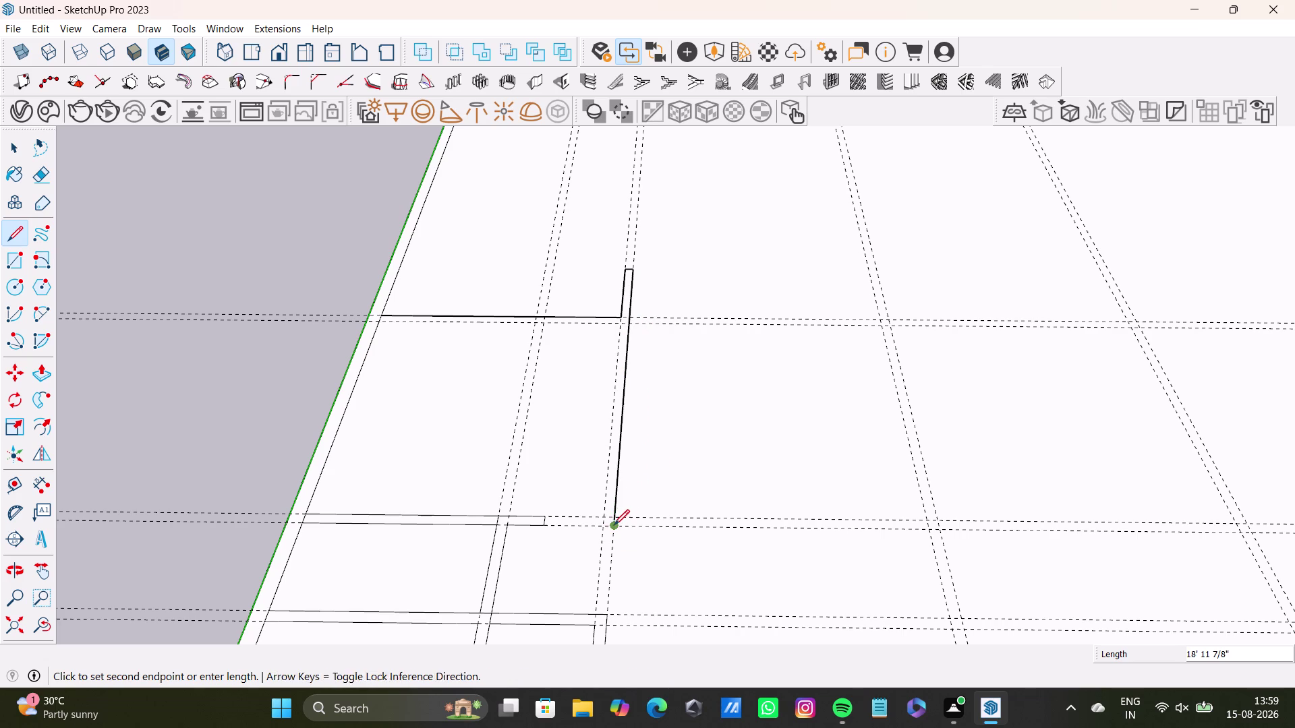
click(604, 526)
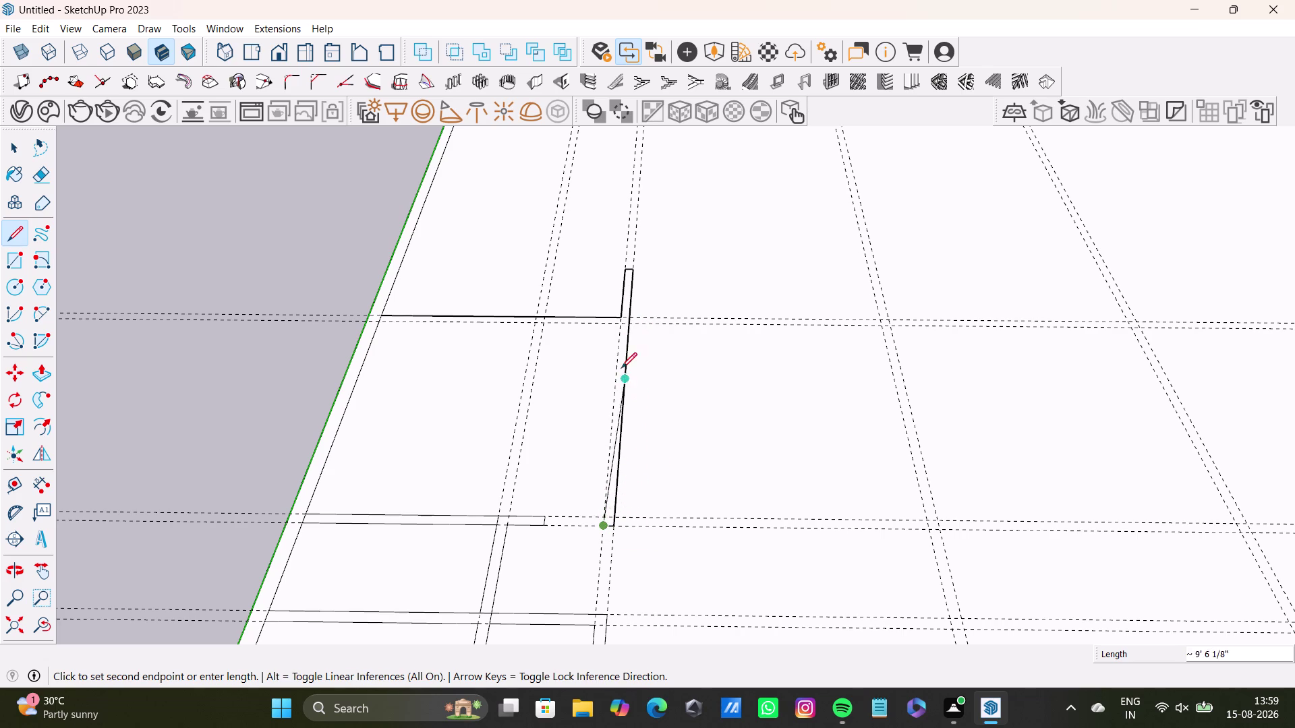
click(618, 317)
scroll(down, 3)
middle_drag(559, 449, 571, 475)
Draw the parallel return edge from the vertical wall back to the exterior wall.
click(19, 230)
scroll(up, 3)
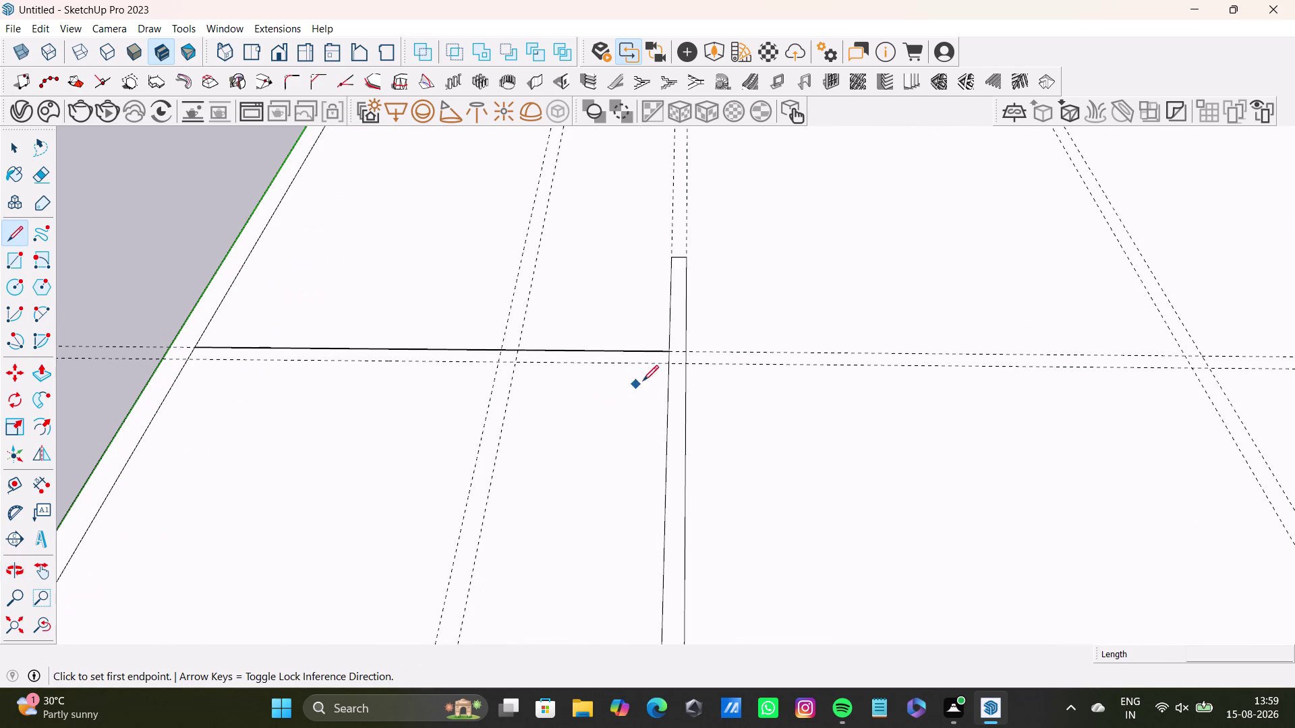
click(669, 365)
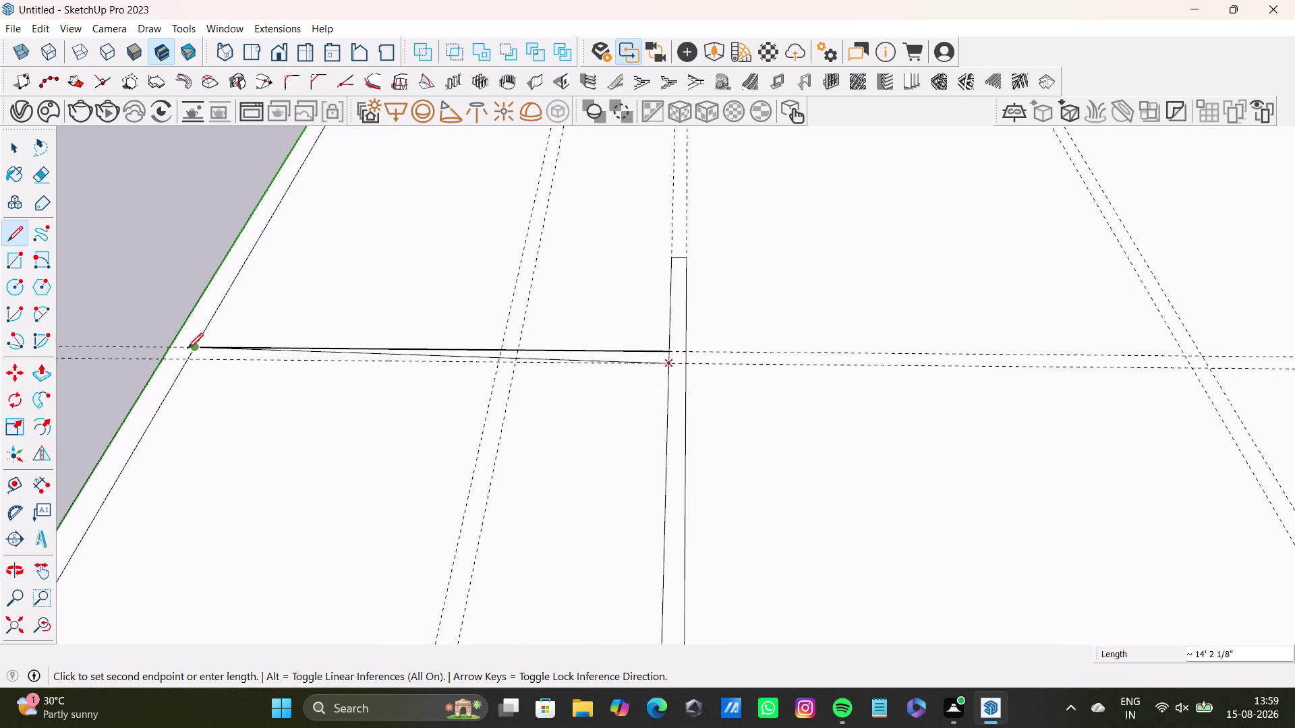
click(191, 360)
click(195, 348)
key(space)
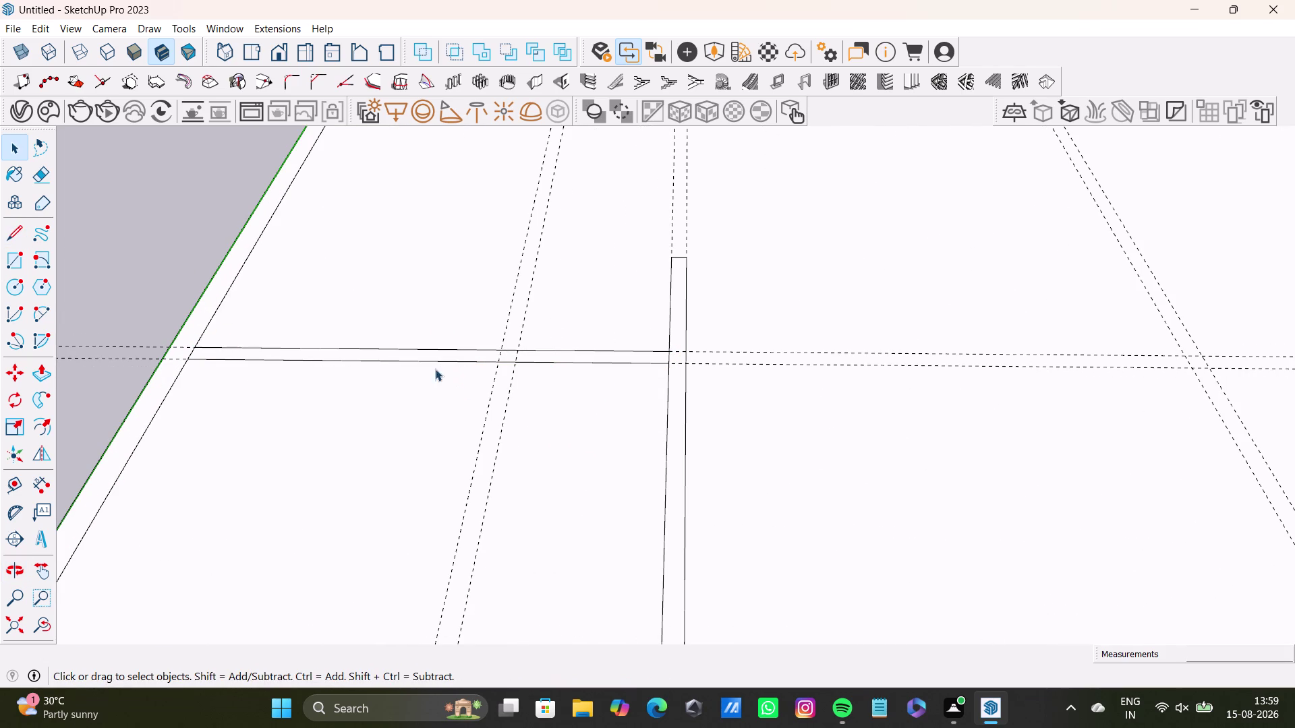
Delete the leftover short edge at the wall junction.
scroll(up, 3)
click(657, 340)
click(662, 339)
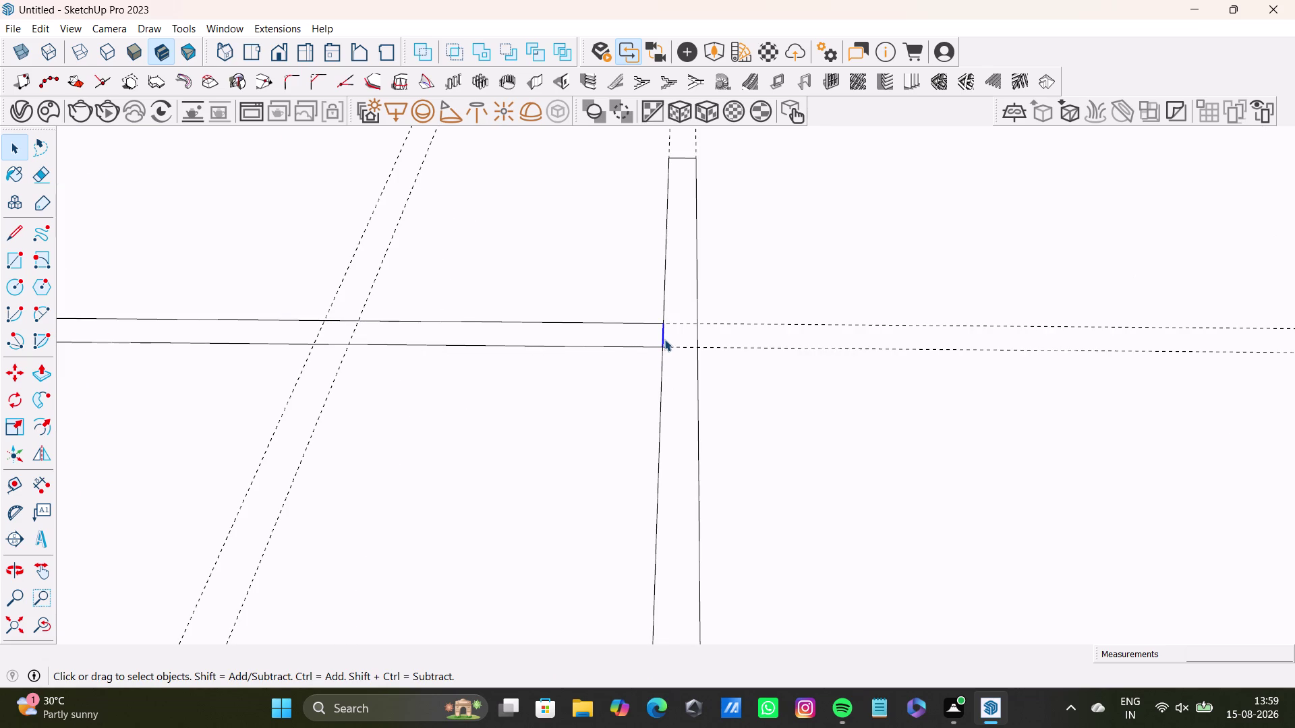
key(Delete)
Orbit out to an overview of the whole floor outline.
scroll(down, 3)
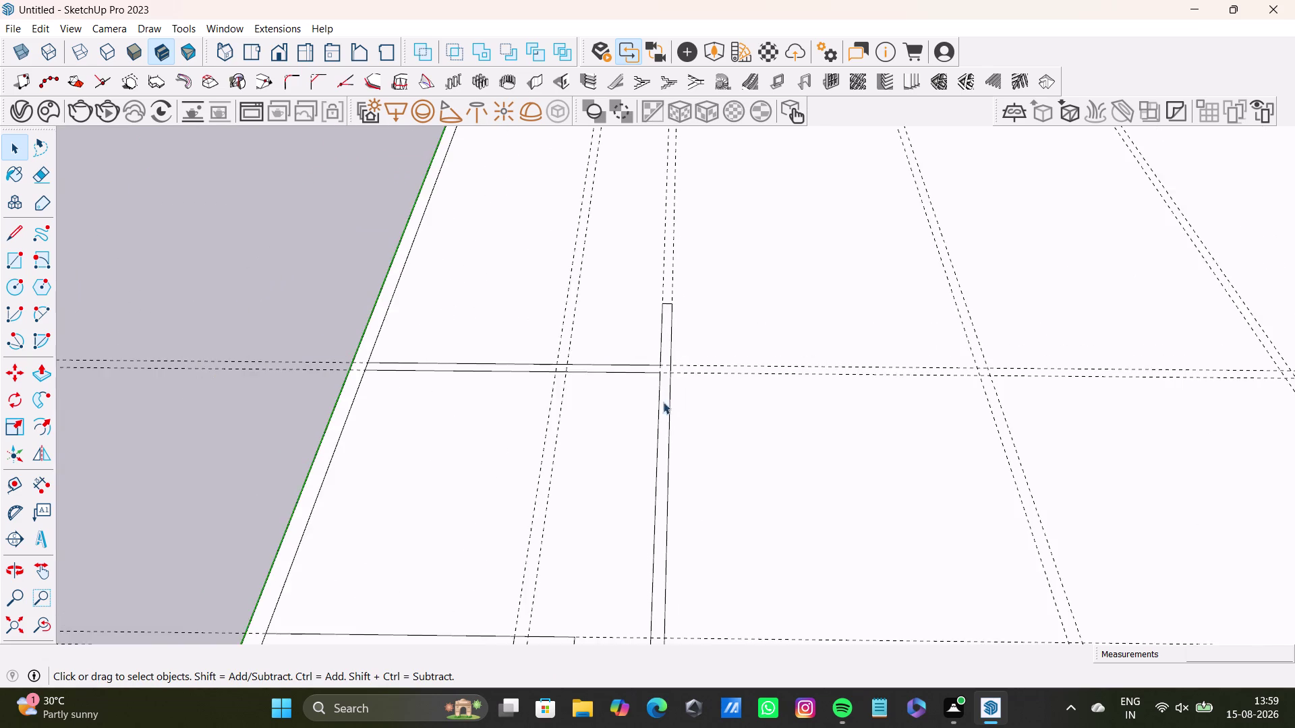
scroll(down, 3)
middle_drag(681, 450, 681, 380)
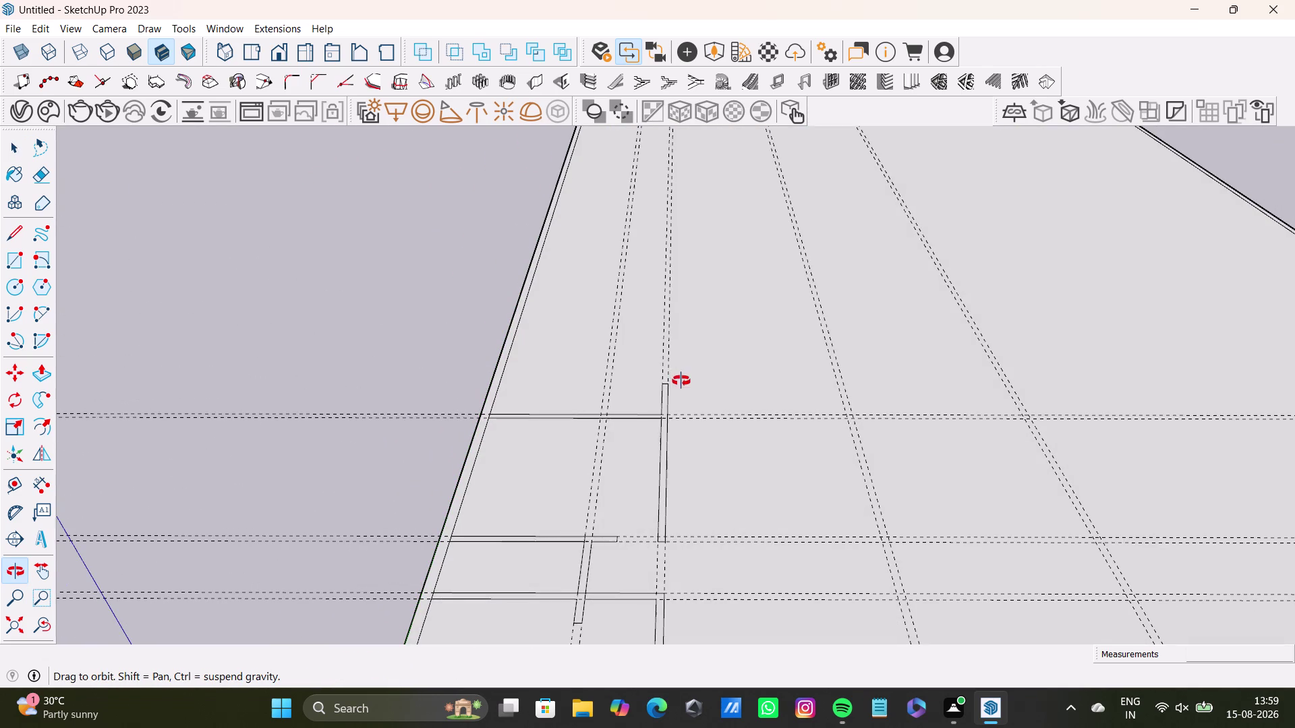
middle_drag(681, 380, 681, 381)
scroll(down, 3)
middle_drag(699, 537, 549, 484)
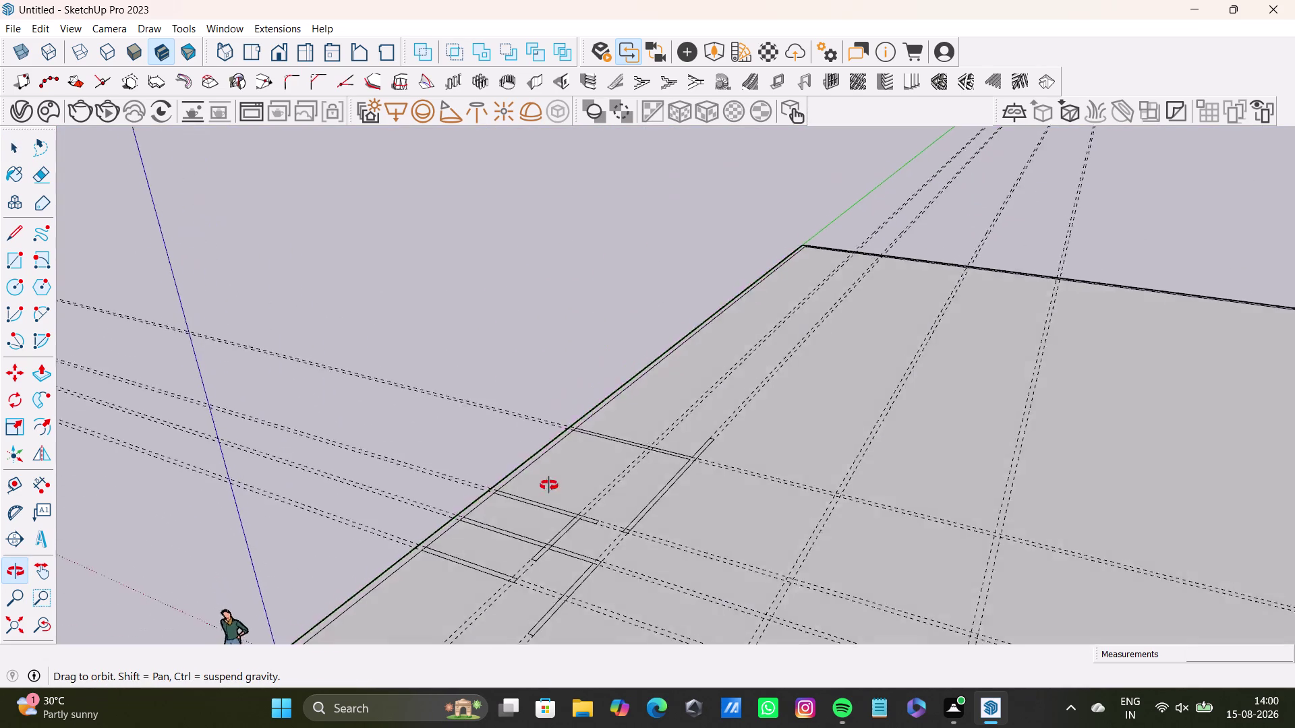
middle_drag(549, 484, 513, 549)
scroll(down, 3)
middle_drag(551, 509, 582, 565)
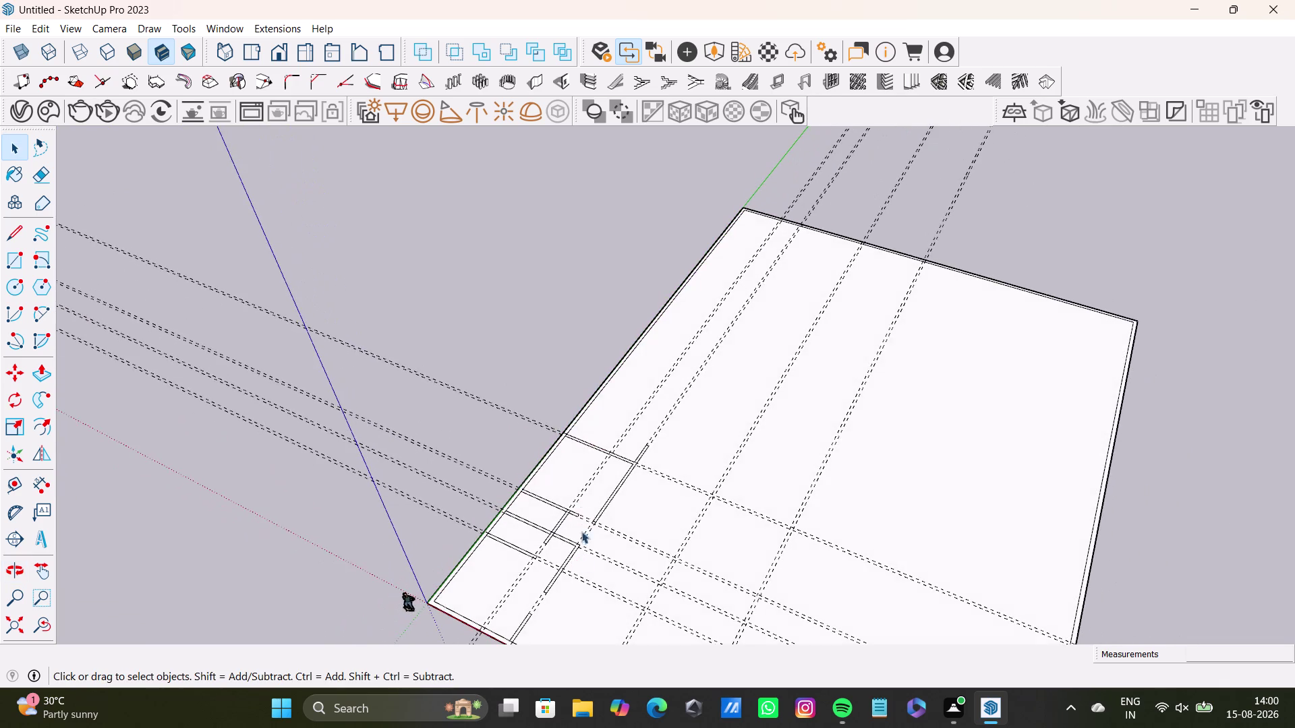
scroll(up, 3)
scroll(up, 3)
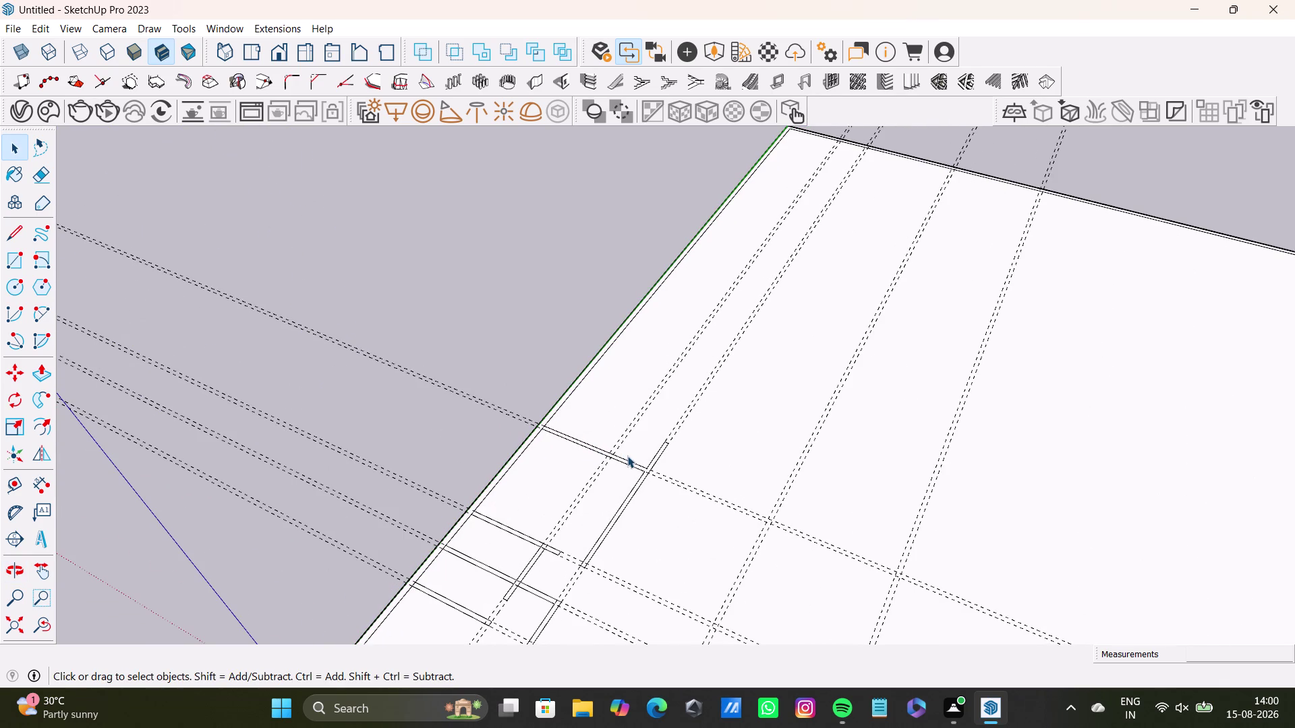